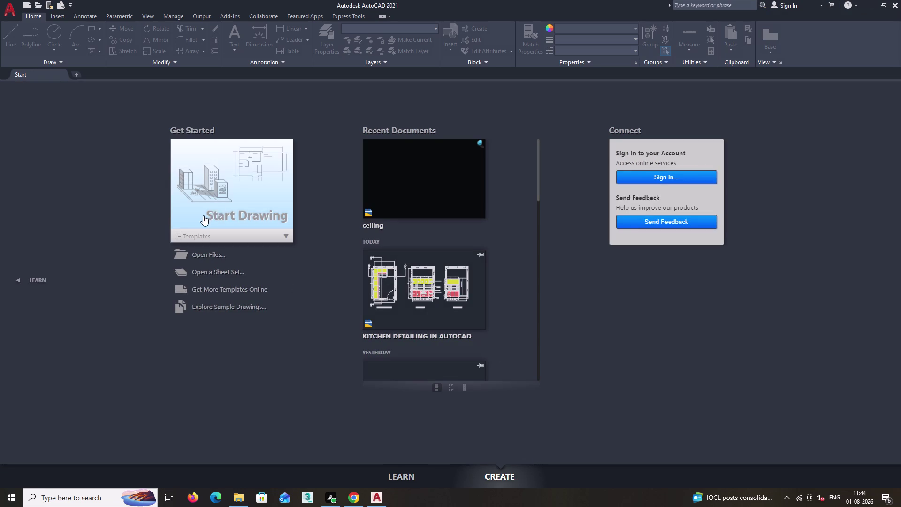
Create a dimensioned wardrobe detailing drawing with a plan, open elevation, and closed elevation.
Start a new blank drawing and pan the view so the origin sits inward.
click(232, 204)
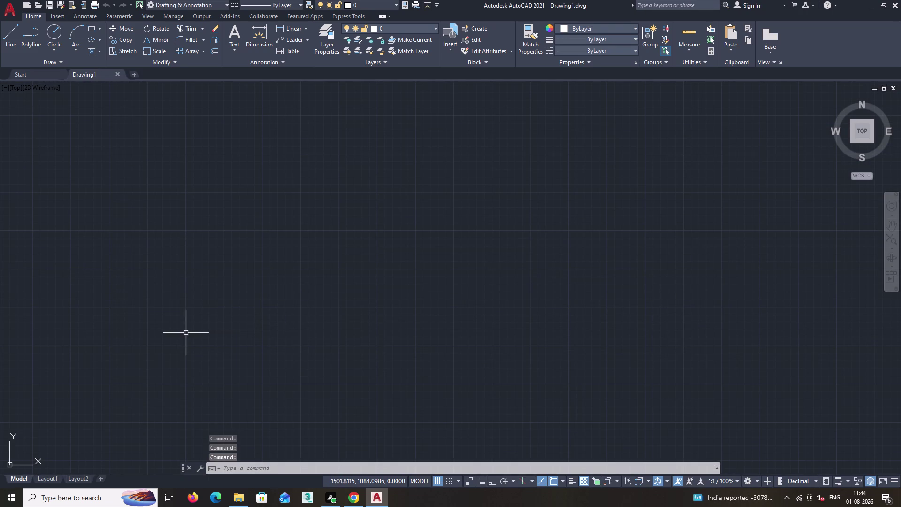
scroll(down, 3)
middle_drag(198, 349, 259, 310)
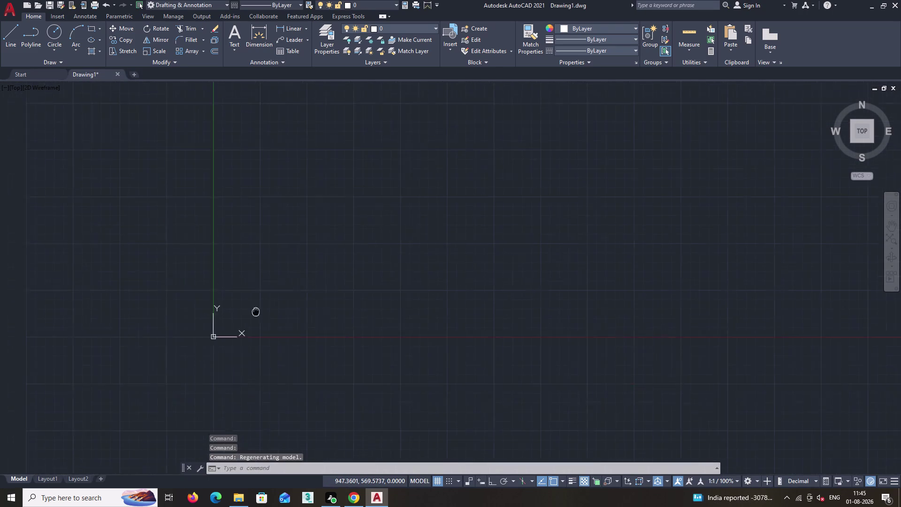
middle_drag(259, 310, 339, 295)
In Drawing Units (UN), set length precision to 0 and length type to Engineering.
text(un)
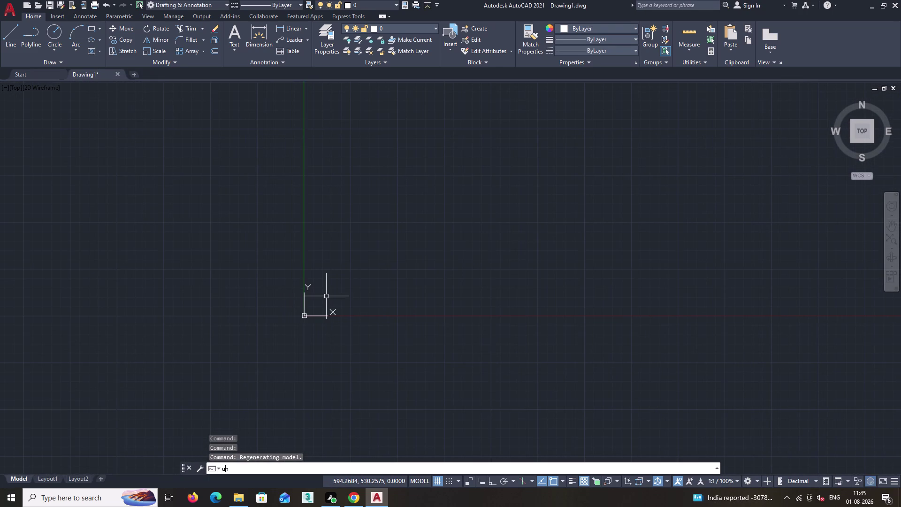
key(Return)
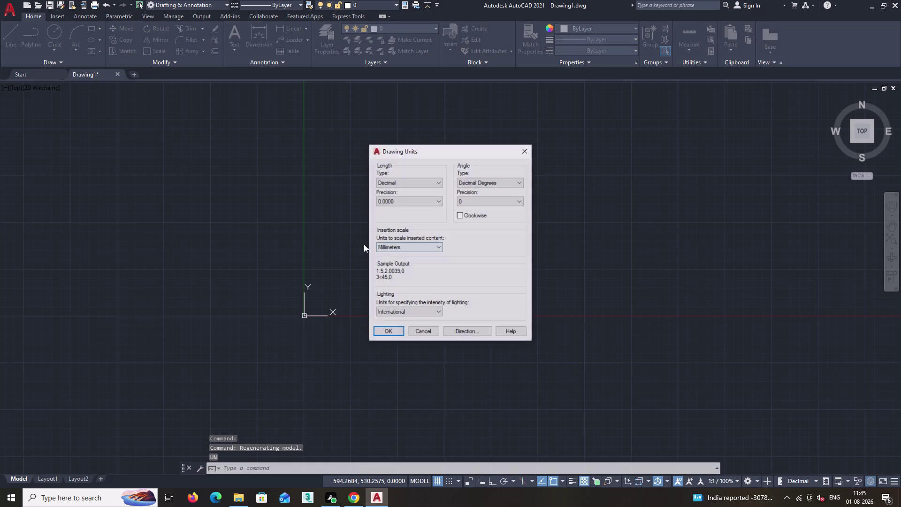
click(434, 200)
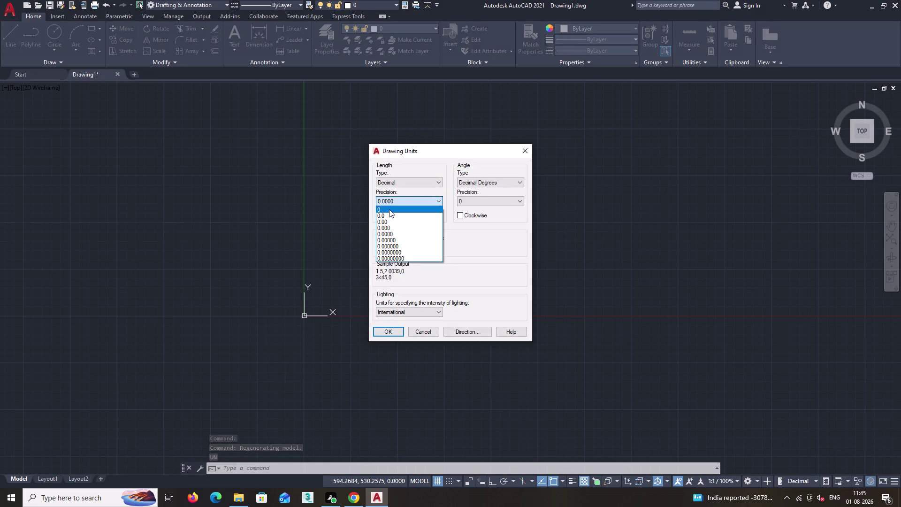
click(389, 209)
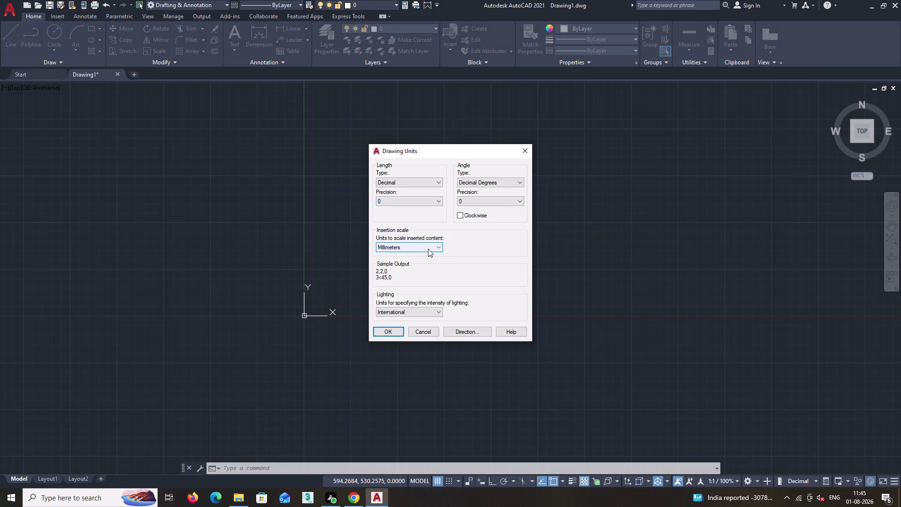
click(427, 249)
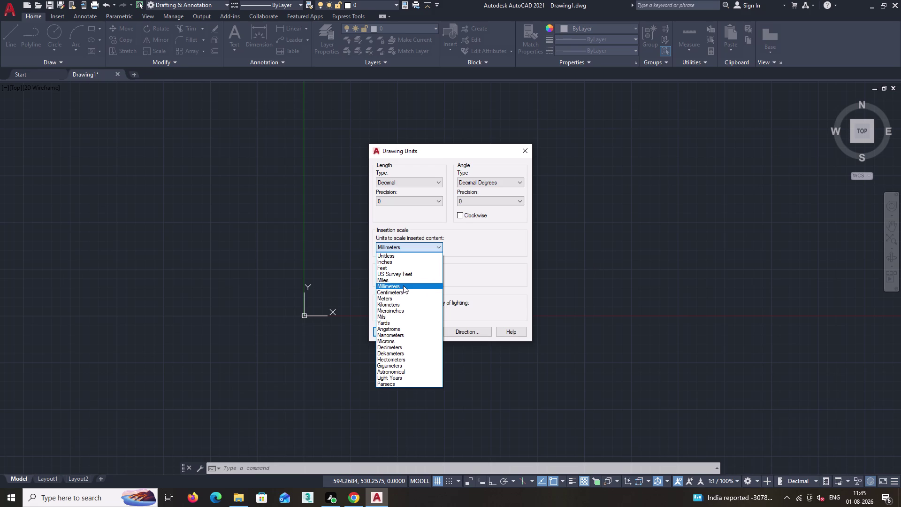
click(403, 286)
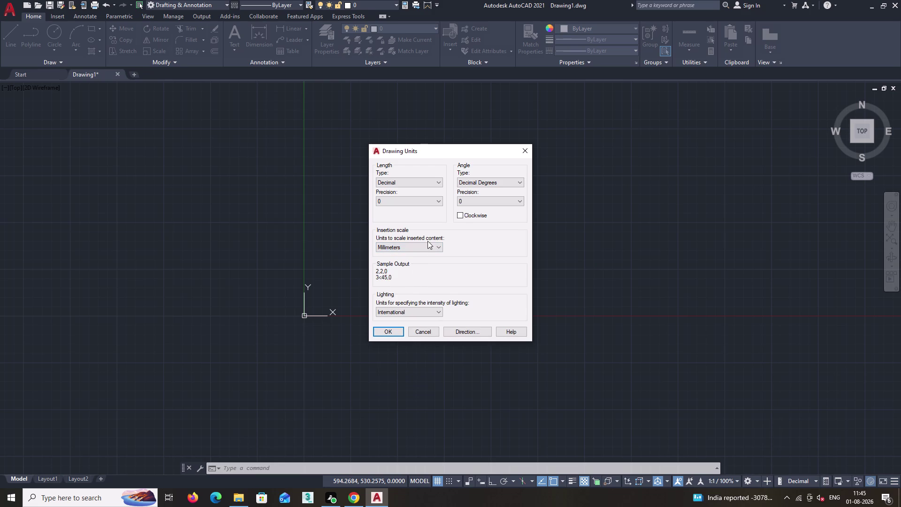
click(438, 182)
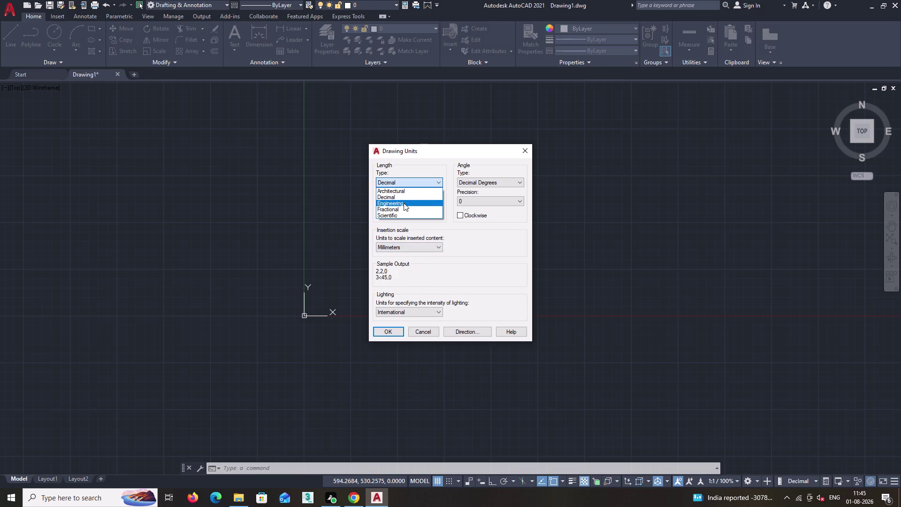
click(404, 203)
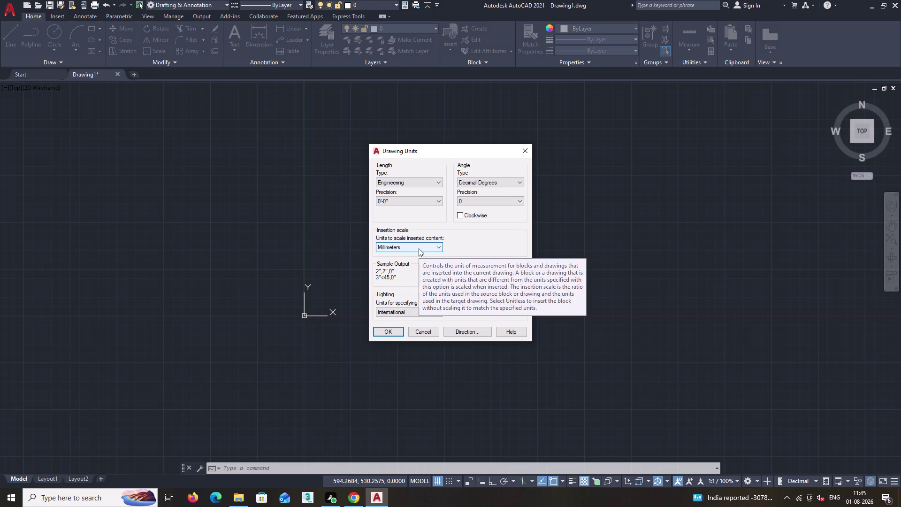
After the insertion-units warning, switch insertion units to Inches and apply the unit settings.
click(394, 333)
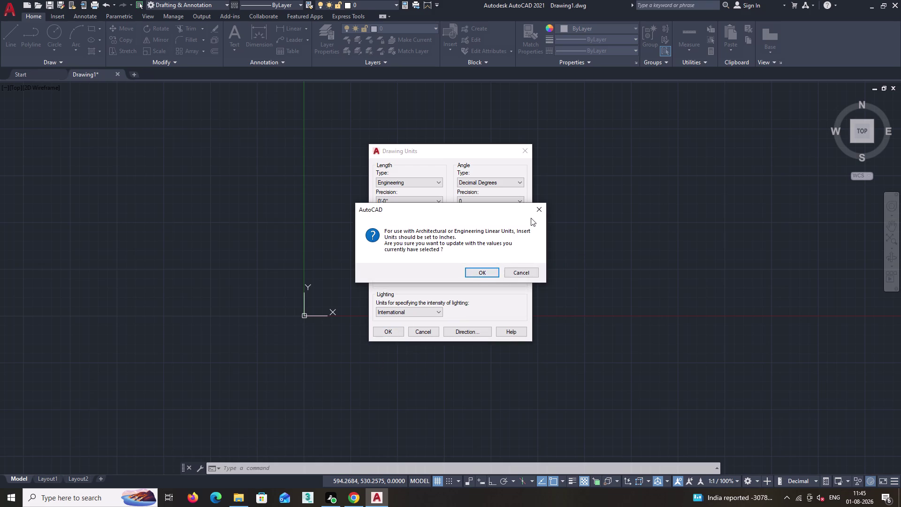
click(539, 203)
click(425, 245)
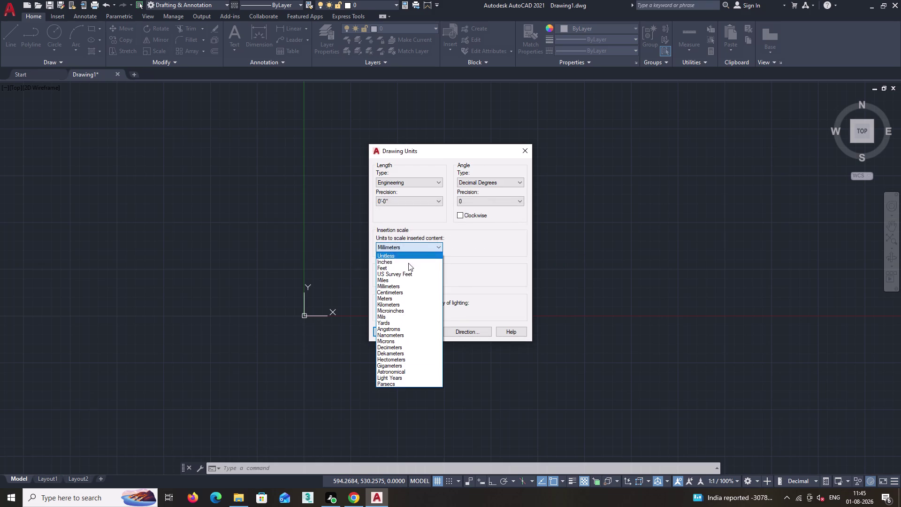
click(402, 263)
click(389, 332)
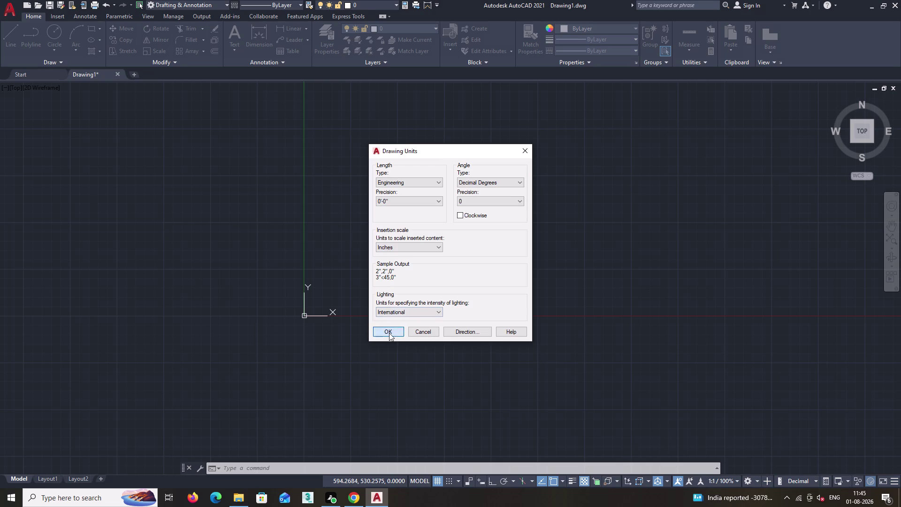
key(d)
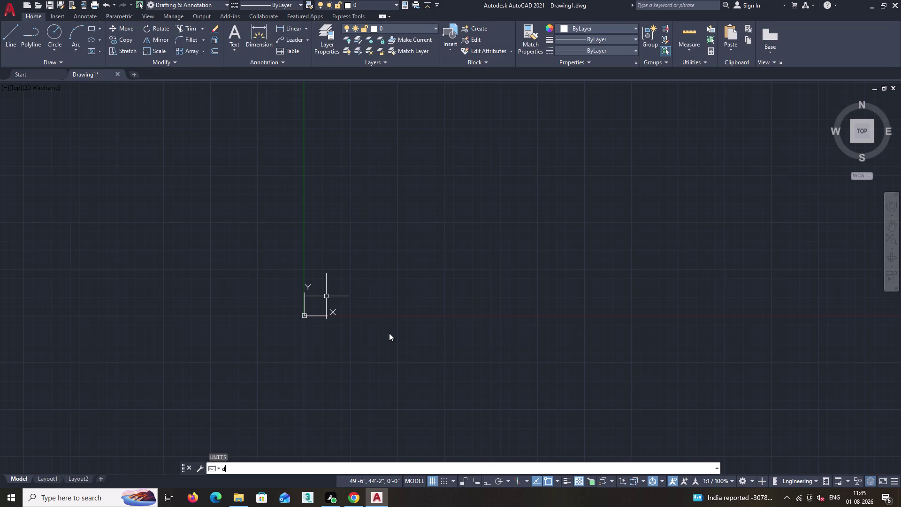
key(Return)
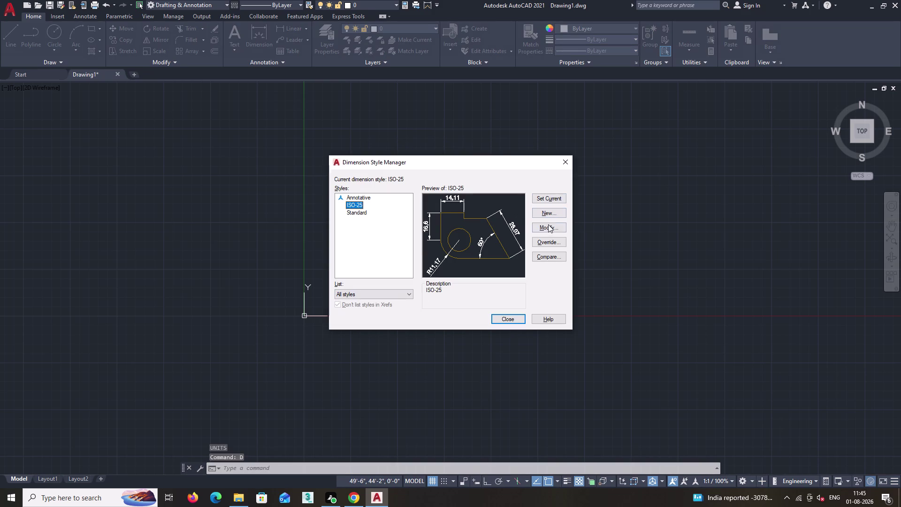
Give the ISO-25 dimension style Engineering unit format, make it current, and close the manager.
click(547, 226)
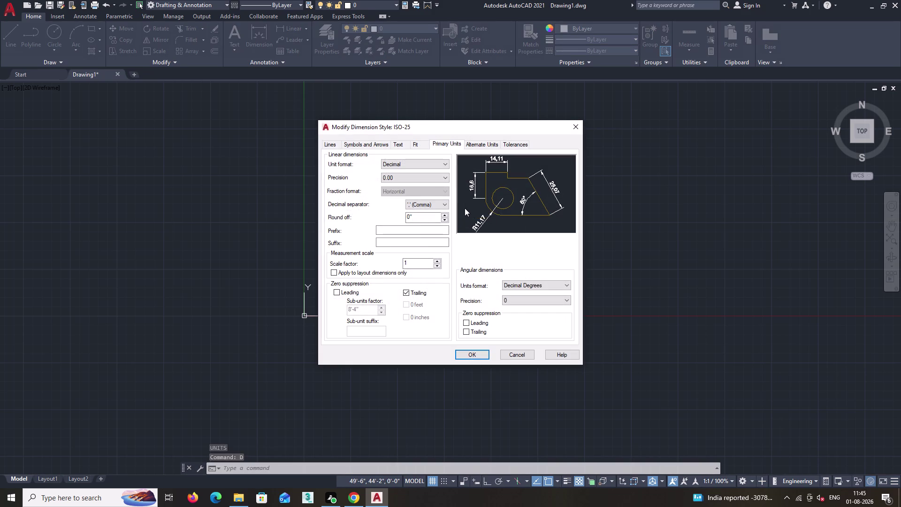
click(436, 164)
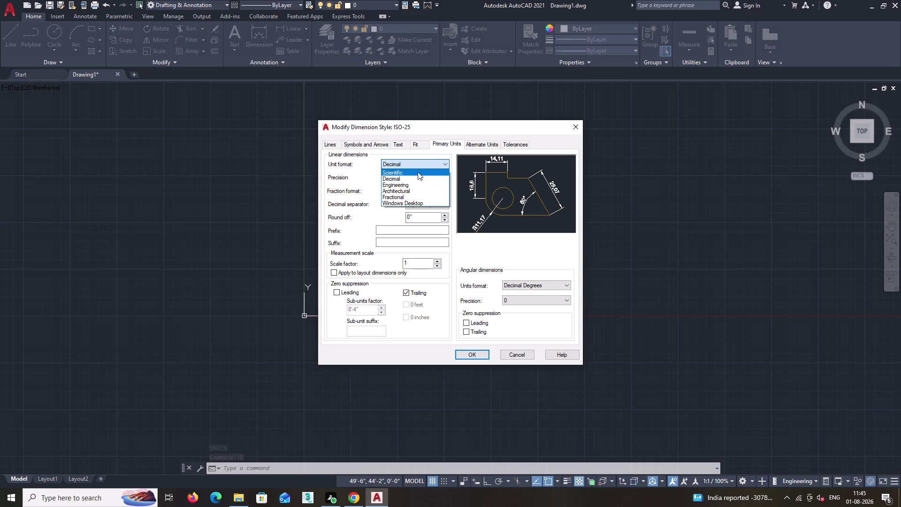
click(403, 183)
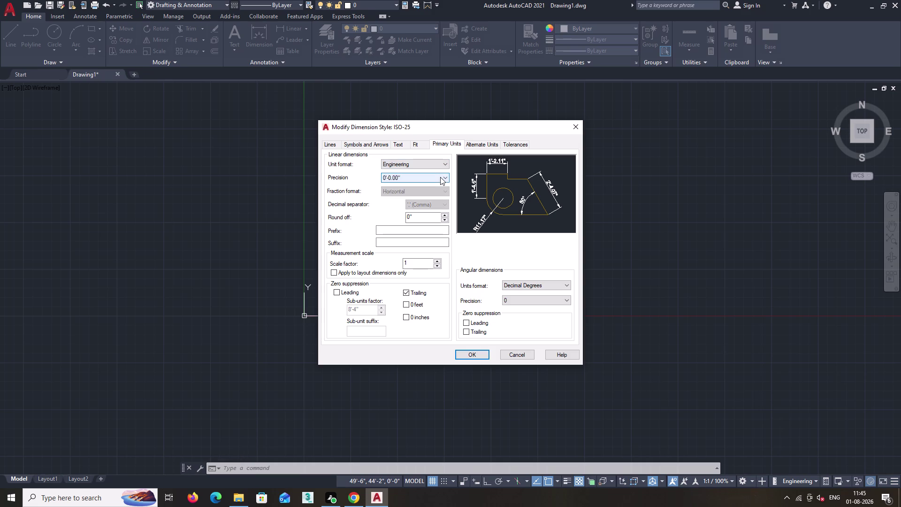
click(474, 355)
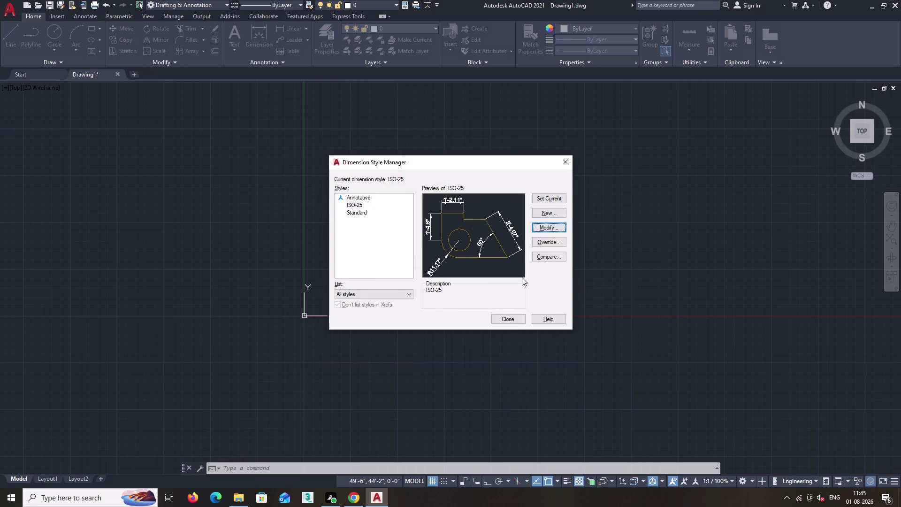
click(552, 196)
click(508, 321)
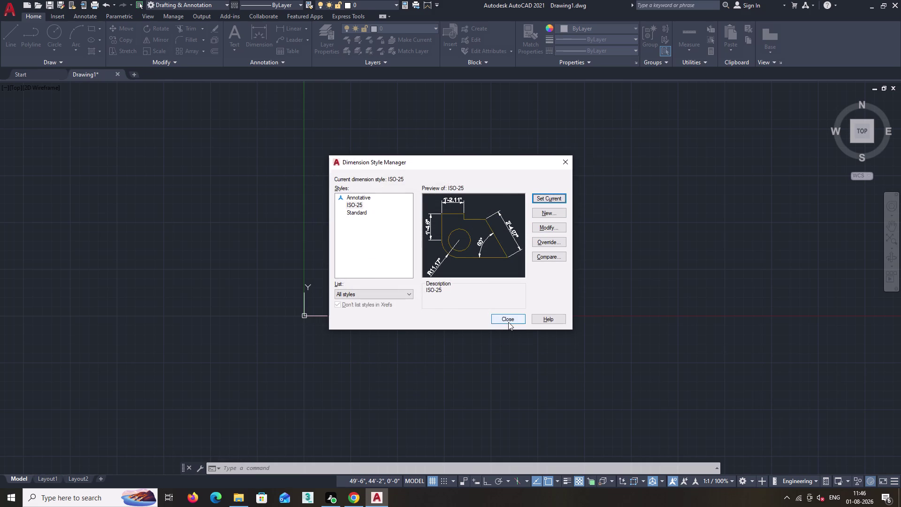
scroll(up, 3)
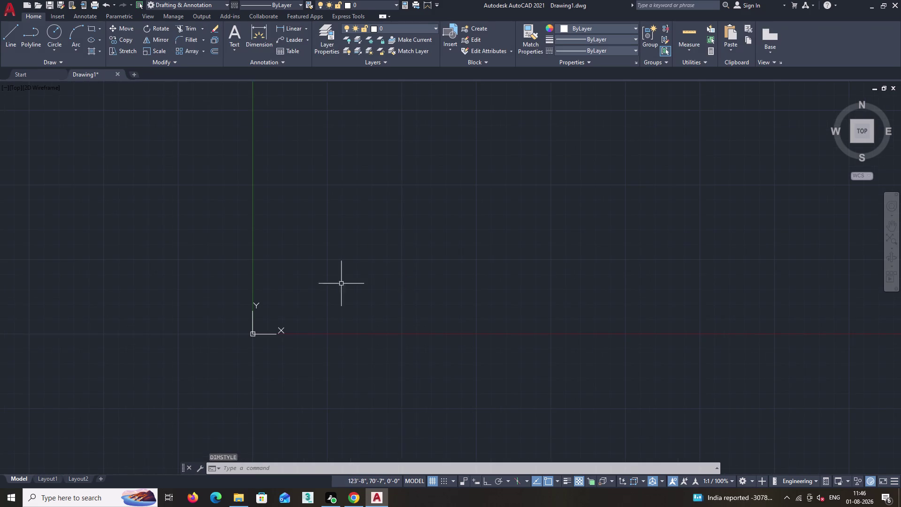
Draw the outline's first edge, a 3' horizontal line with ortho on.
middle_drag(341, 283, 348, 318)
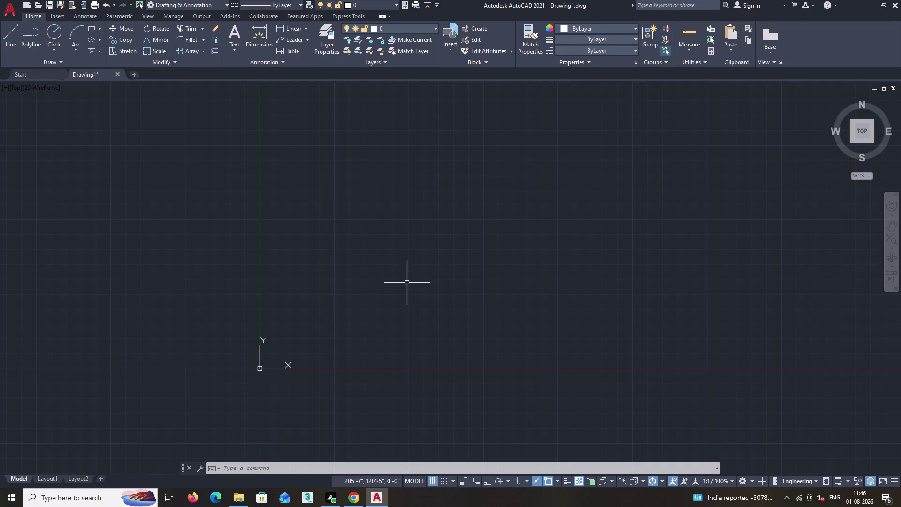
key(l)
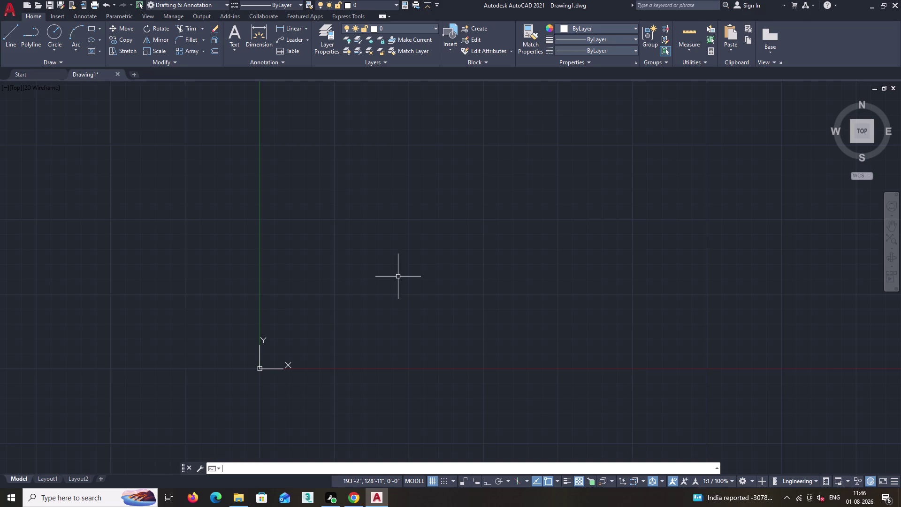
key(Return)
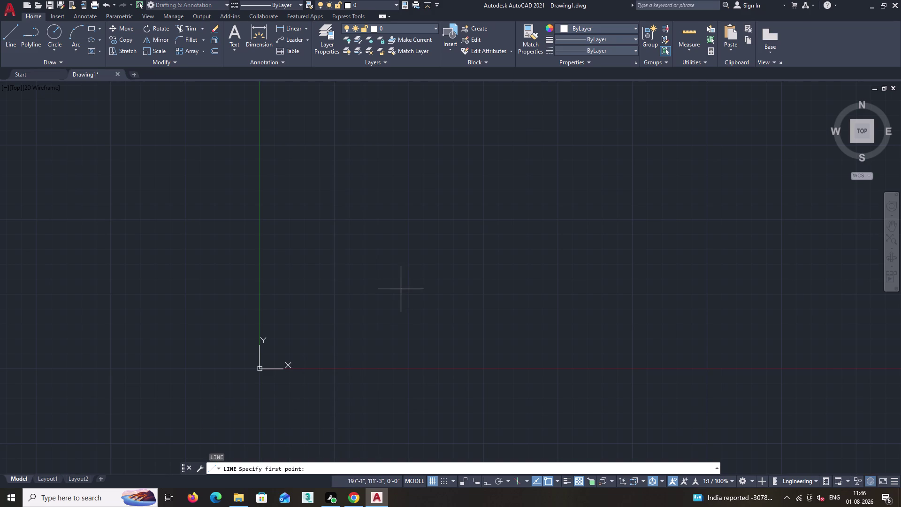
click(329, 210)
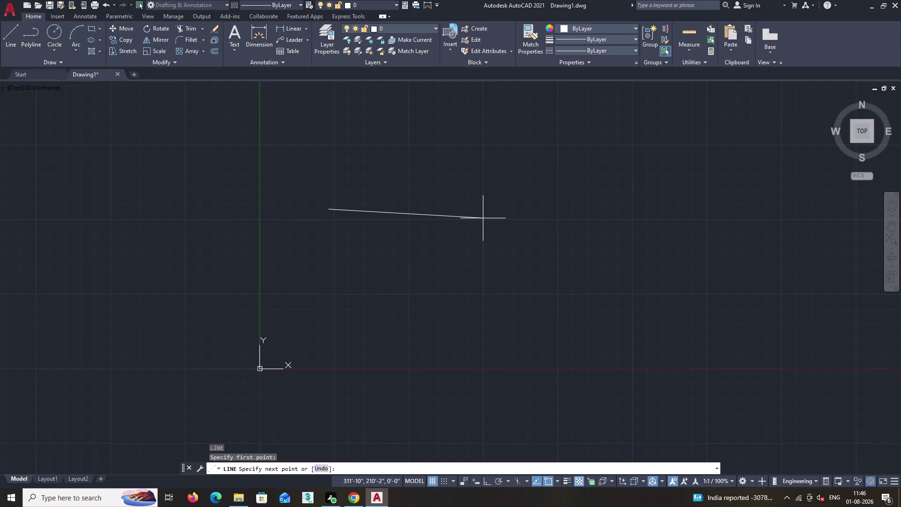
key(F8)
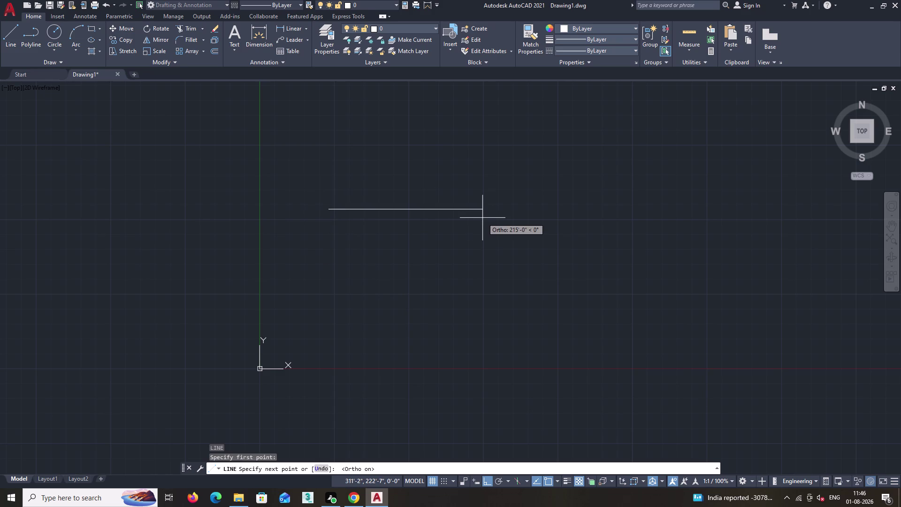
text(3')
key(Return)
scroll(up, 3)
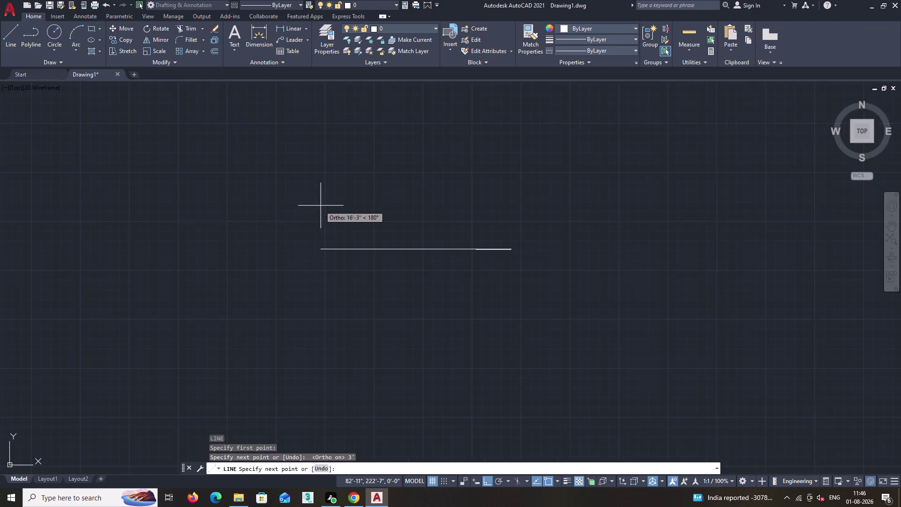
scroll(up, 3)
scroll(down, 3)
scroll(up, 3)
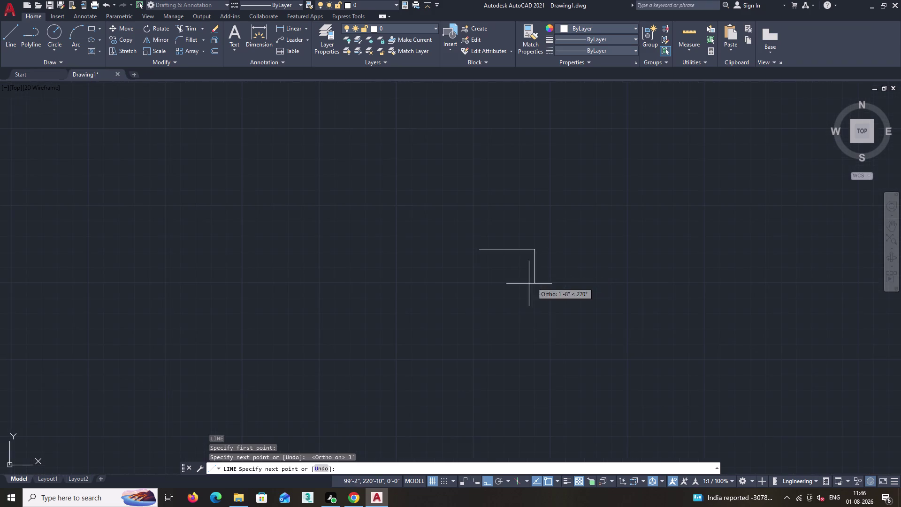
middle_drag(490, 293, 431, 136)
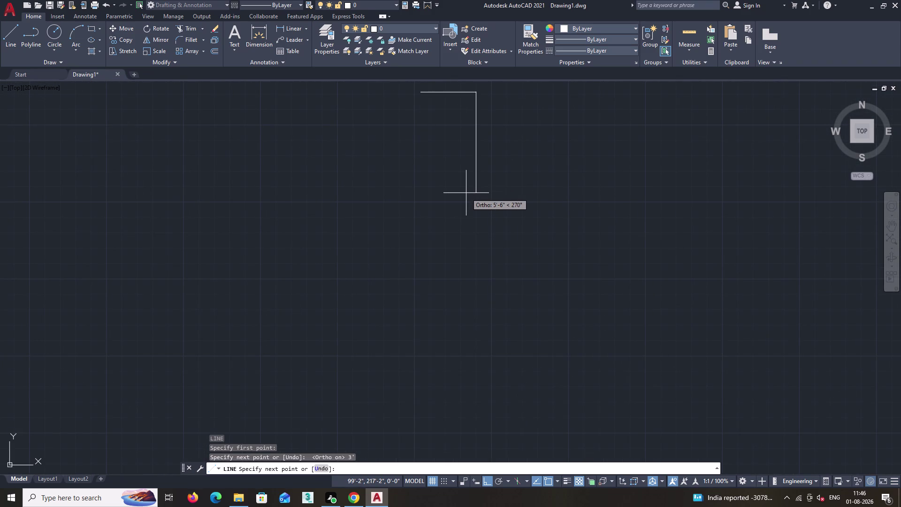
Draw the 1'-9" downward side and the 3' return edge, then close the rectangle.
key(1)
key(apostrophe)
text(9")
key(Return)
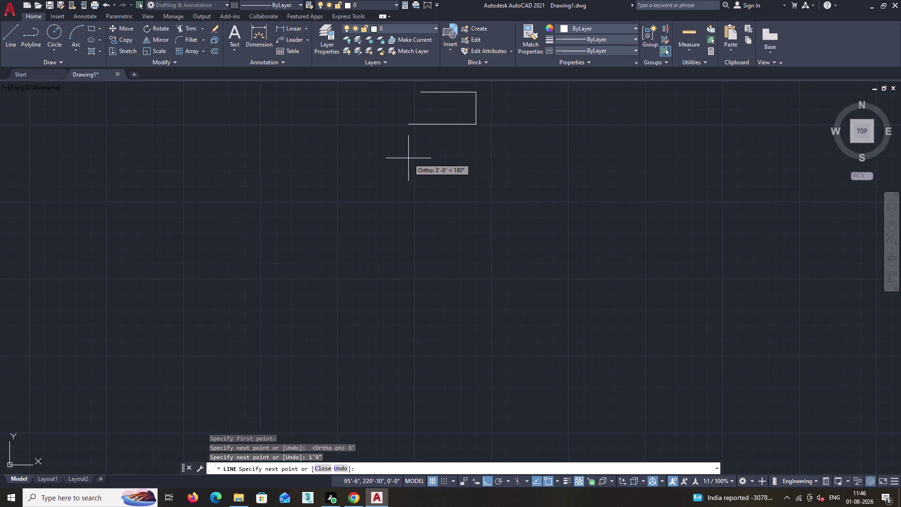
text(3')
key(Return)
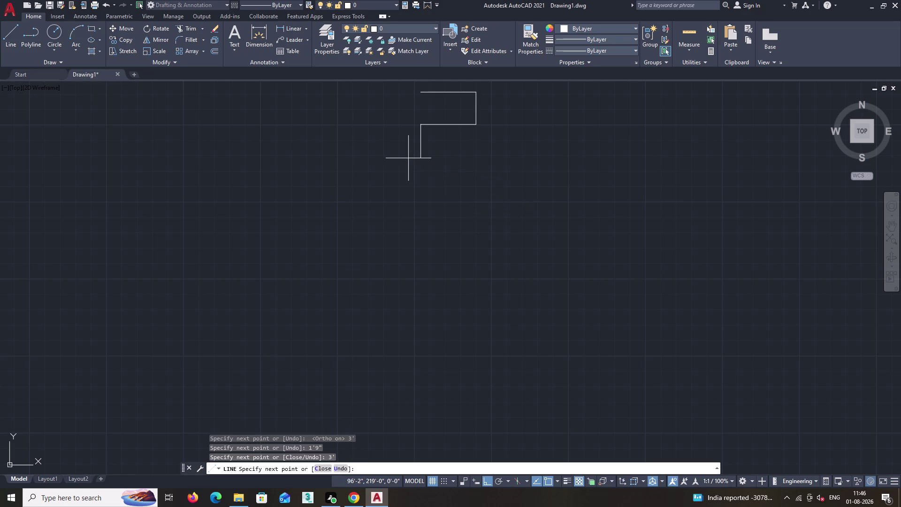
key(c)
key(Return)
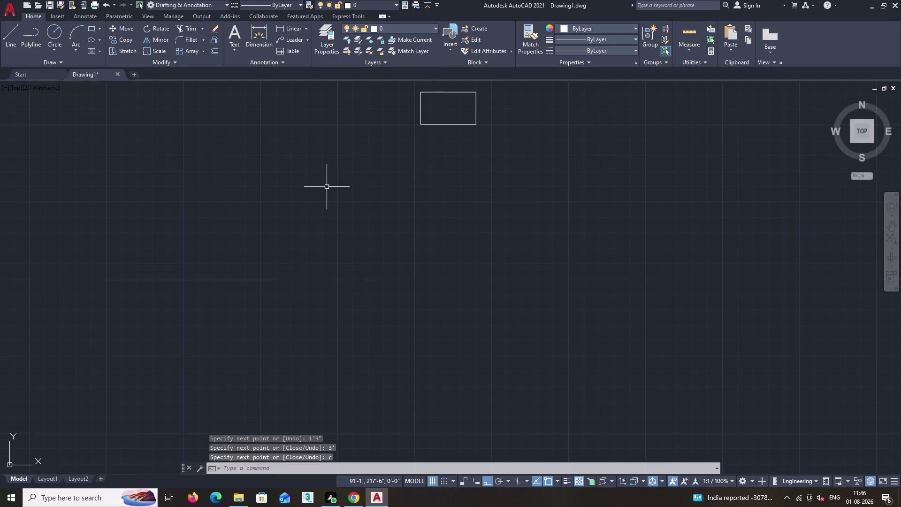
scroll(up, 3)
Centre the rectangle, cancel the stray selection window, and start the OFFSET command.
middle_drag(481, 87, 396, 230)
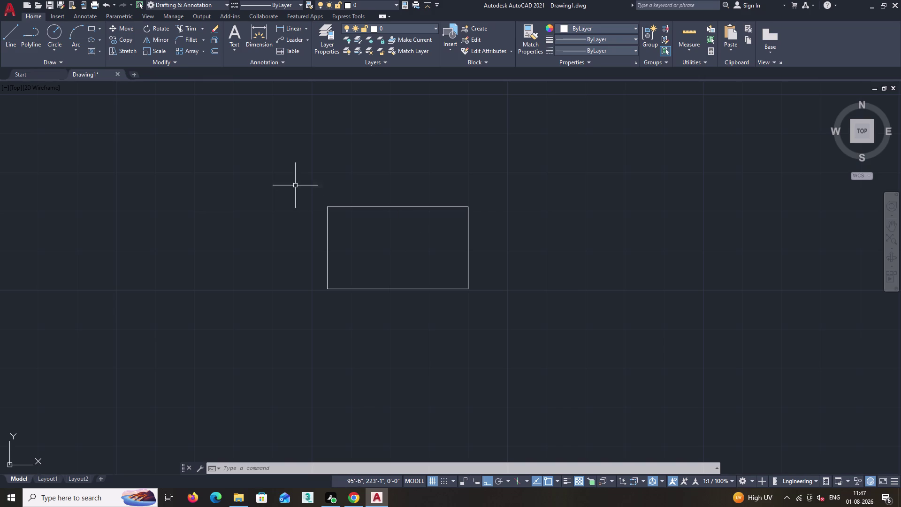
drag(283, 179, 288, 183)
click(310, 192)
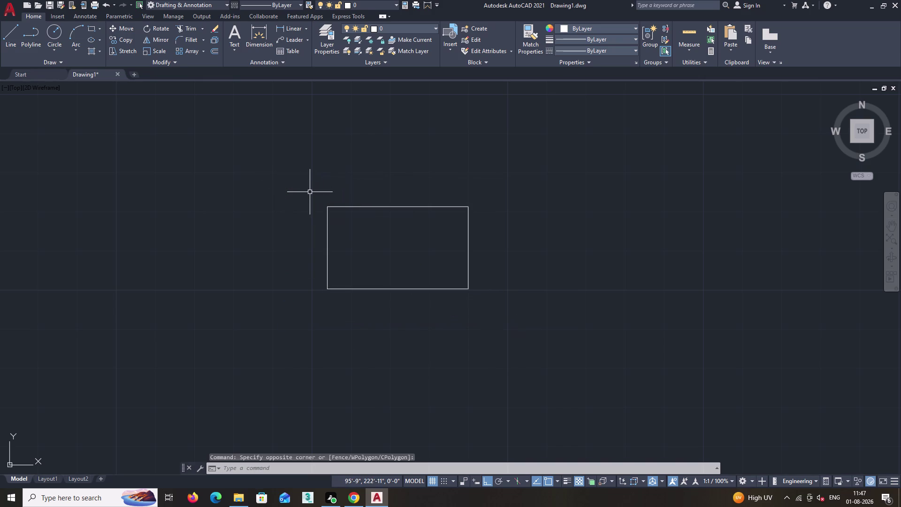
key(o)
key(Return)
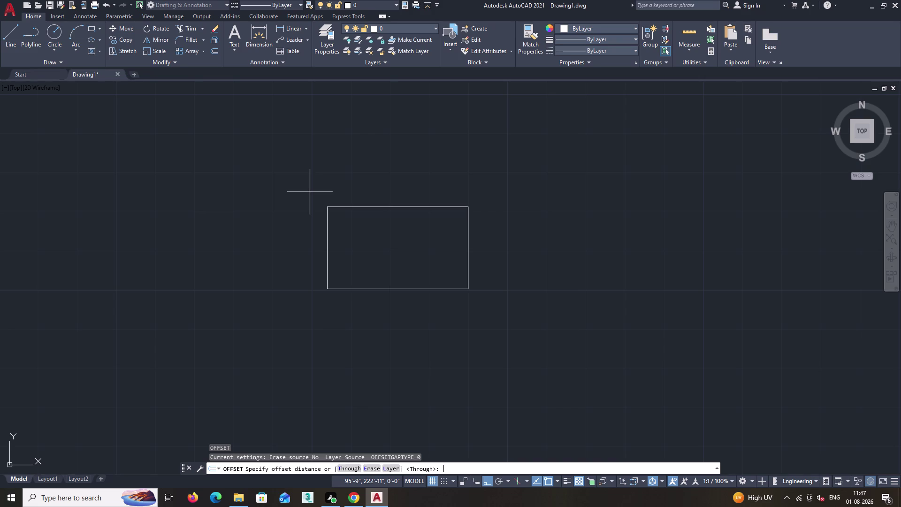
Set the offset distance to 0.74" and offset the top edge inward.
text(0.7)
text(4)
key(shift+quotedbl)
key(Return)
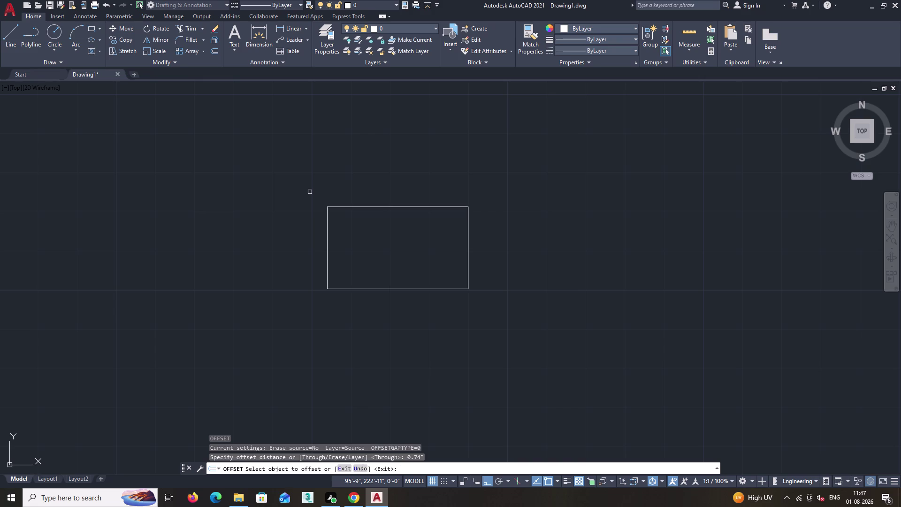
click(414, 207)
click(414, 220)
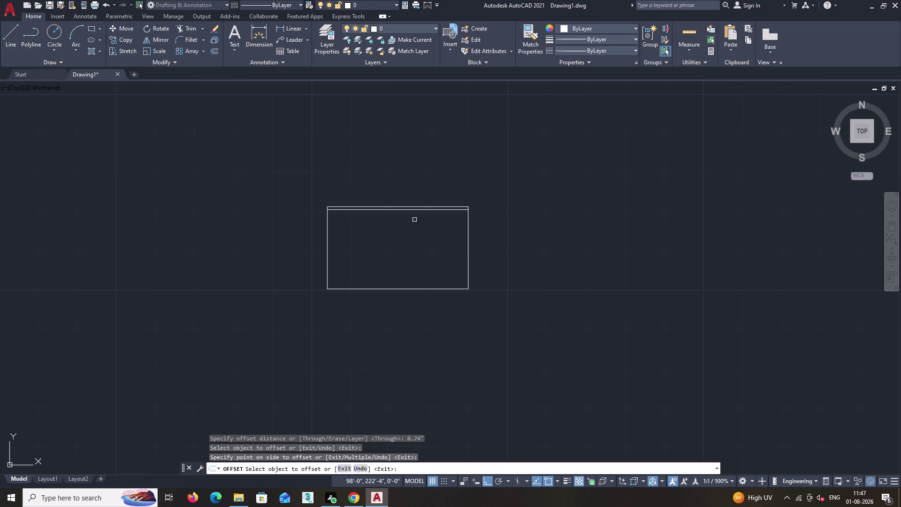
Offset the left and right edges 0.74" inward as well.
click(327, 245)
click(339, 248)
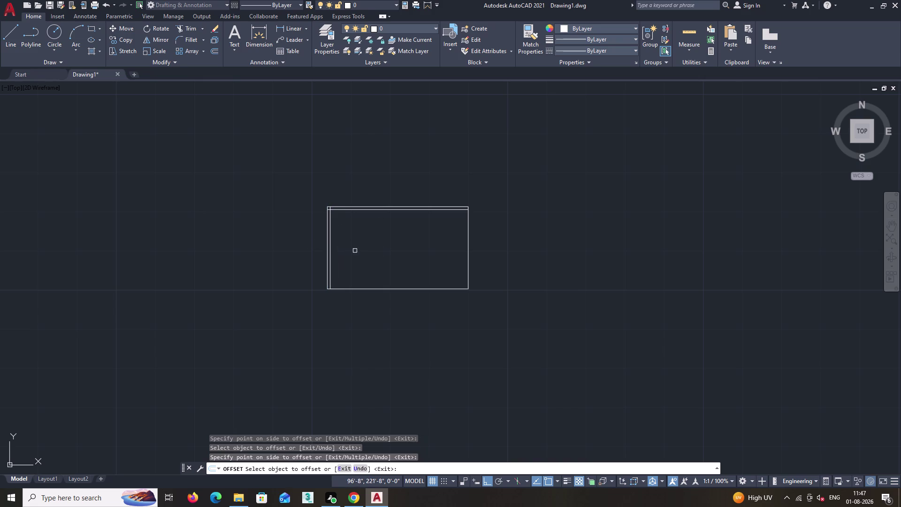
click(467, 251)
click(439, 253)
key(space)
text(tr)
key(space)
scroll(up, 3)
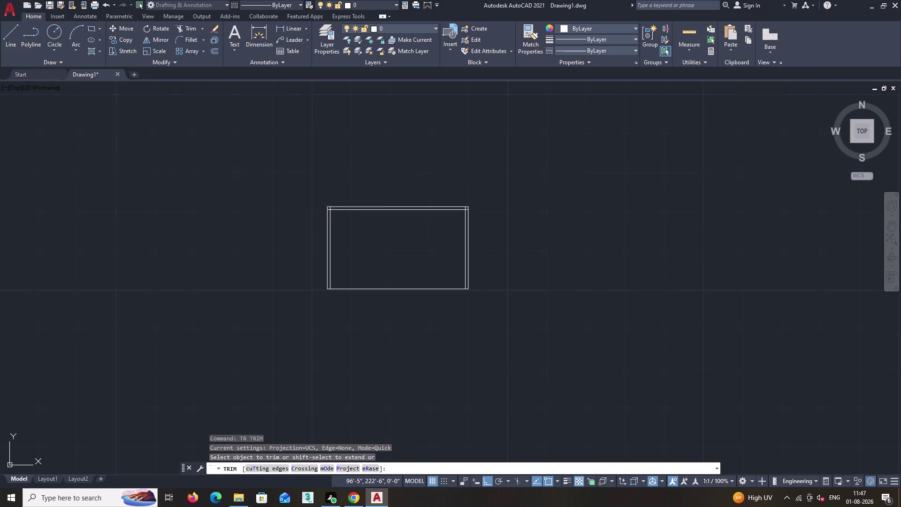
Trim the overhanging line ends at the top-left and top-right corners of the outline.
scroll(up, 3)
click(321, 185)
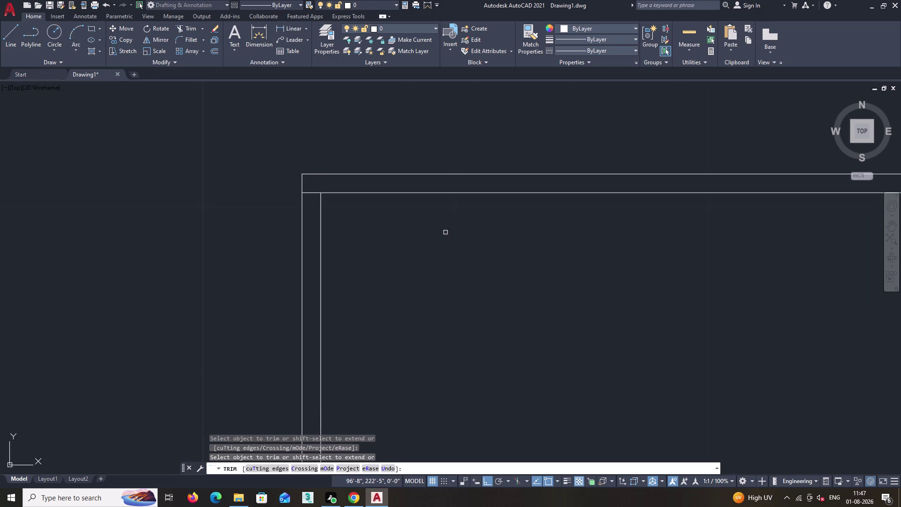
scroll(down, 3)
middle_drag(677, 253, 432, 288)
scroll(up, 3)
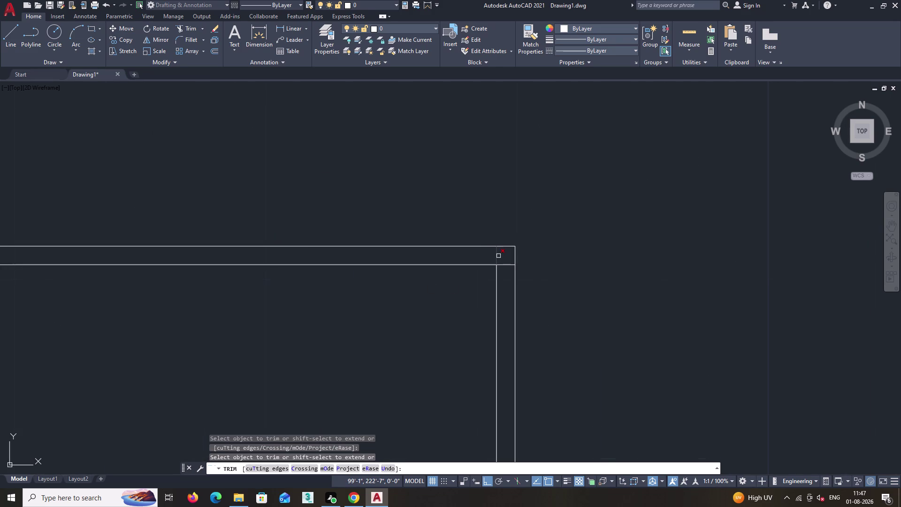
click(499, 256)
key(space)
scroll(down, 3)
middle_drag(421, 361, 514, 195)
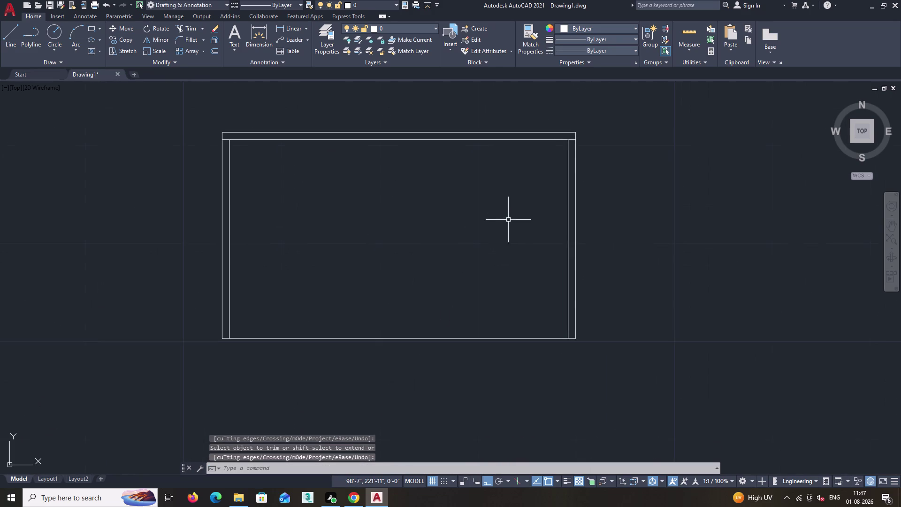
scroll(down, 3)
middle_drag(435, 251, 536, 237)
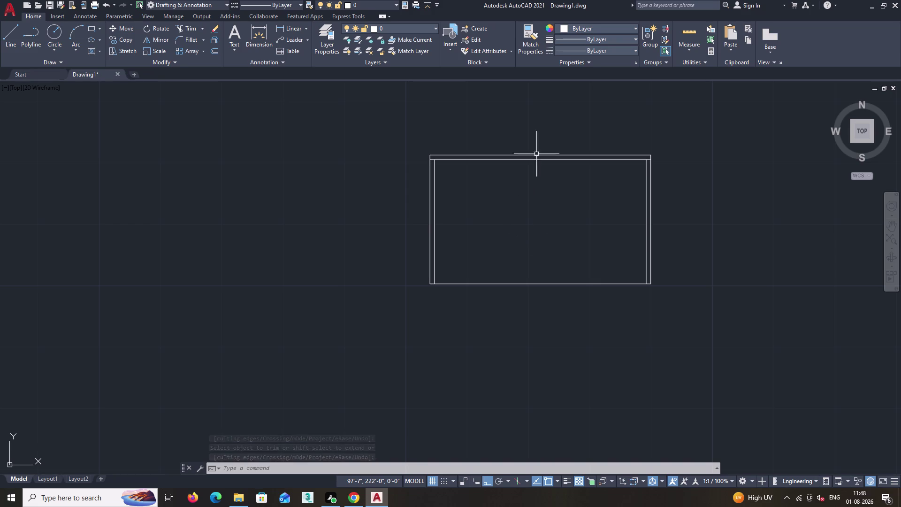
click(306, 26)
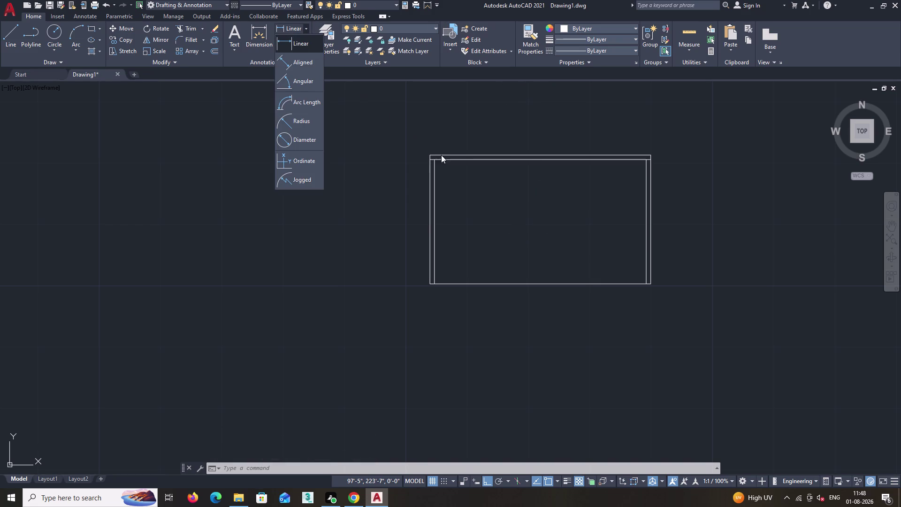
Add the 3' linear width dimension above the outline's top edge.
click(305, 45)
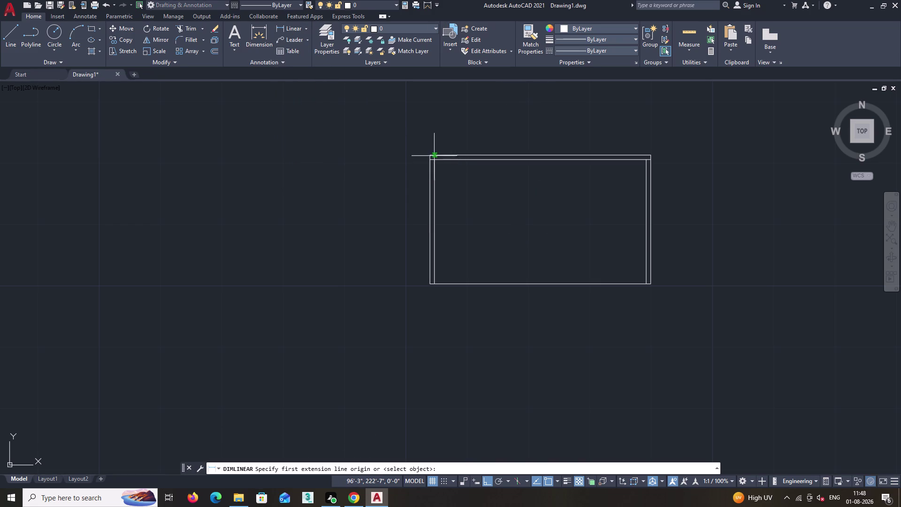
click(431, 154)
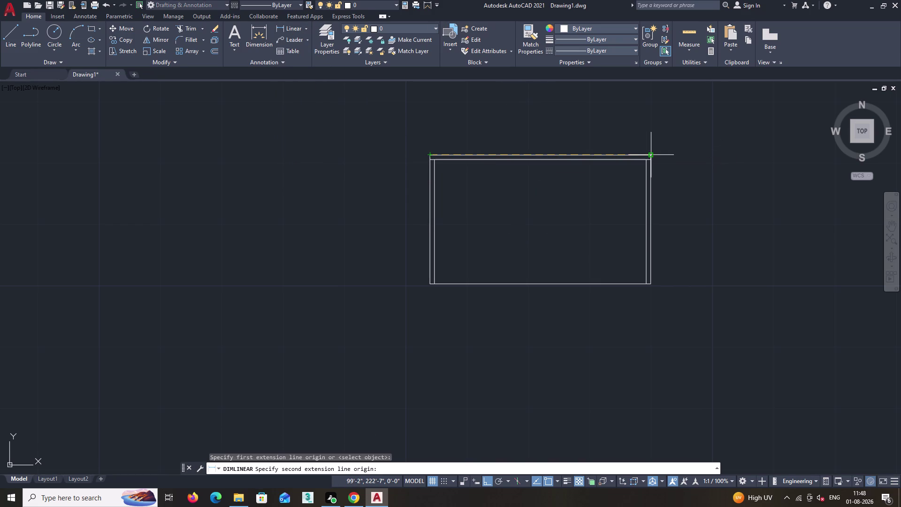
click(650, 155)
click(646, 136)
key(space)
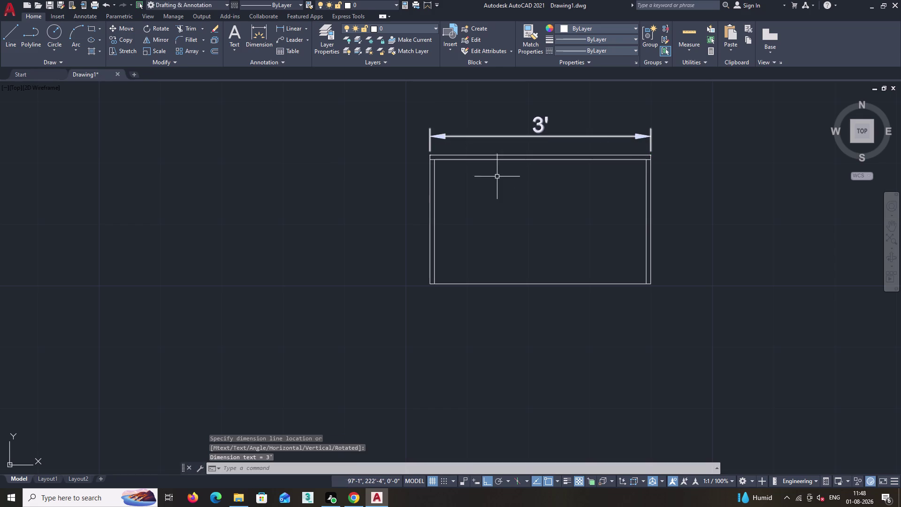
Add the 1'-9" height dimension on the left side and abandon the bottom dimension.
click(429, 284)
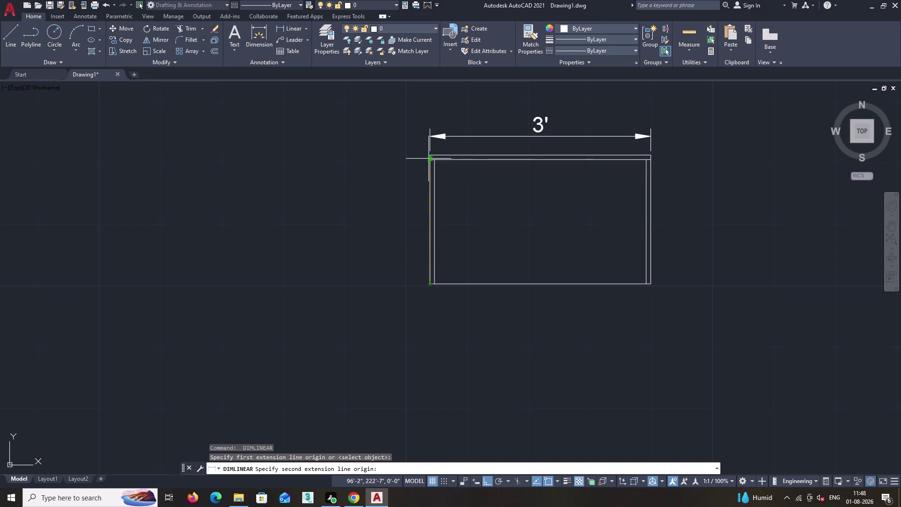
click(432, 154)
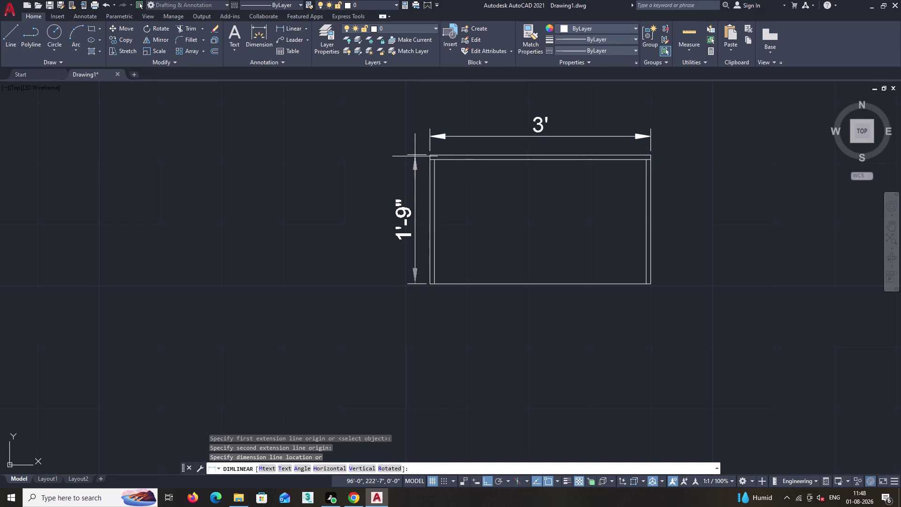
click(414, 157)
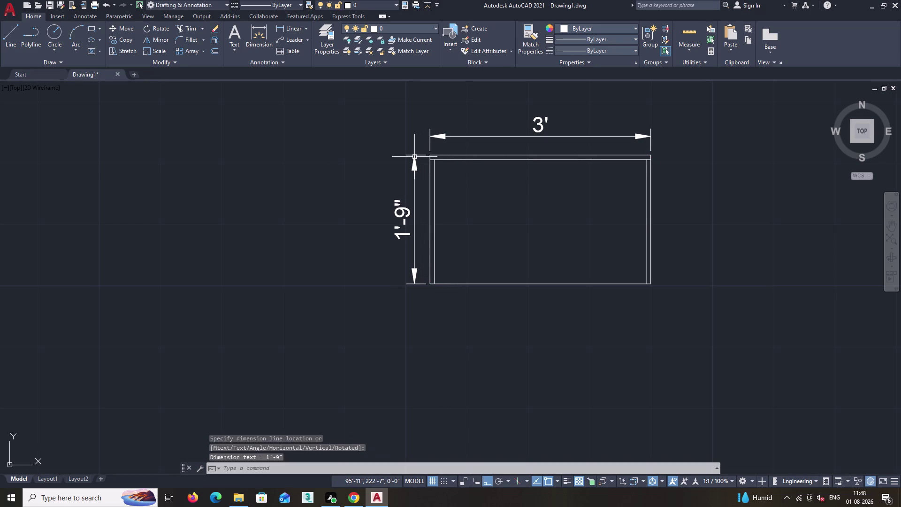
key(space)
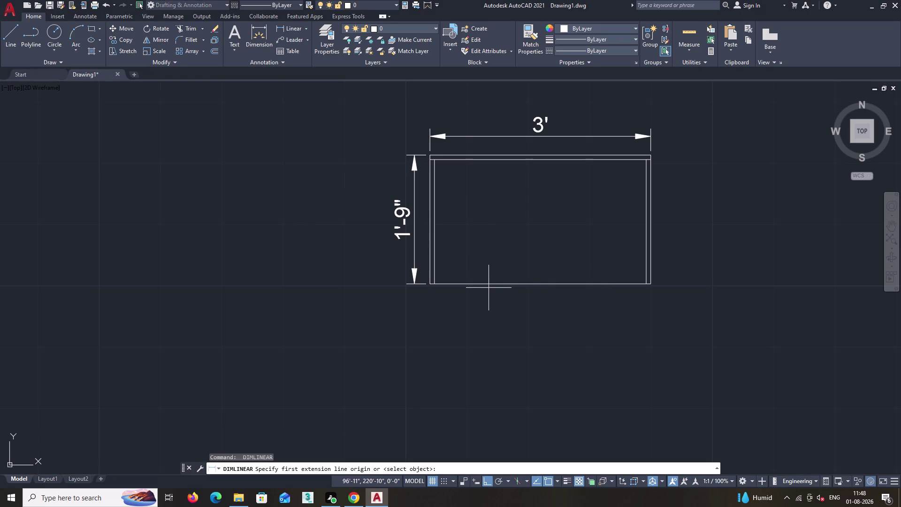
click(291, 27)
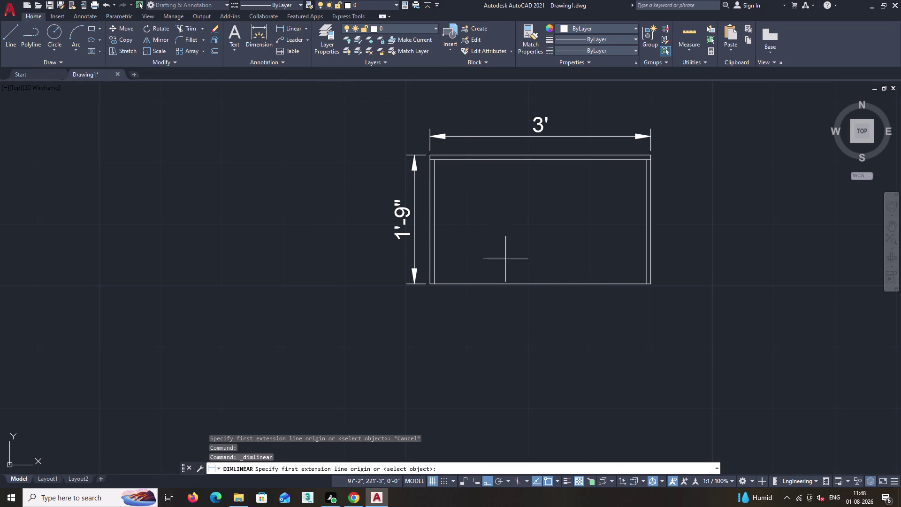
click(432, 284)
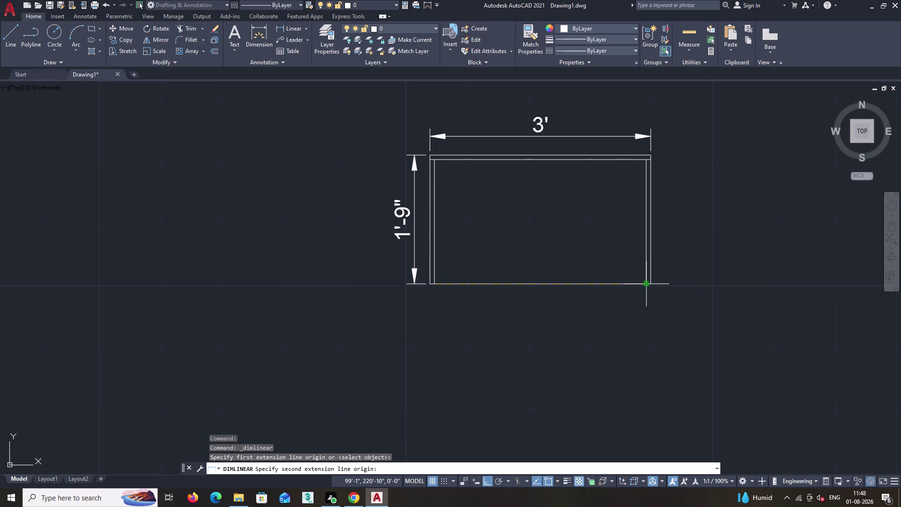
click(645, 284)
key(Escape)
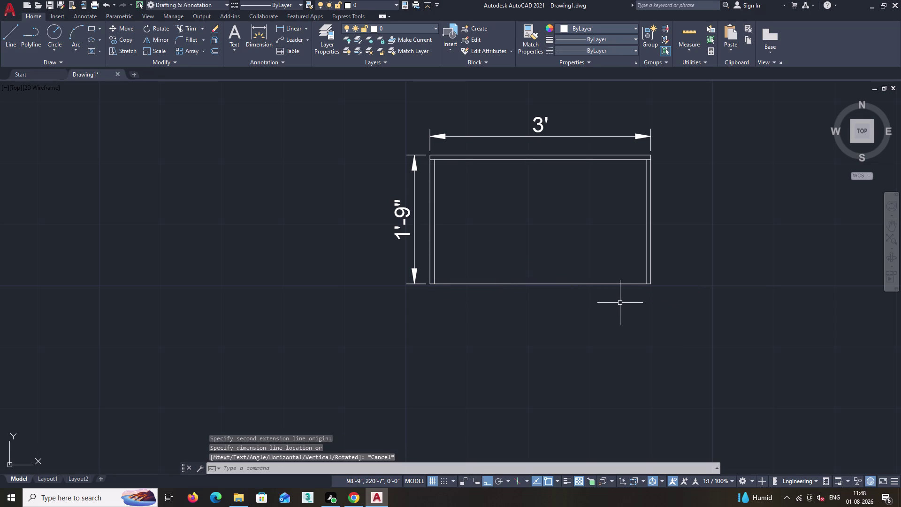
Draw a line along the outline's bottom edge from left to right corner.
key(l)
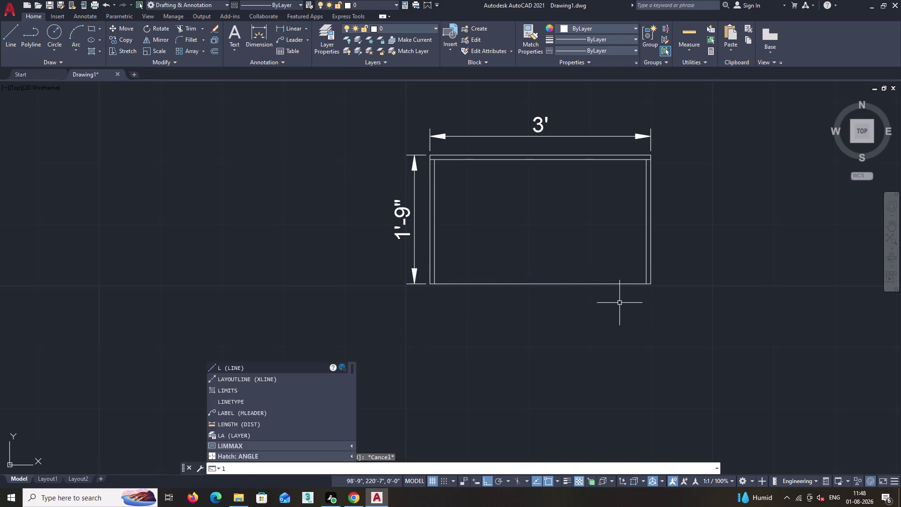
key(Return)
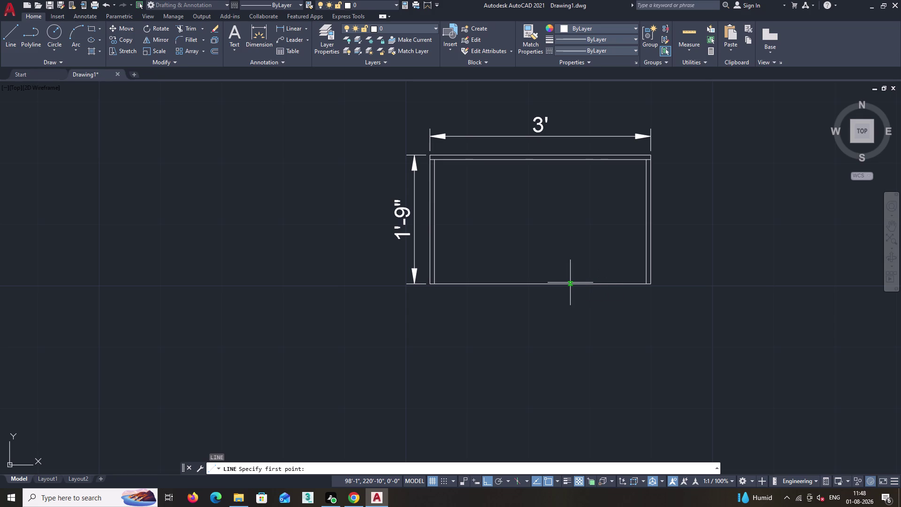
click(435, 283)
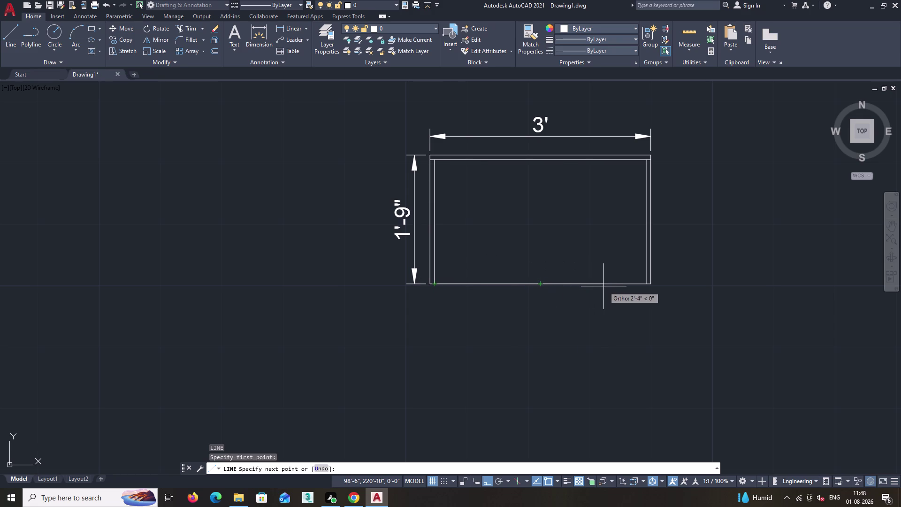
click(647, 284)
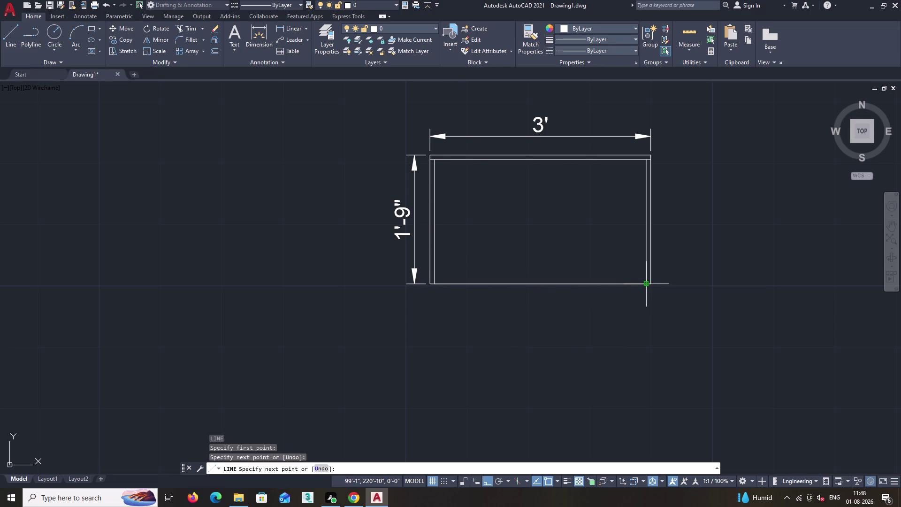
key(space)
Draw a short vertical line down from the bottom edge's midpoint.
key(l)
key(Return)
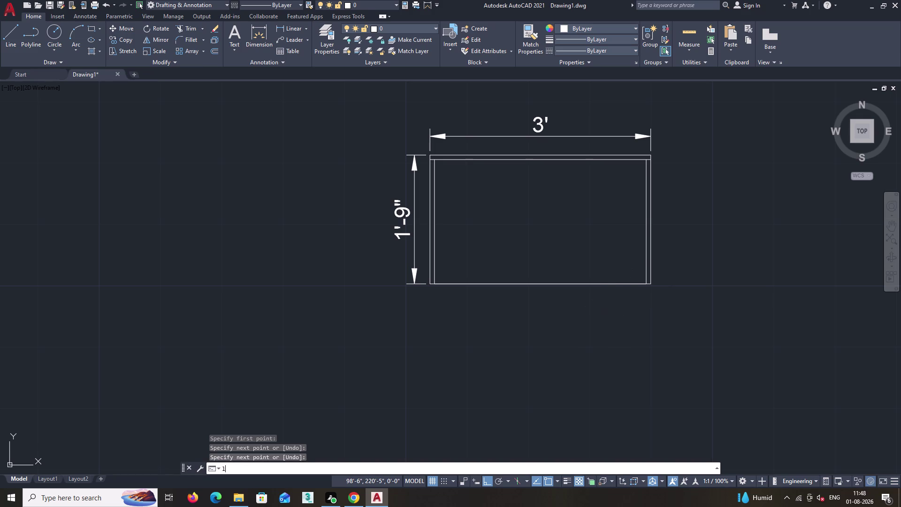
click(539, 286)
click(545, 314)
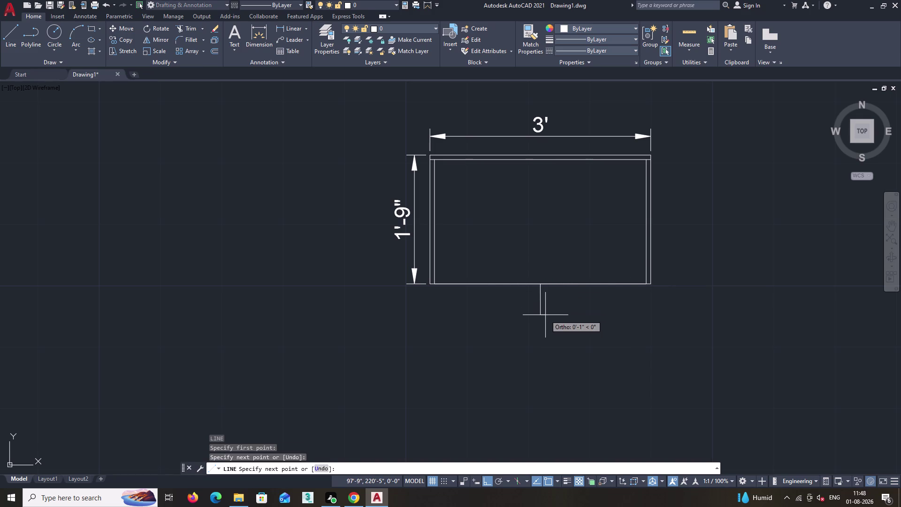
key(space)
Dimension both halves of the bottom edge, each measuring 1'-5.26".
click(296, 30)
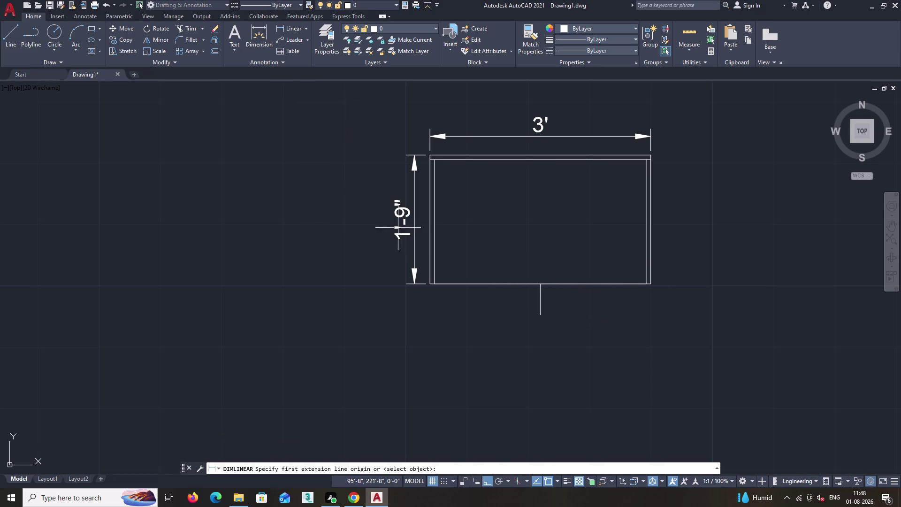
click(435, 284)
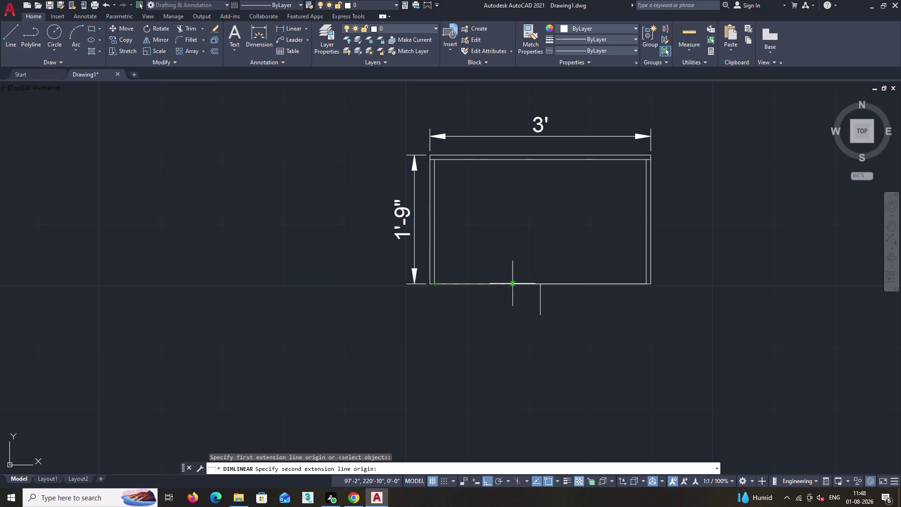
click(540, 284)
click(540, 268)
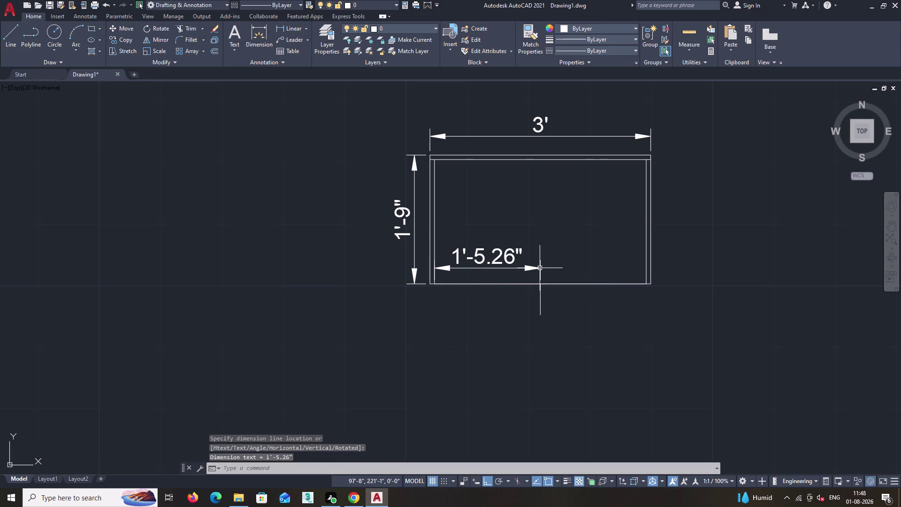
key(space)
click(540, 283)
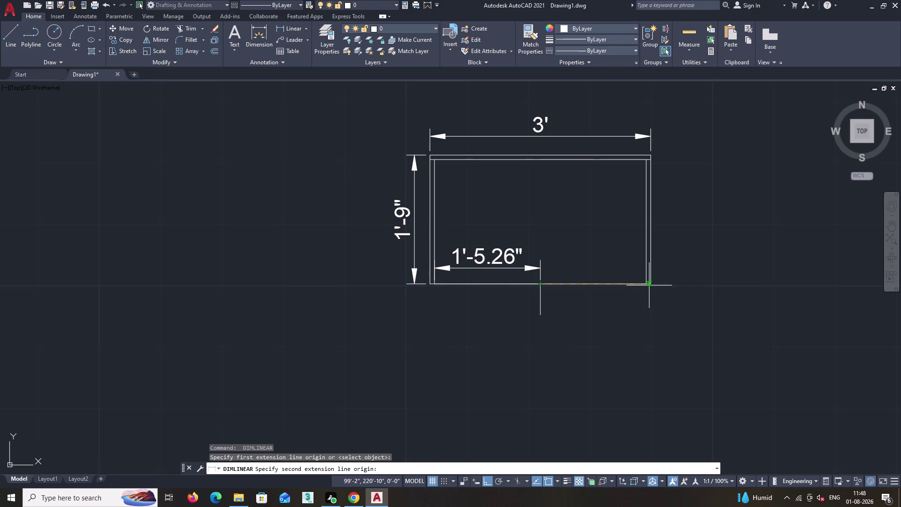
click(645, 283)
click(644, 307)
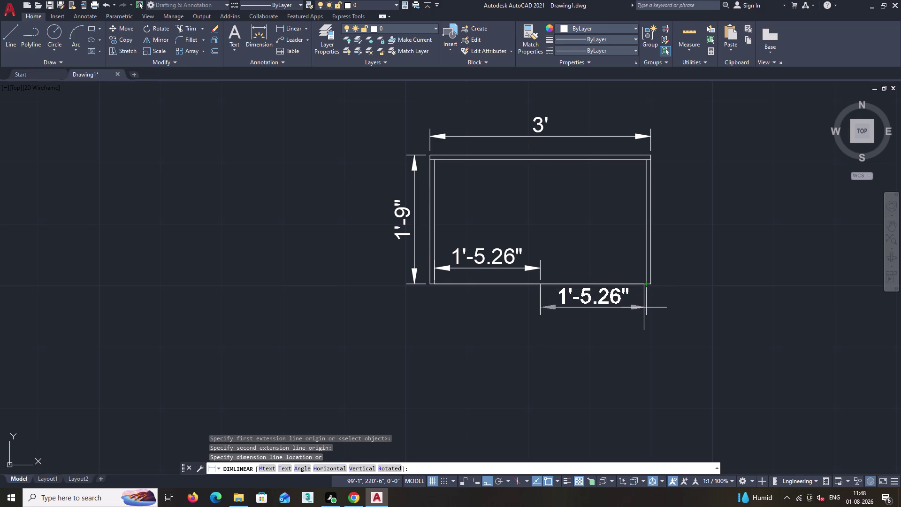
key(space)
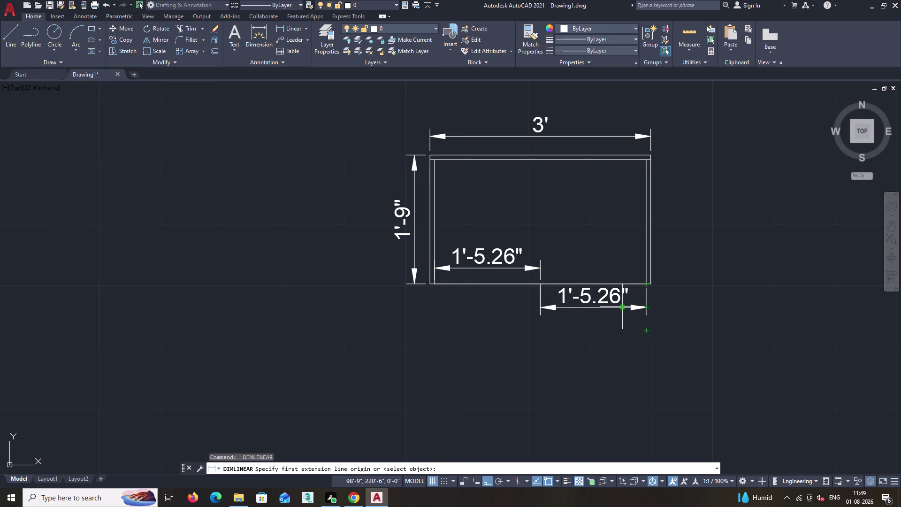
key(Escape)
Select and delete the right-half and left-half 1'-5.26" dimensions.
click(636, 308)
key(Delete)
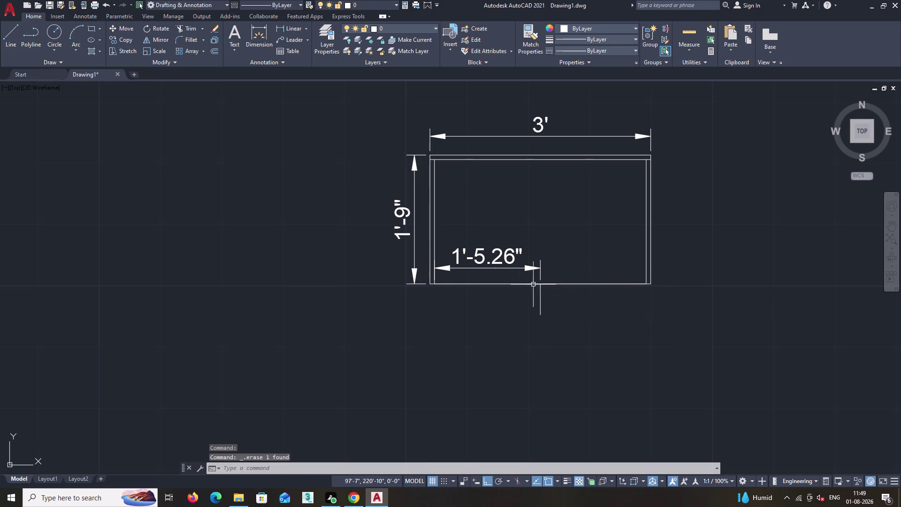
click(509, 266)
key(Delete)
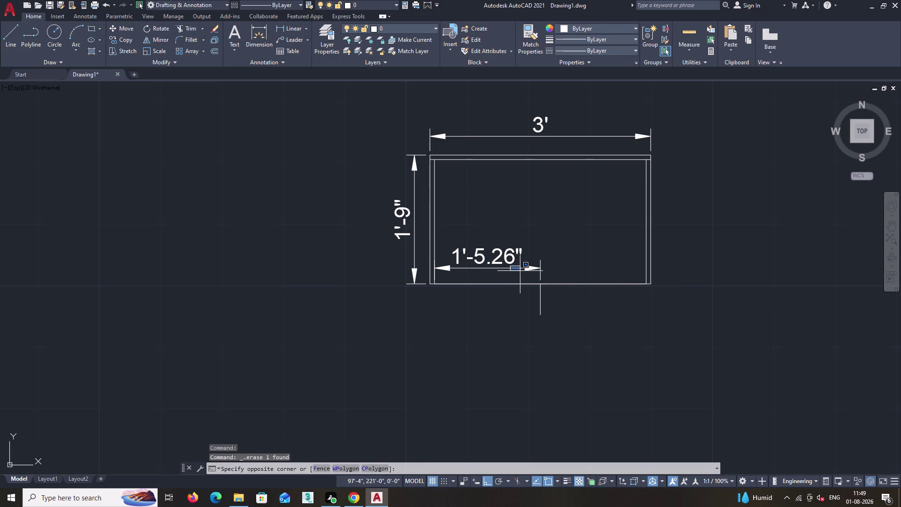
click(528, 269)
click(528, 269)
click(533, 267)
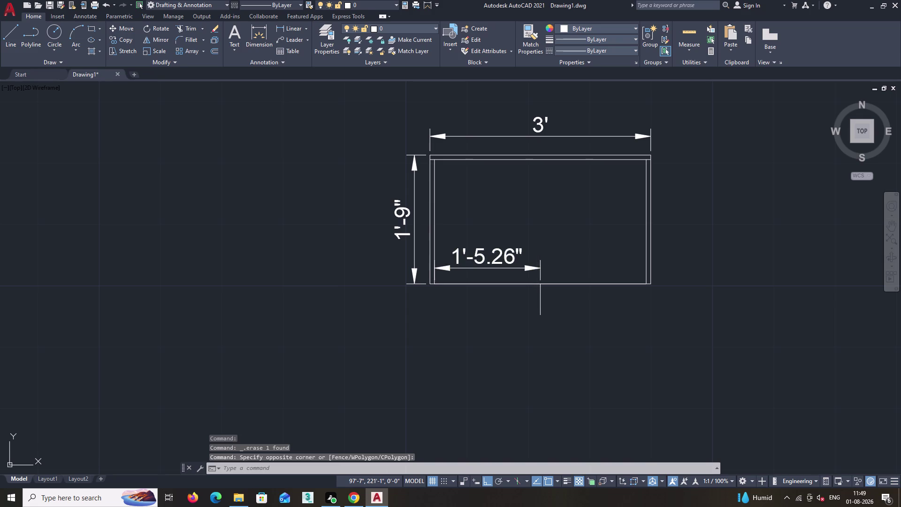
key(Delete)
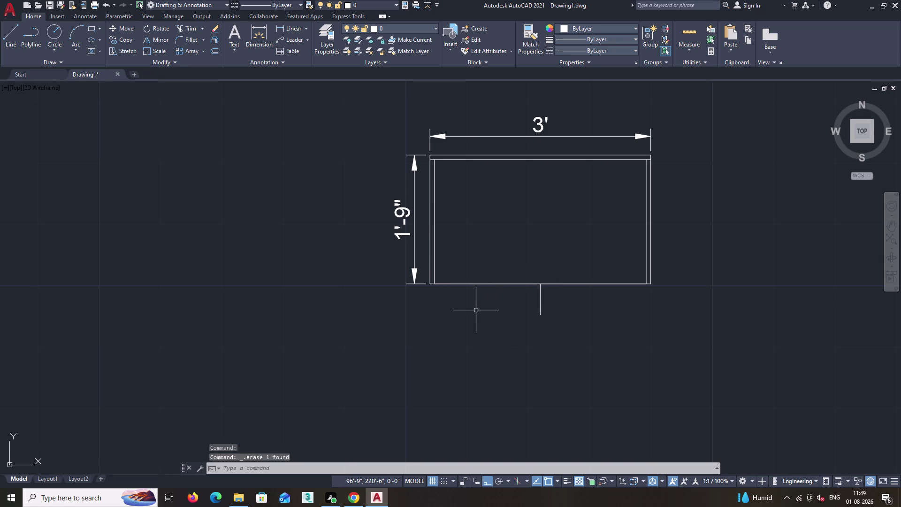
Begin a rectangle at the bottom-left corner, then cancel it and clear the midpoint line selection.
text(rec)
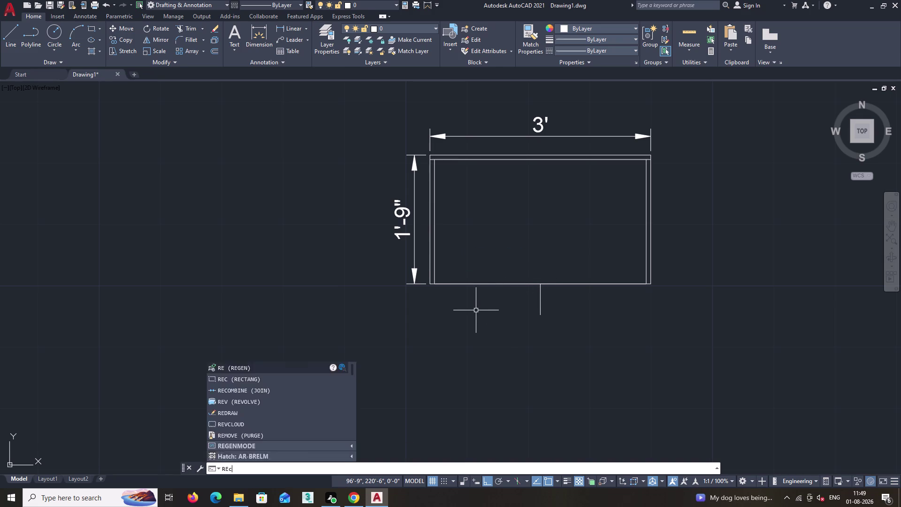
key(space)
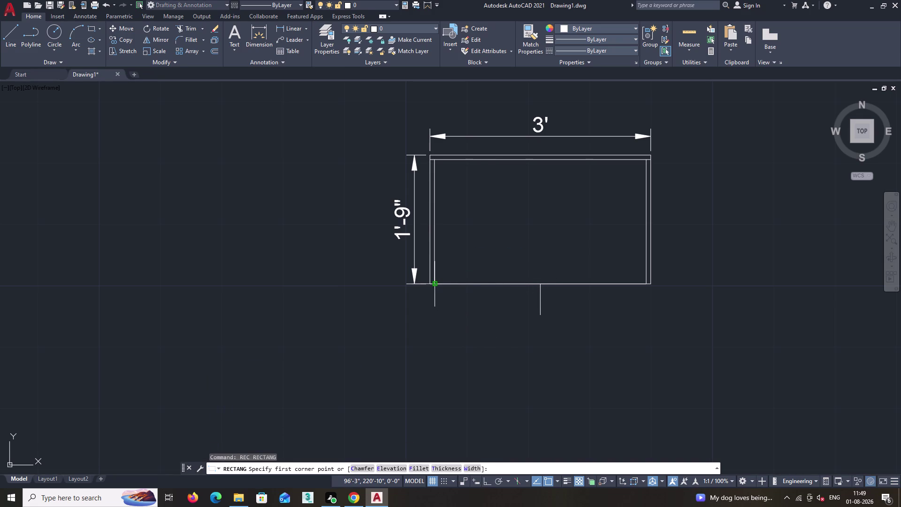
click(433, 283)
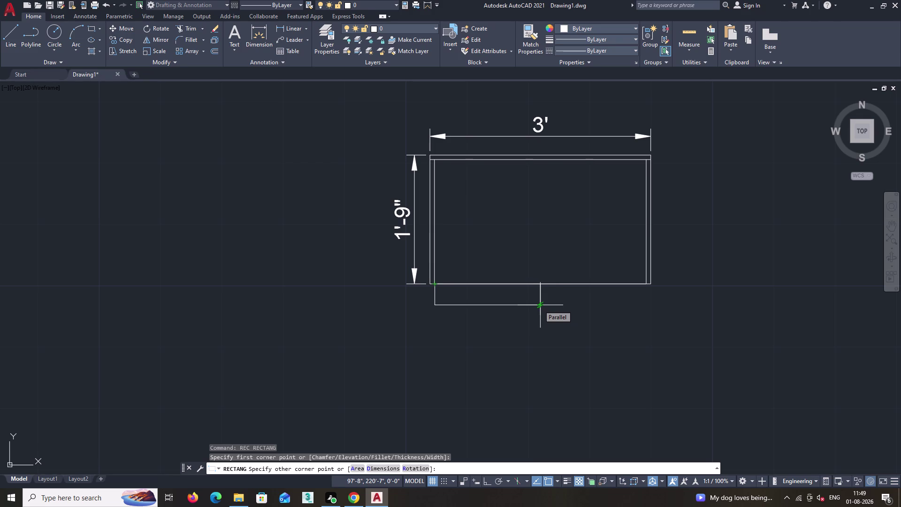
key(Escape)
click(541, 300)
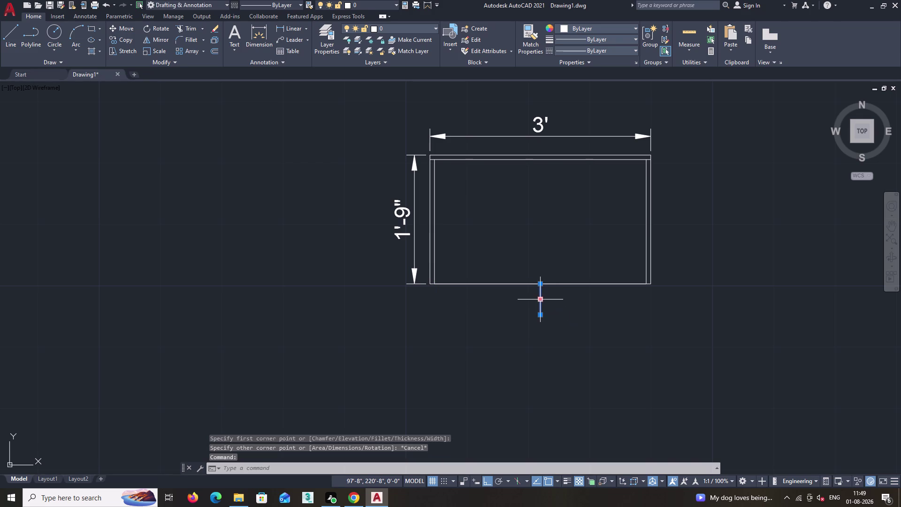
key(Escape)
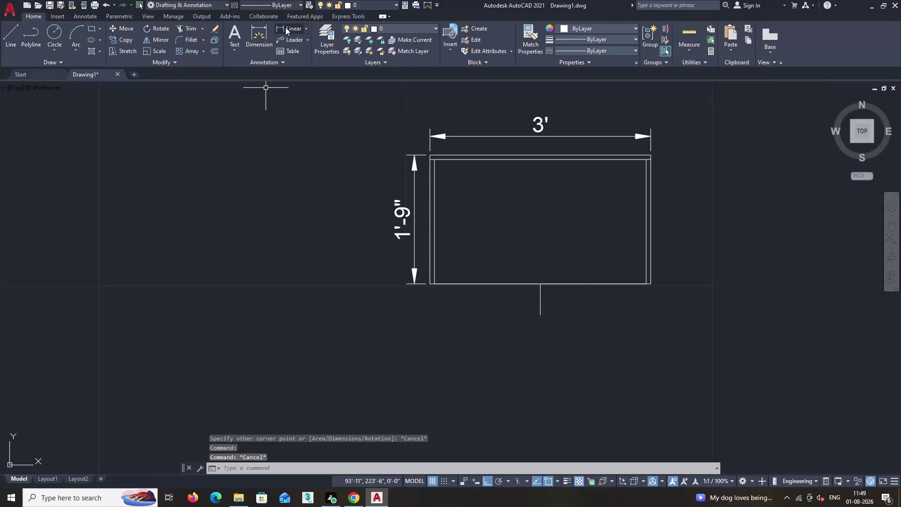
Add a linear 1'-5.26" dimension from the bottom-left corner to the midpoint line, above the edge.
click(285, 28)
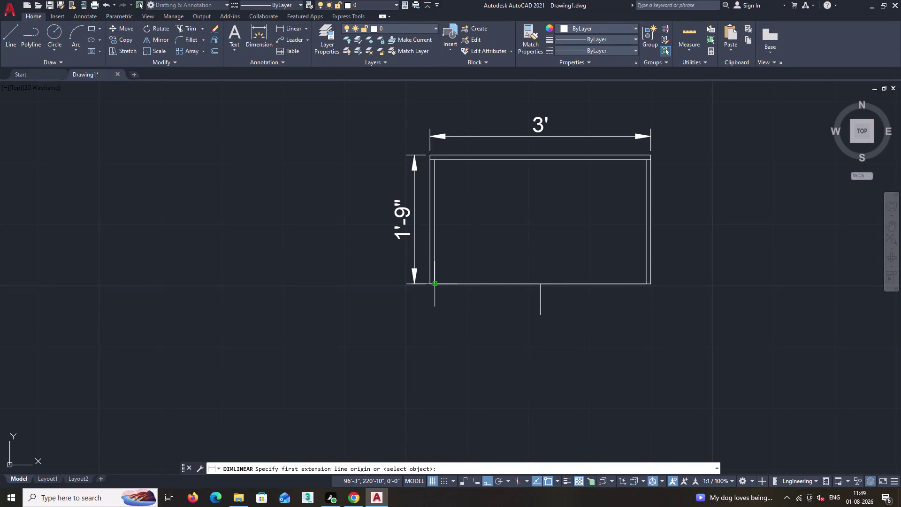
click(434, 284)
click(541, 282)
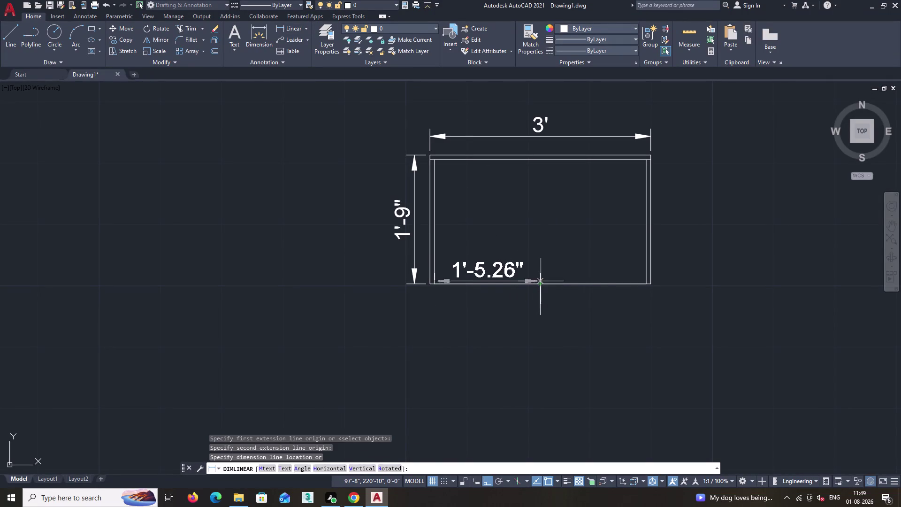
click(540, 266)
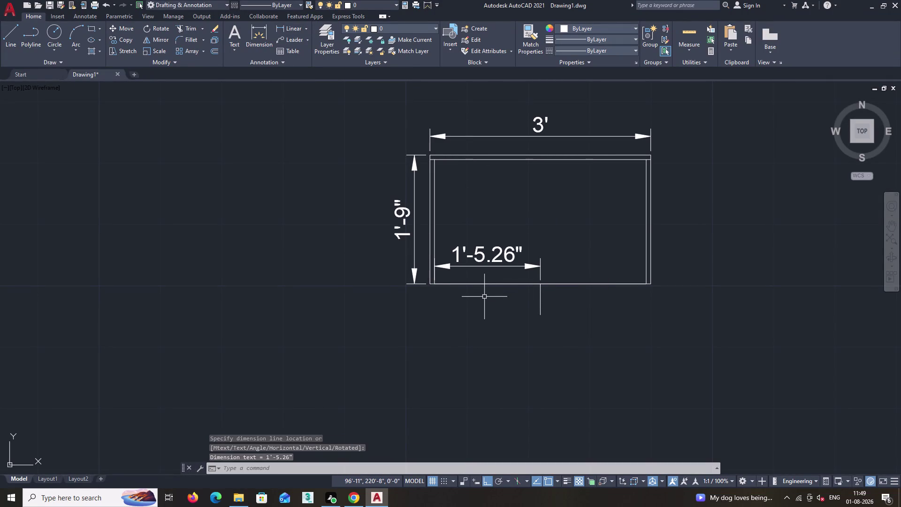
Start a rectangle at the bottom-left corner, sized by dimensions with a 1'5.26" length.
text(rec)
key(space)
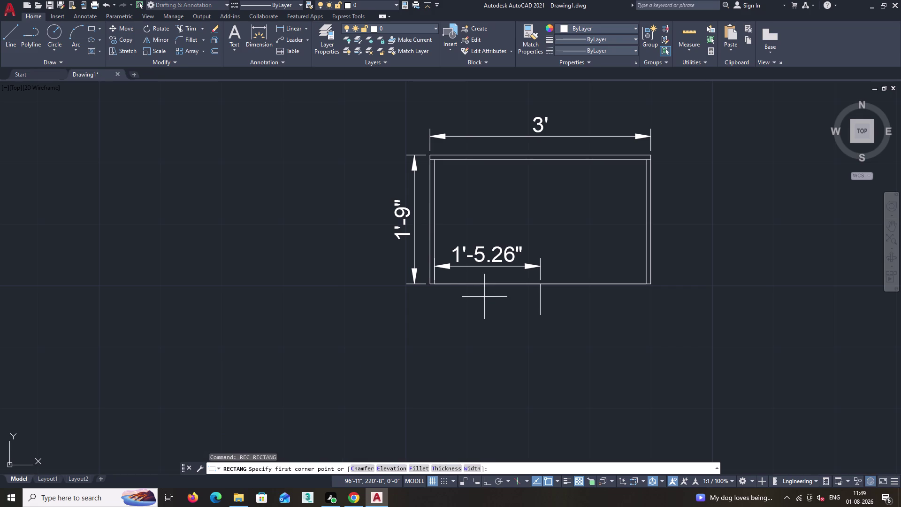
click(435, 285)
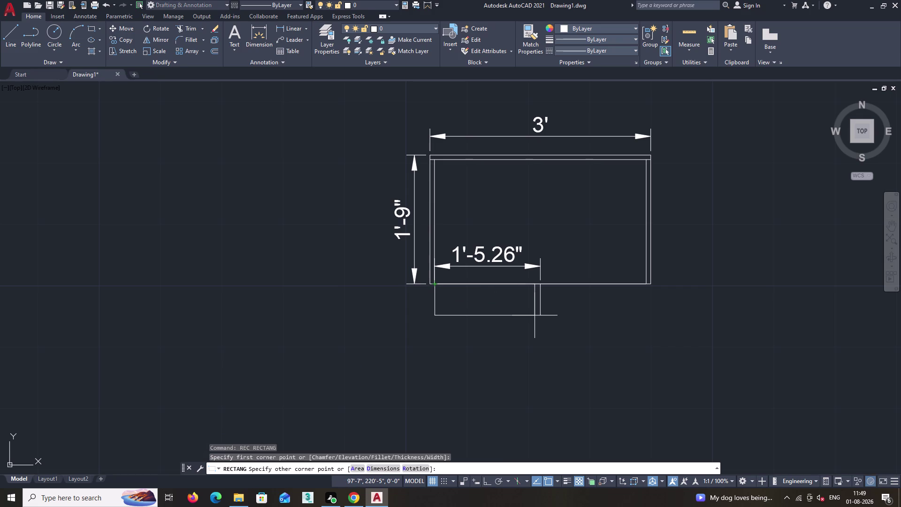
key(d)
key(Return)
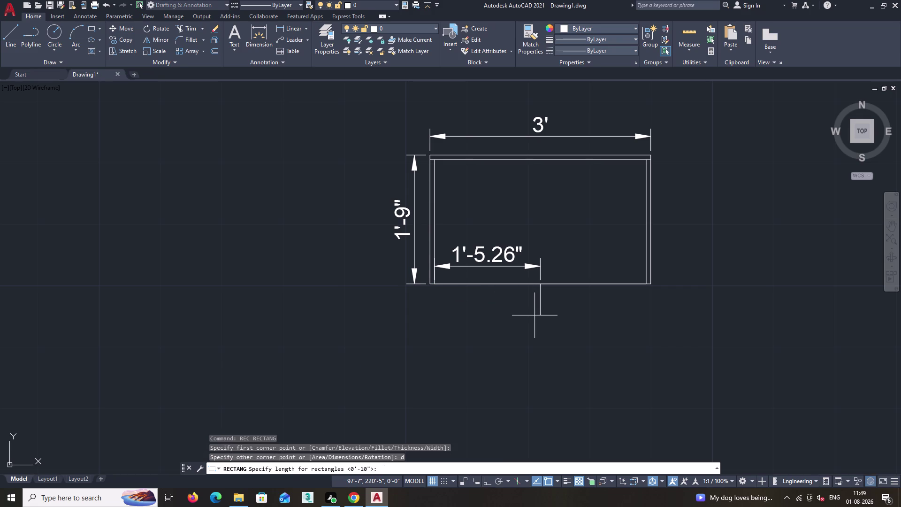
key(1)
key(apostrophe)
key(5)
text(.26)
key(shift+quotedbl)
key(Return)
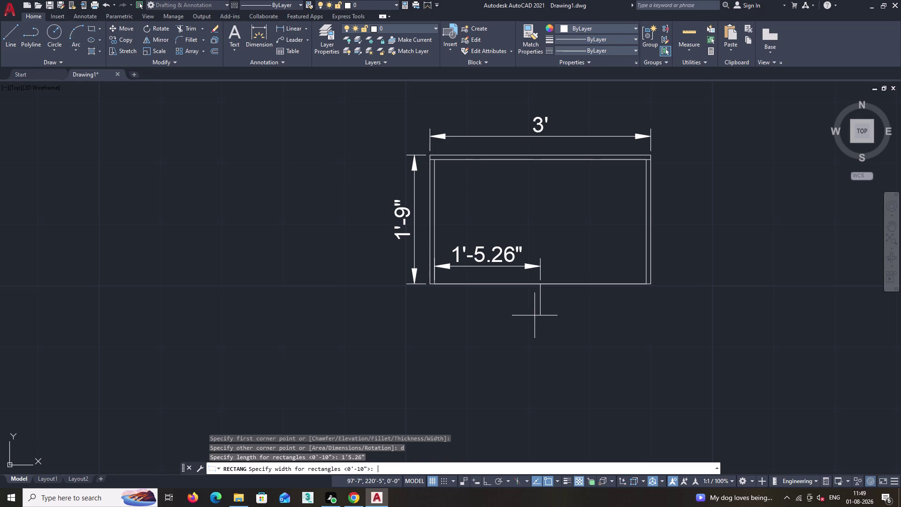
Give the rectangle a 0.74" width and place it along the bottom edge.
text(0.74)
key(shift+quotedbl)
key(Return)
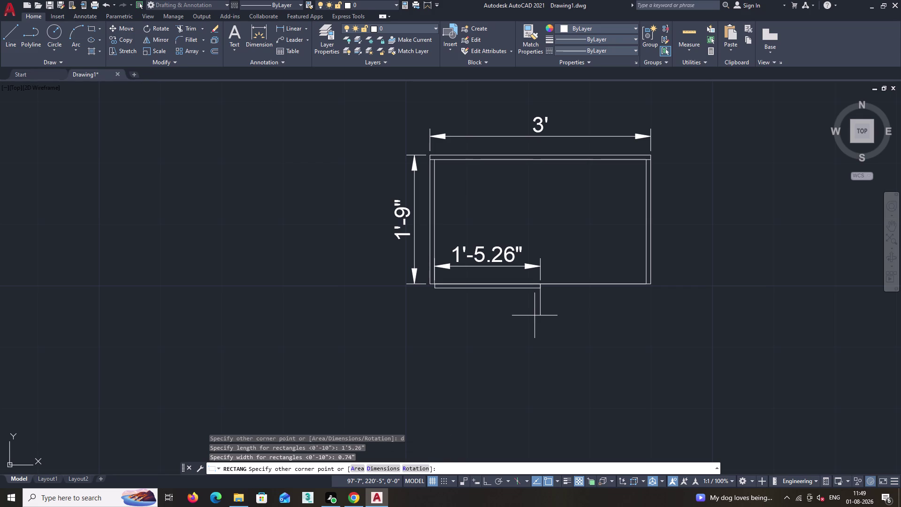
click(534, 315)
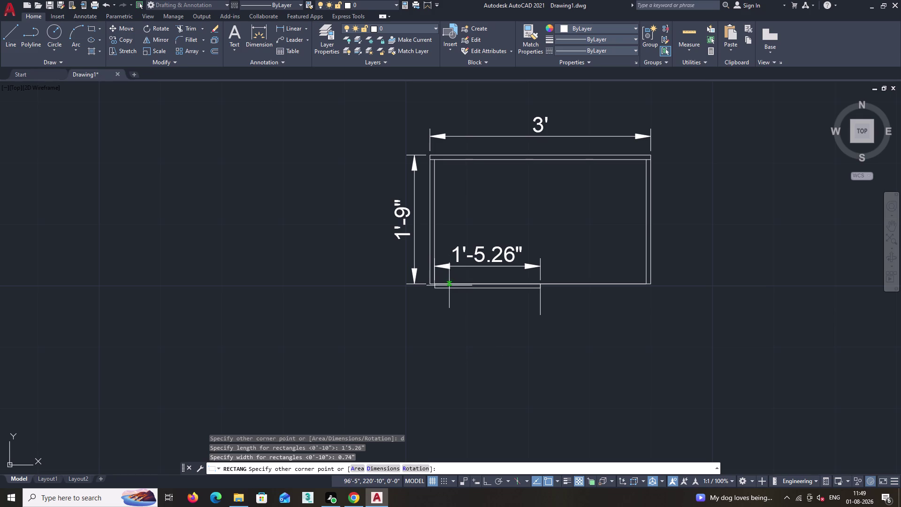
click(450, 295)
Rotate the thin panel about its left end so it hangs diagonally from the bottom-left corner.
text(ro)
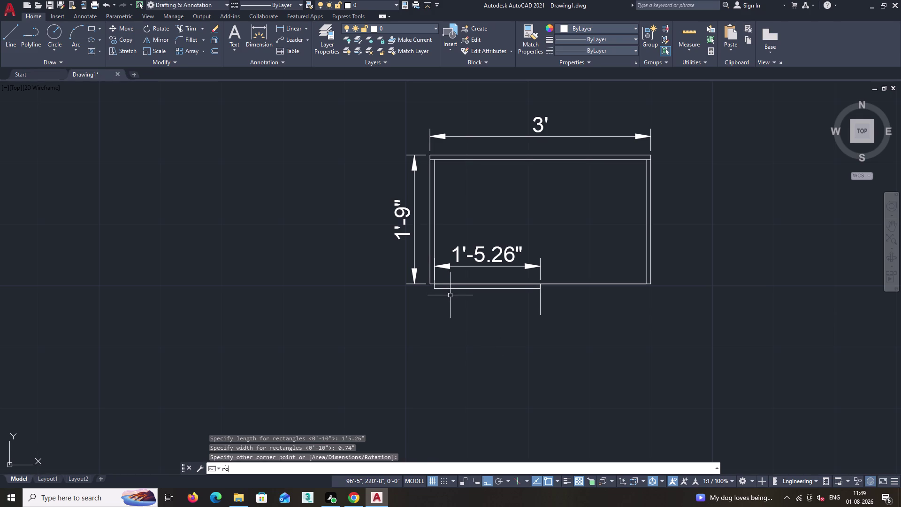
key(Return)
click(460, 289)
key(space)
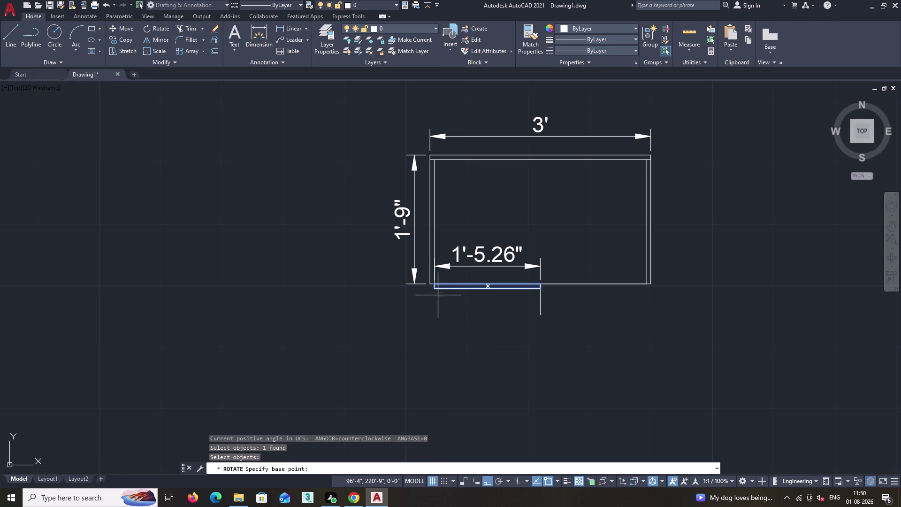
scroll(up, 3)
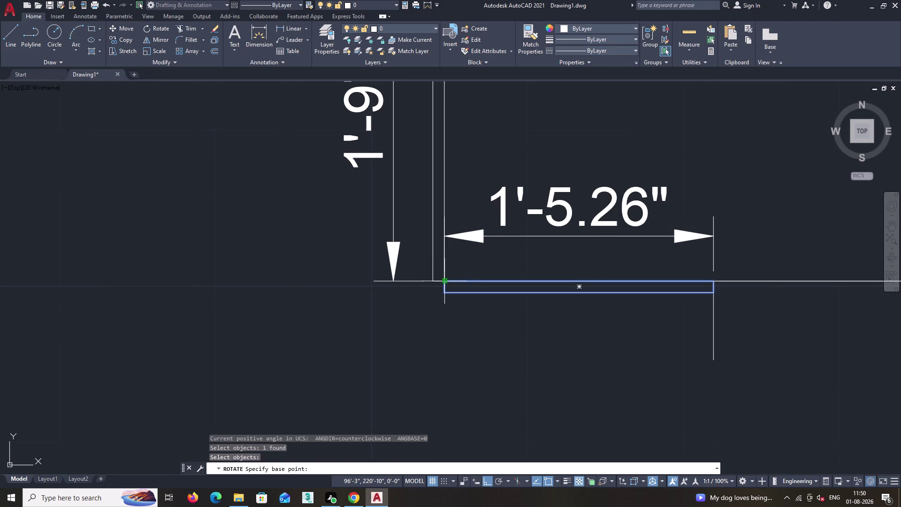
click(445, 281)
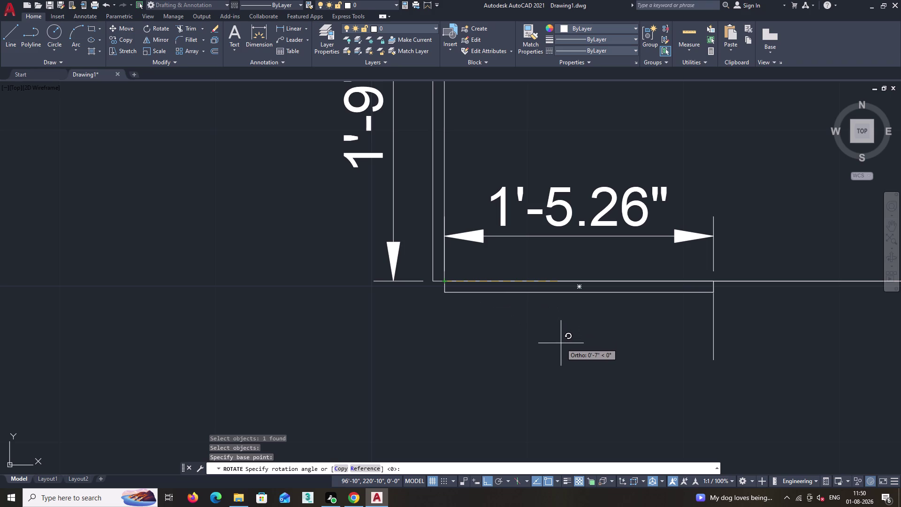
key(F8)
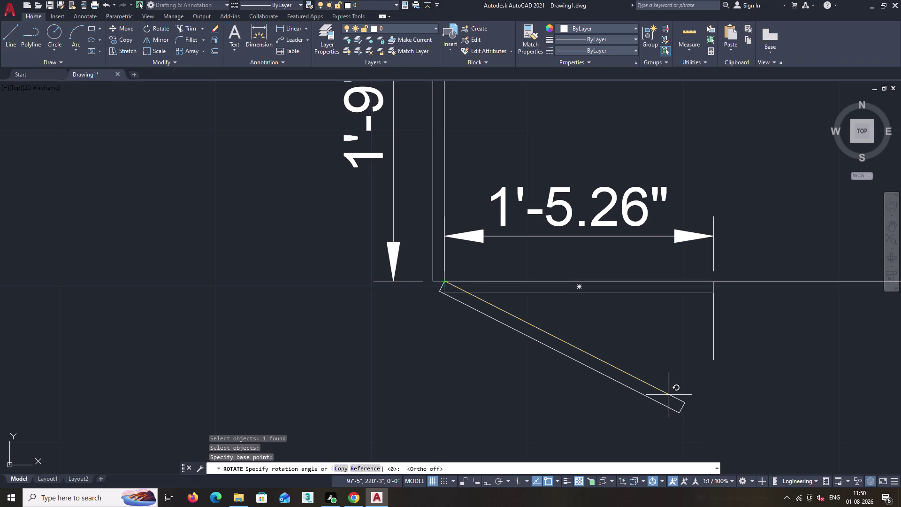
scroll(down, 3)
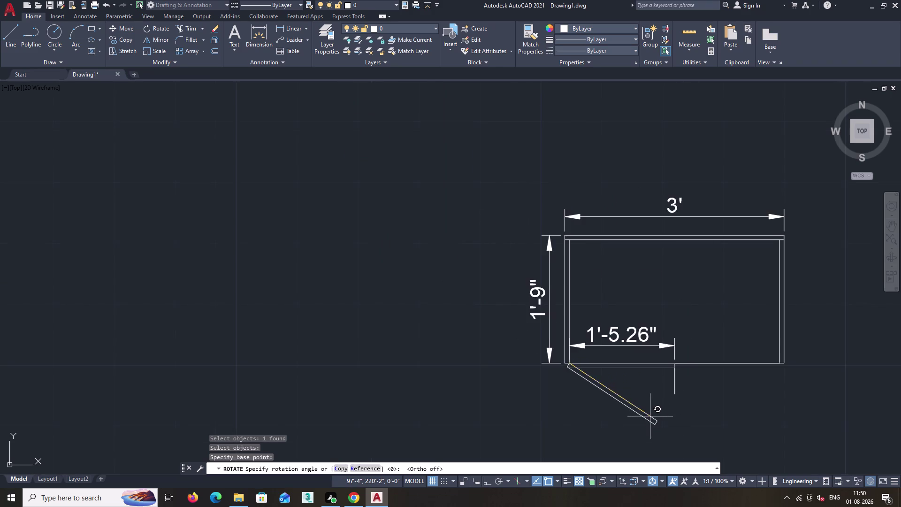
middle_drag(650, 416, 549, 307)
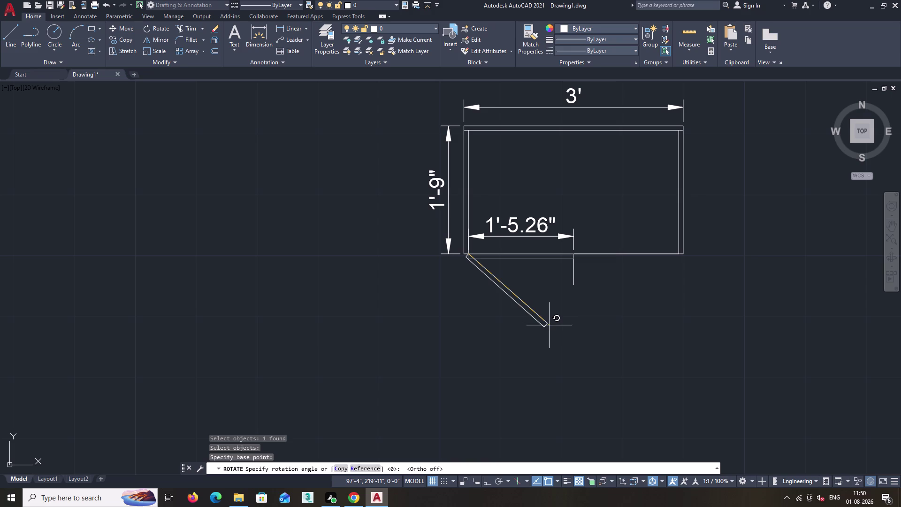
click(555, 326)
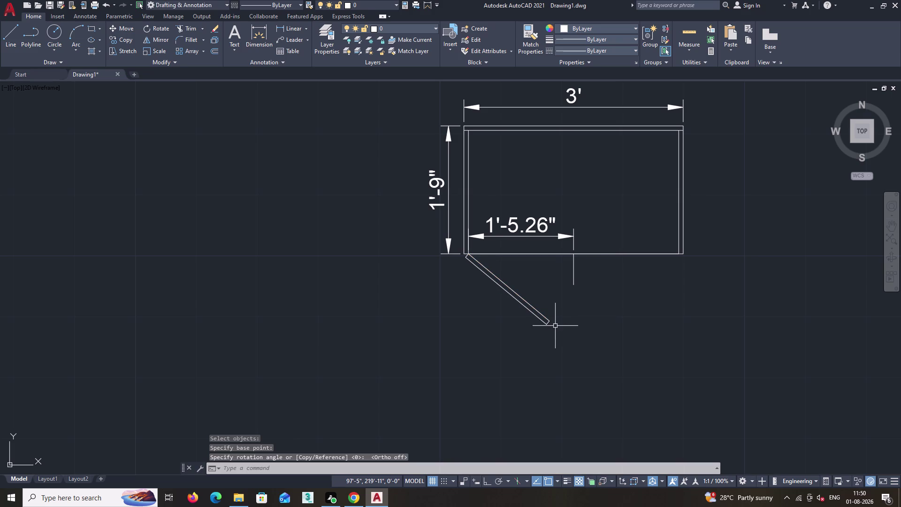
Start moving the rotated door panel from its top corner, then cancel so it stays put.
key(space)
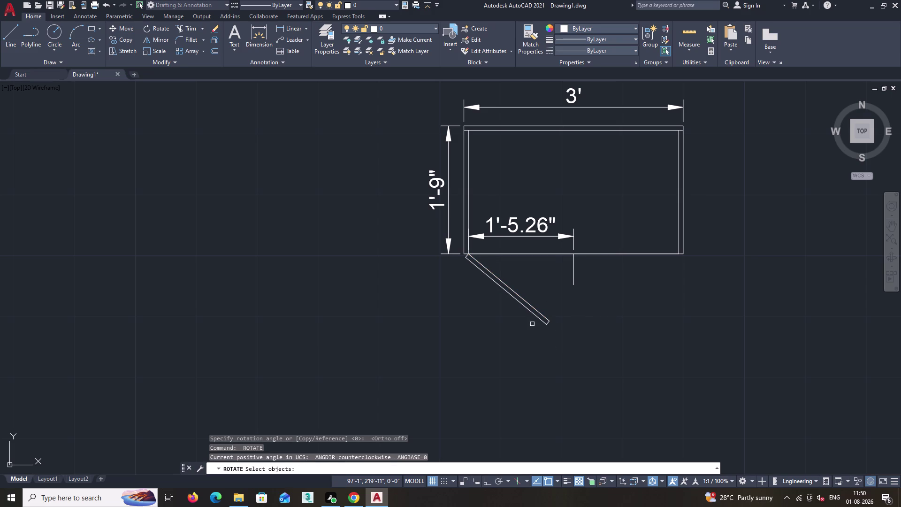
key(Escape)
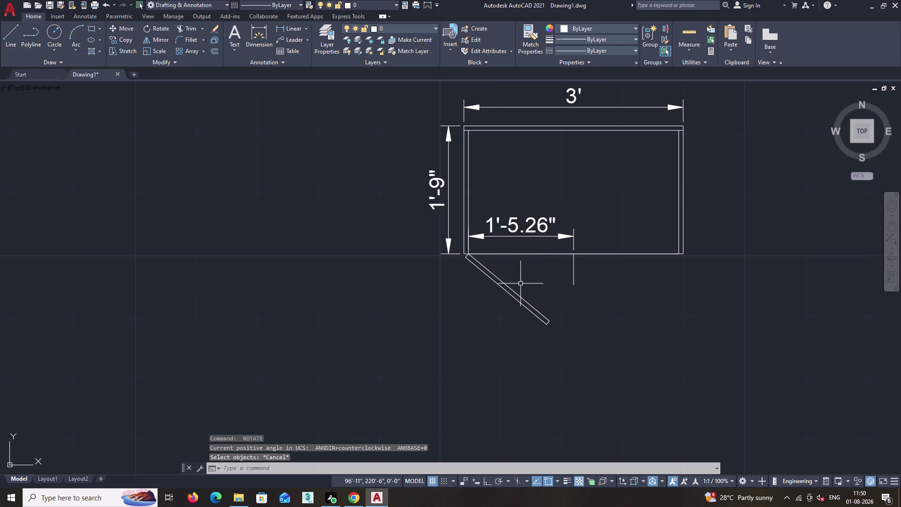
click(520, 294)
key(m)
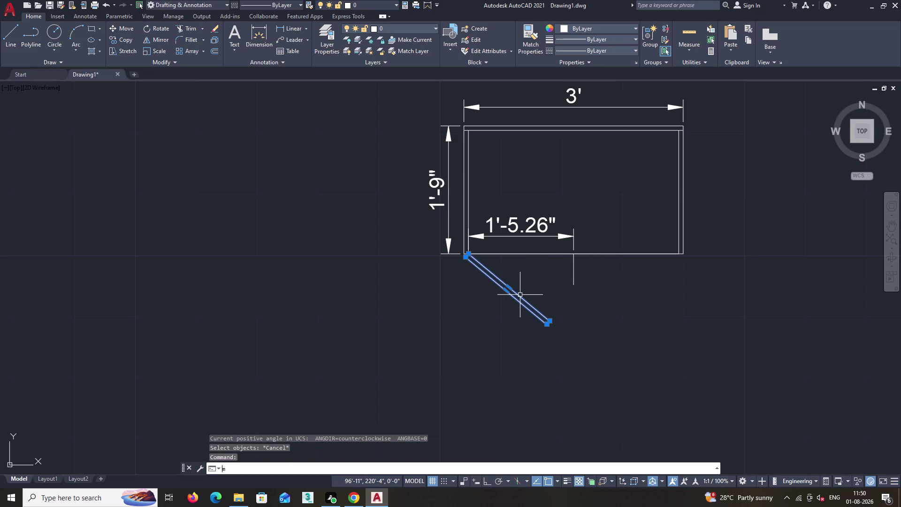
key(space)
scroll(up, 3)
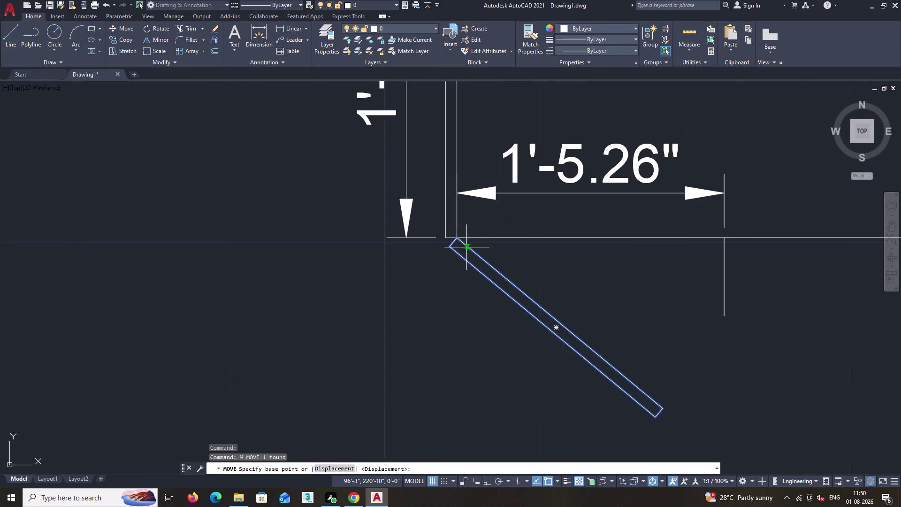
click(456, 237)
scroll(down, 3)
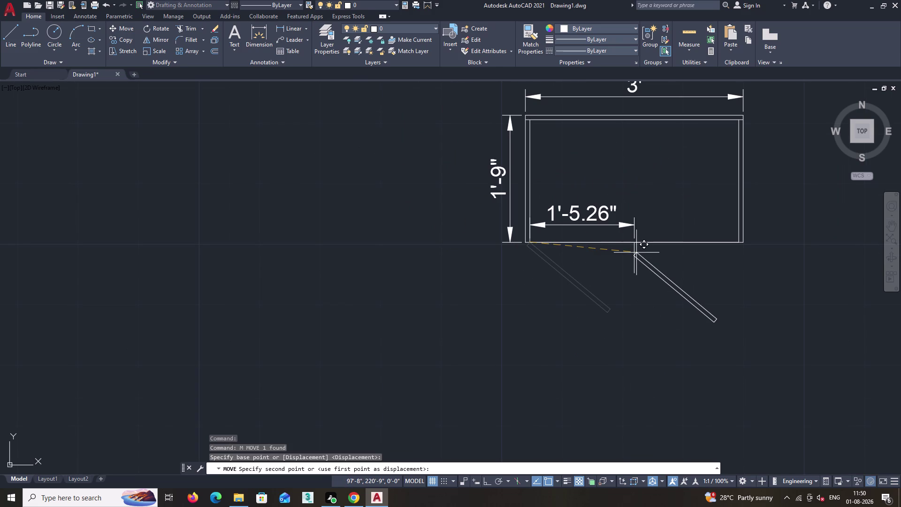
key(Escape)
Begin copying the left door panel with CO.
text(co)
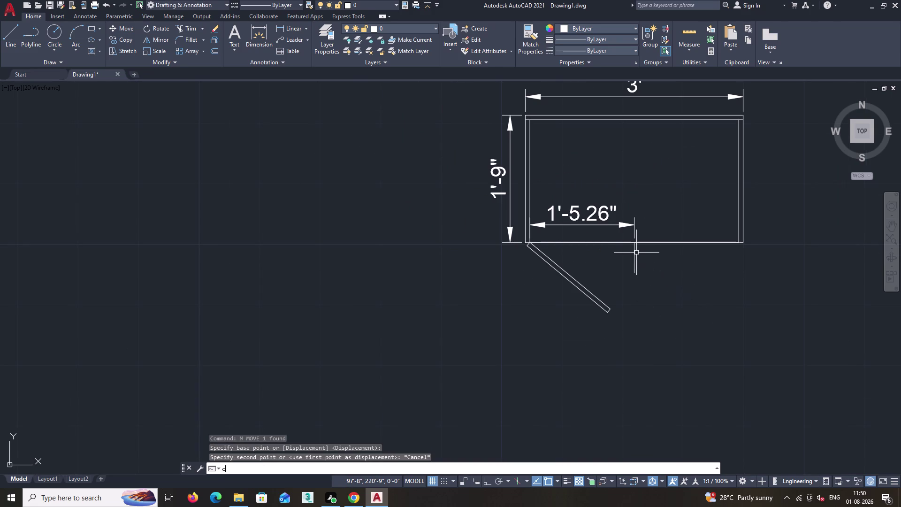
key(Return)
click(581, 283)
Copy the left door panel from its top corner to the wardrobe's right front corner.
key(space)
scroll(up, 3)
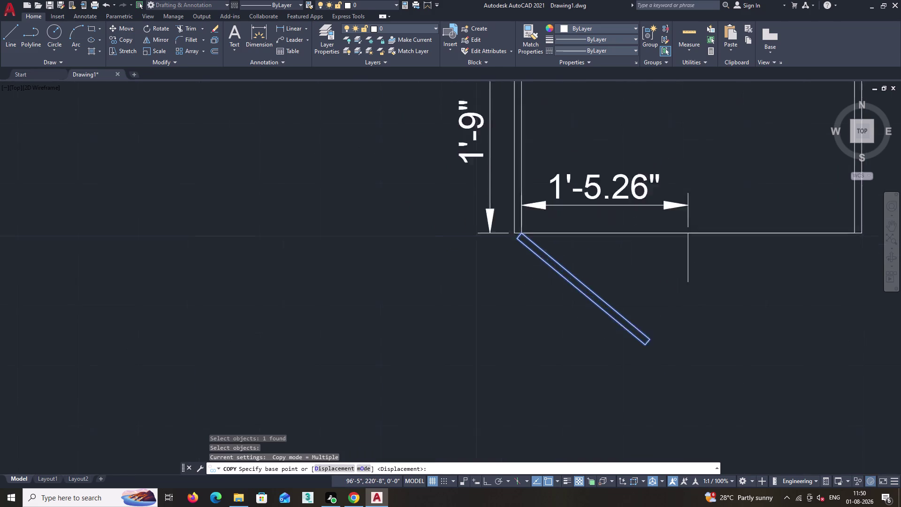
click(508, 219)
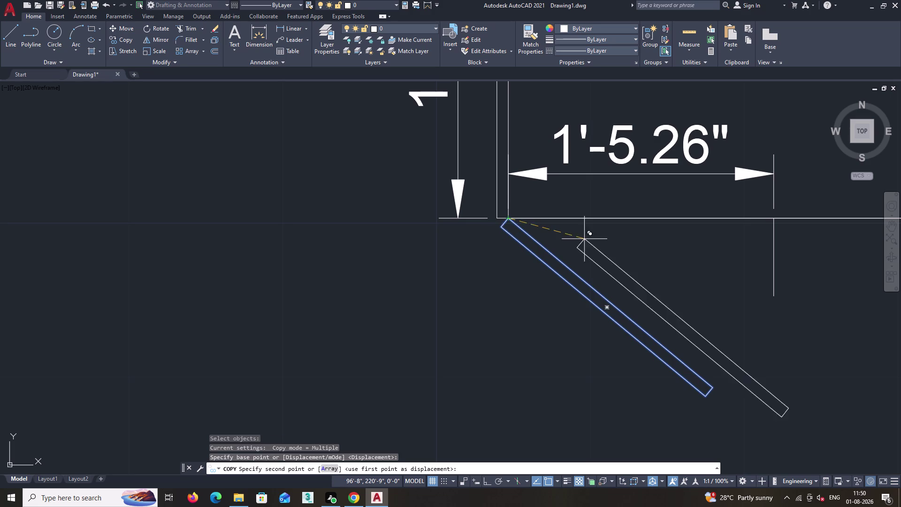
scroll(up, 3)
scroll(down, 3)
middle_drag(682, 255, 332, 262)
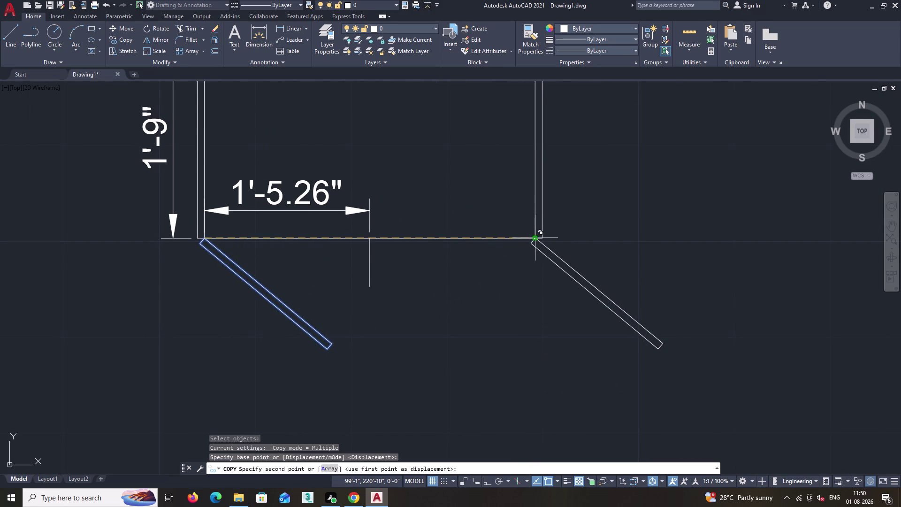
click(535, 237)
key(space)
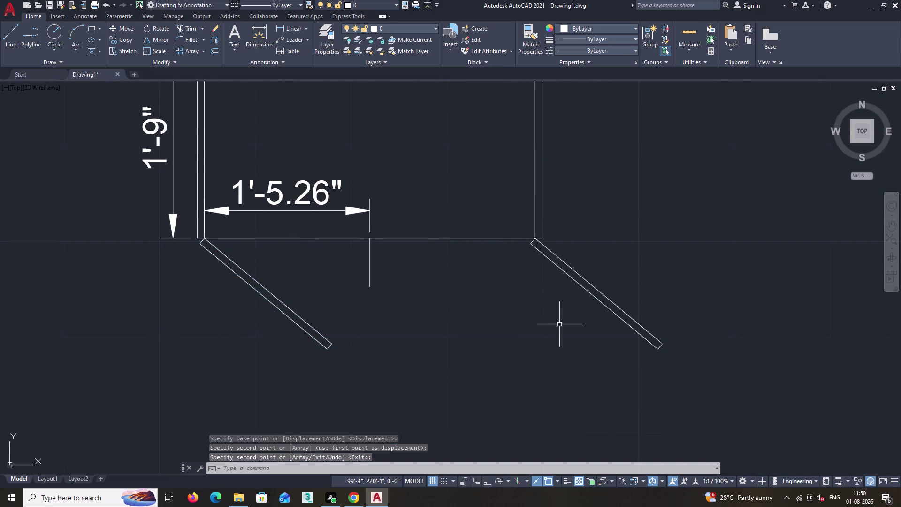
Rotate the copied panel about the right front corner so it angles inward.
text(ro)
key(Return)
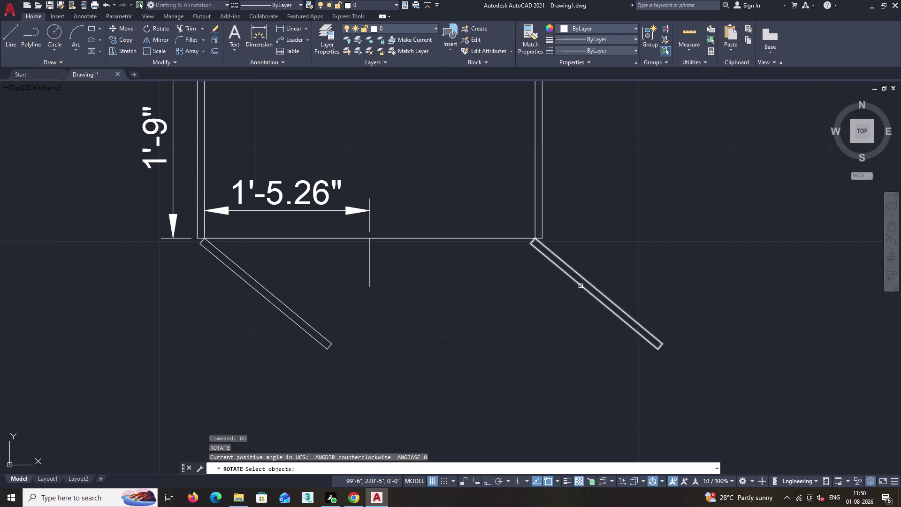
click(580, 285)
key(space)
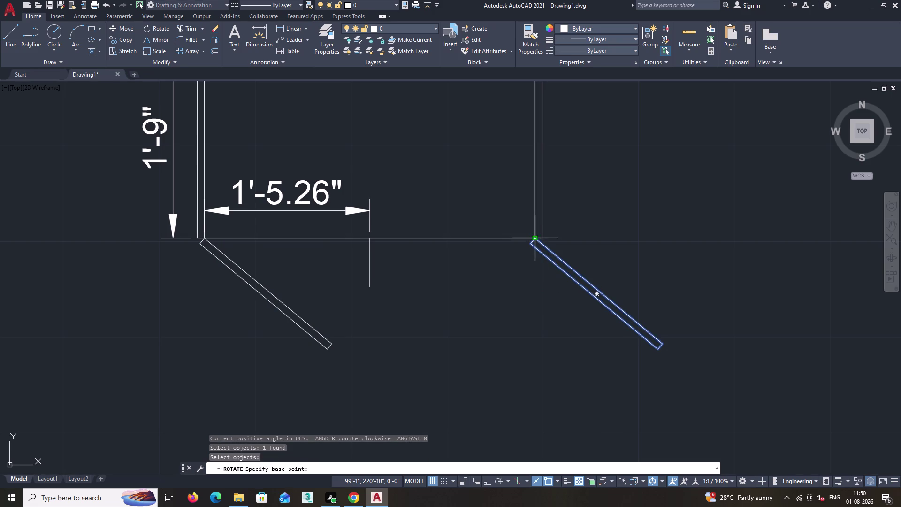
click(536, 237)
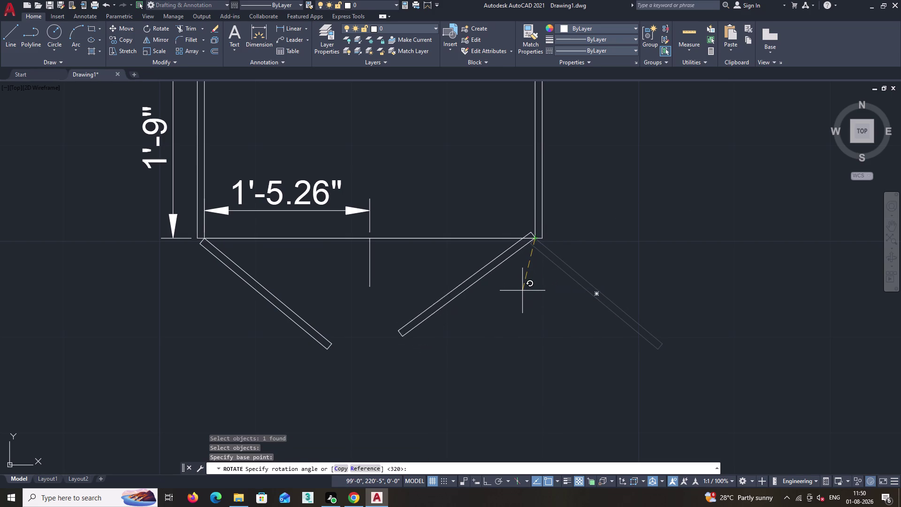
click(526, 292)
key(space)
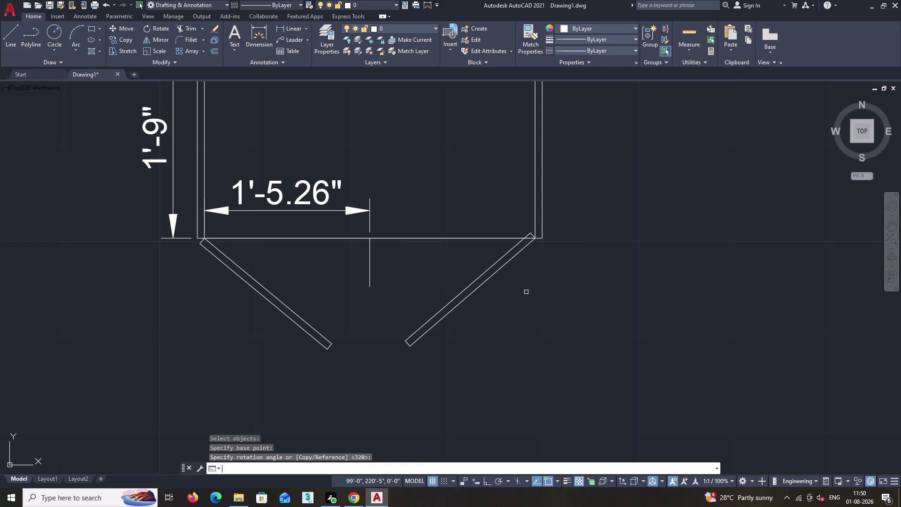
Select the rotated right door panel and start a move.
click(501, 258)
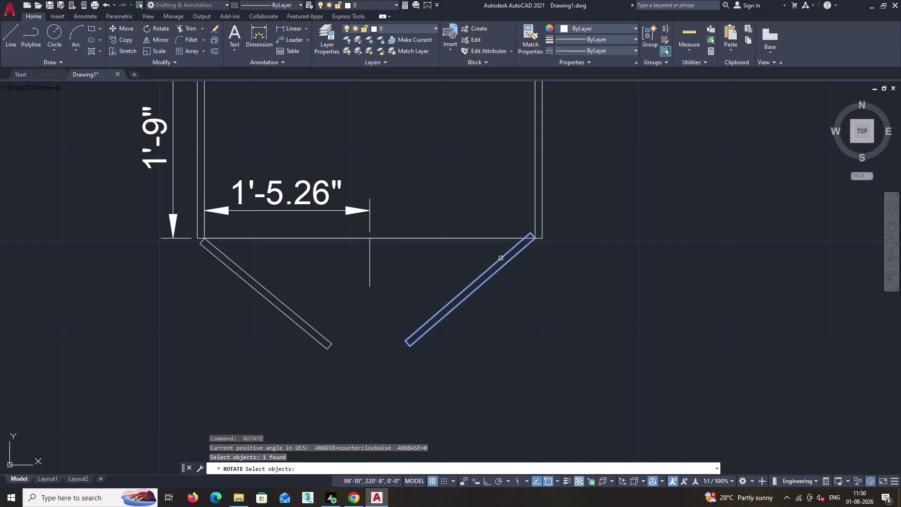
text(m)
key(space)
key(Escape)
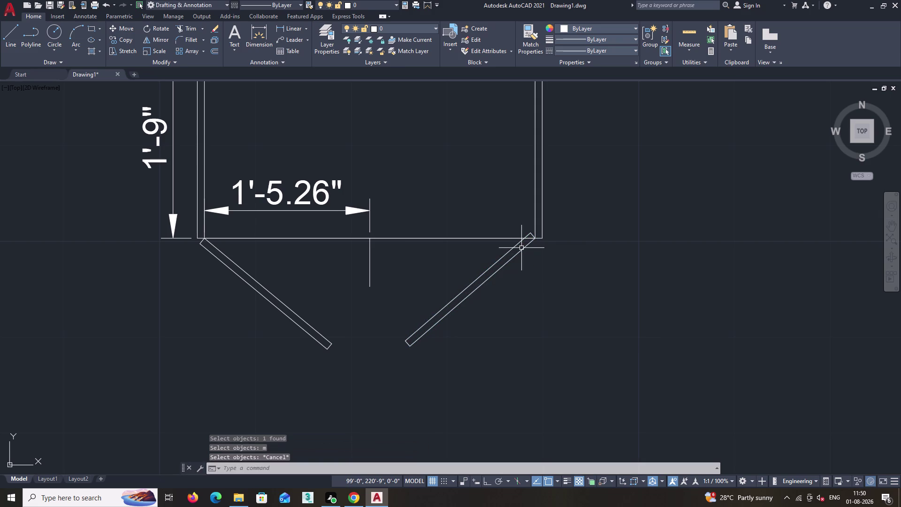
text(m)
key(space)
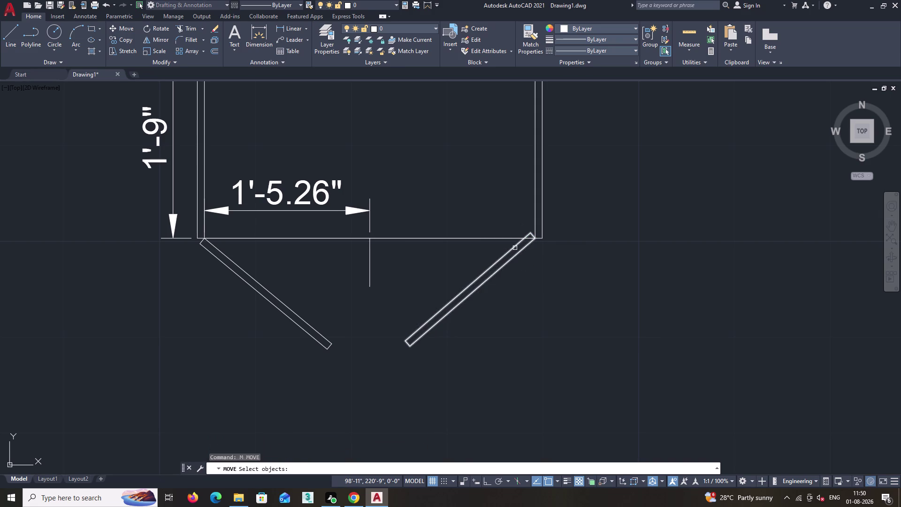
Move the right door panel so its top end sits on the wardrobe's right corner.
click(515, 248)
key(space)
scroll(up, 3)
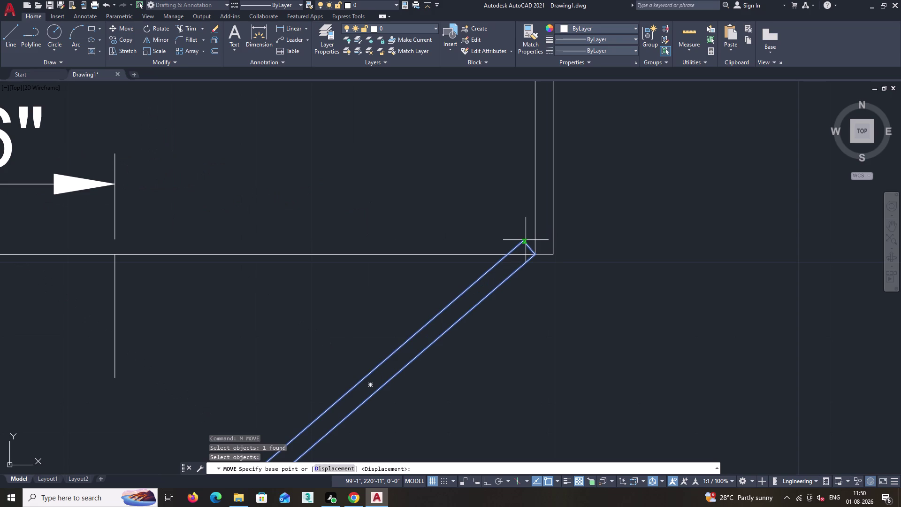
click(523, 241)
click(535, 253)
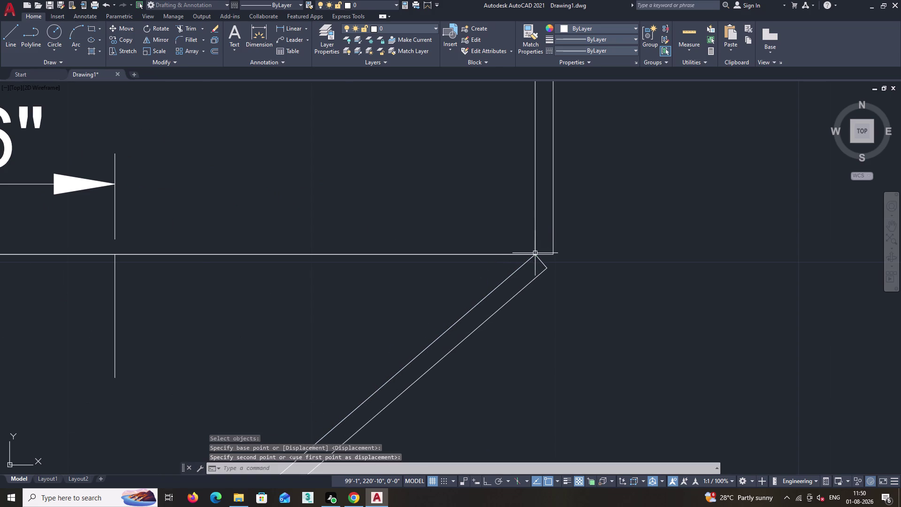
key(space)
scroll(down, 3)
middle_drag(461, 298, 562, 228)
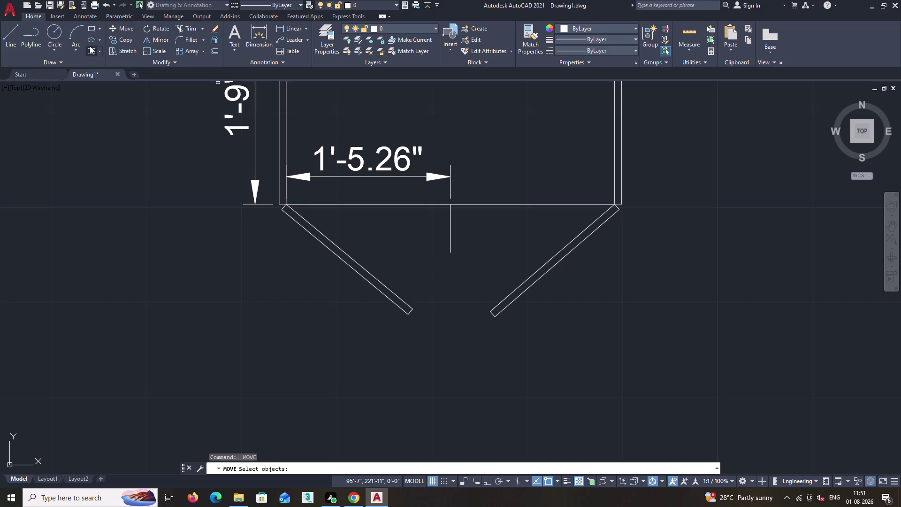
Dismiss the arc options and zoom into the left hinge corner.
click(77, 48)
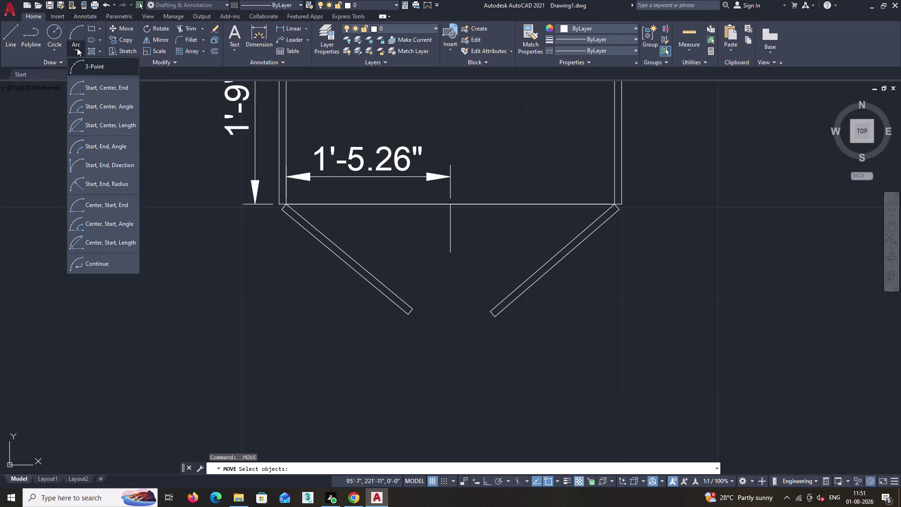
key(Escape)
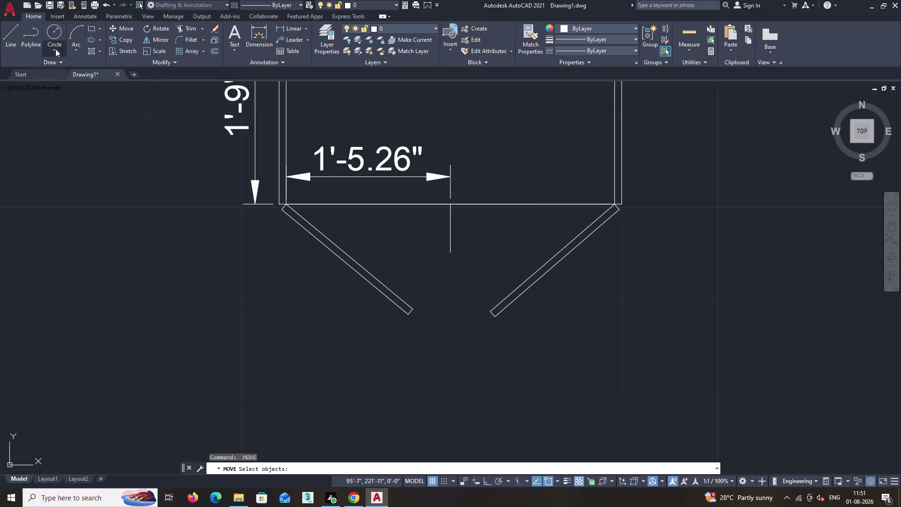
key(c)
key(space)
scroll(up, 3)
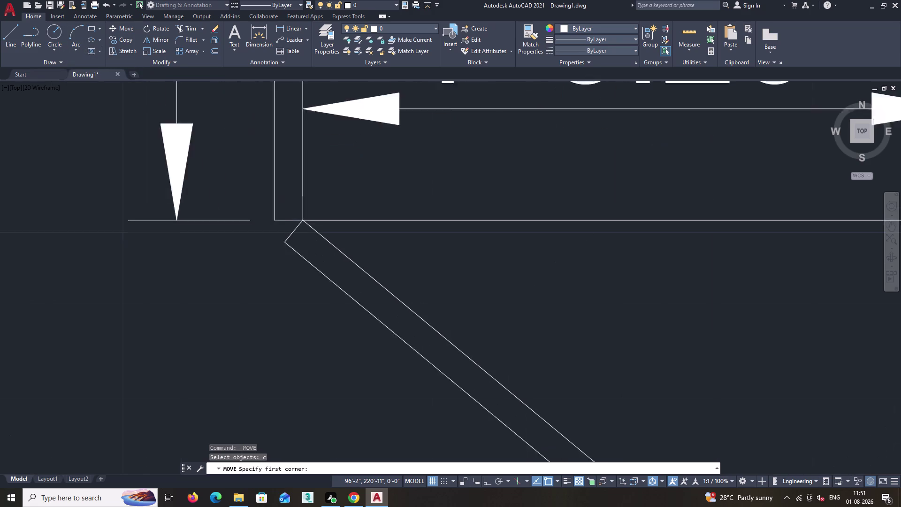
scroll(up, 3)
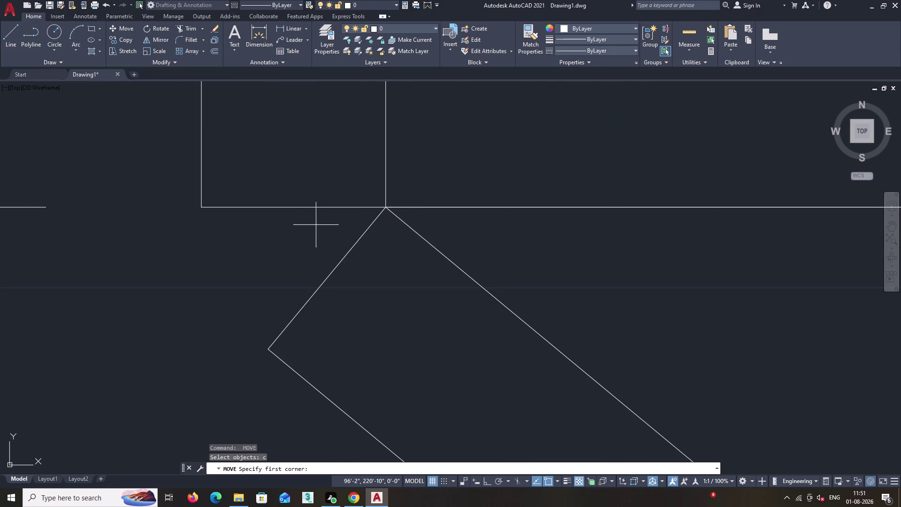
click(283, 246)
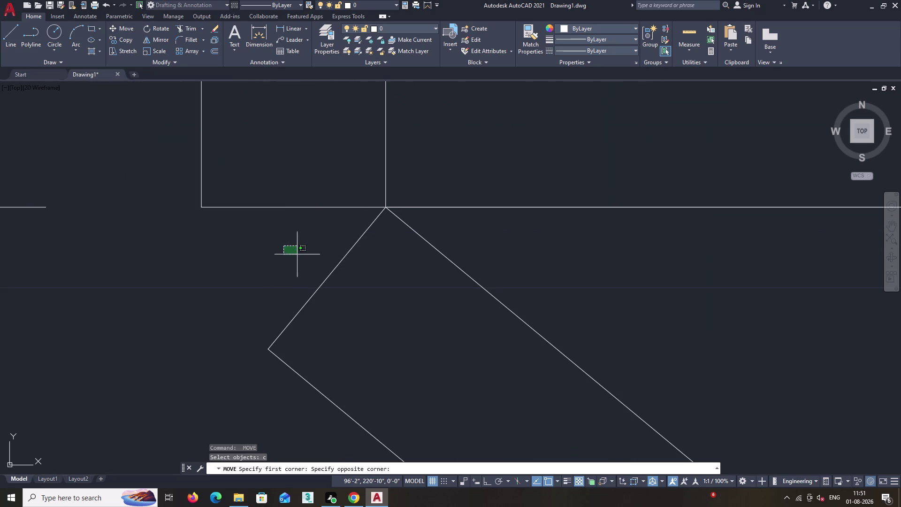
key(Escape)
Draw a small circle beside the left door's hinge corner.
text(c)
key(space)
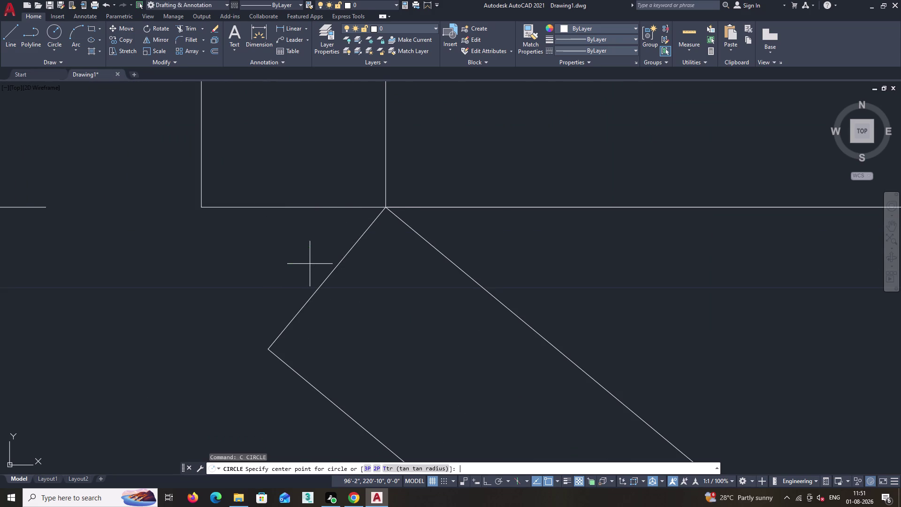
click(288, 242)
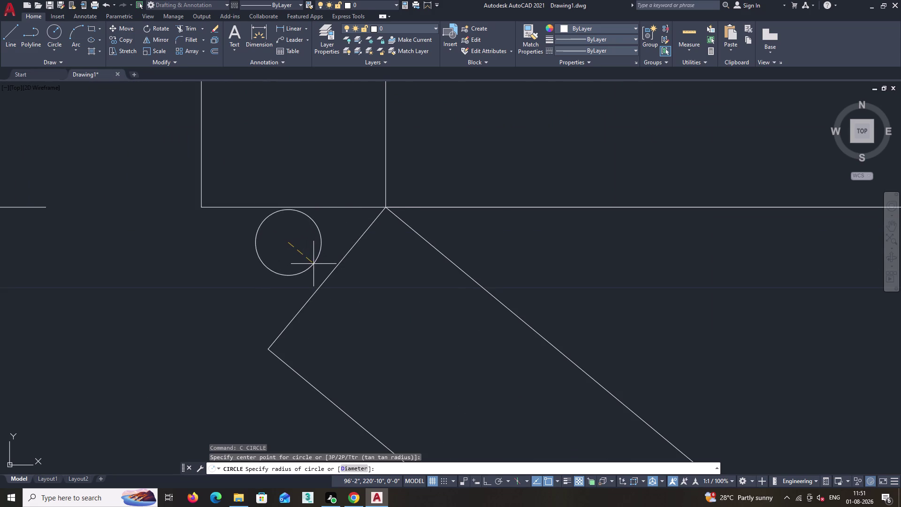
click(318, 269)
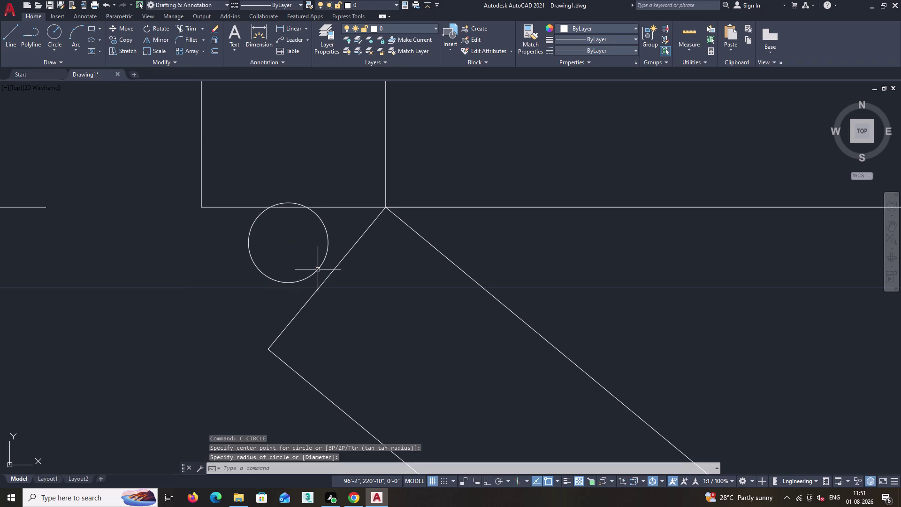
Move the circle so it touches the front edge and the door panel.
text(m)
key(space)
click(314, 269)
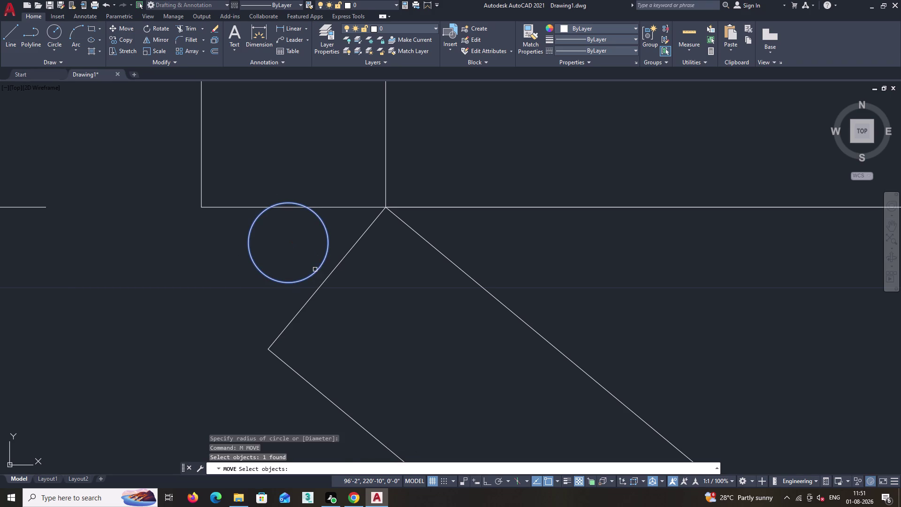
key(space)
click(288, 242)
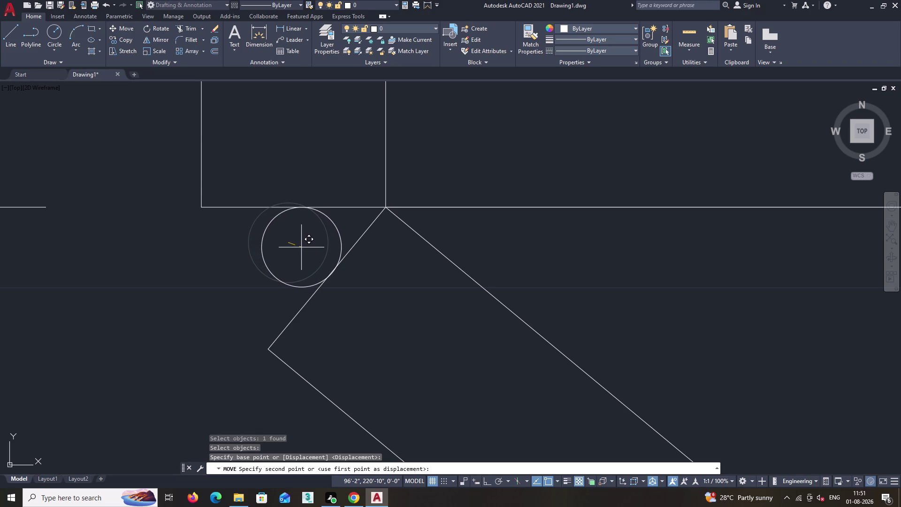
click(302, 247)
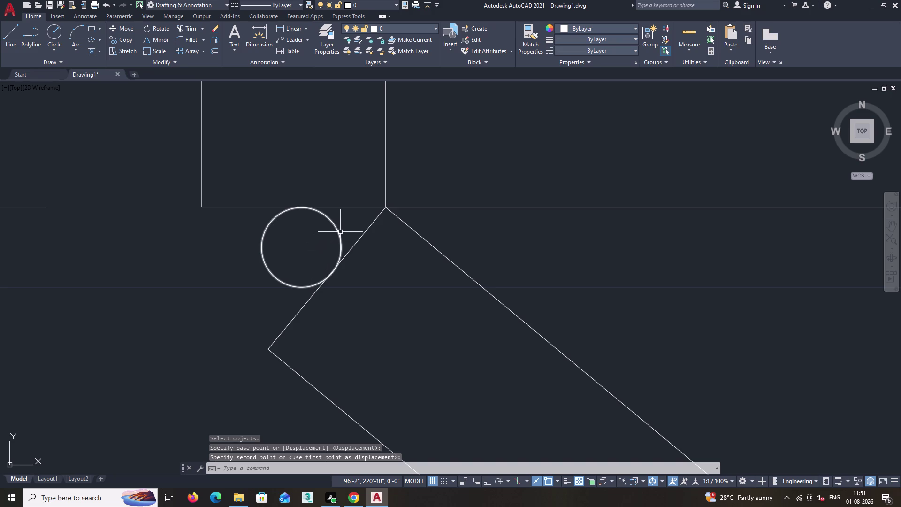
Select the hinge circle and start copying it.
click(336, 233)
key(c)
key(o)
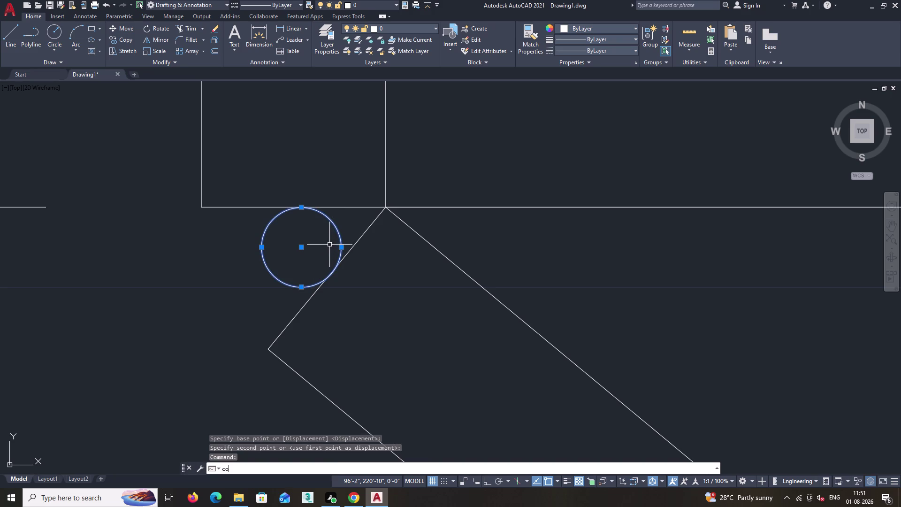
key(Return)
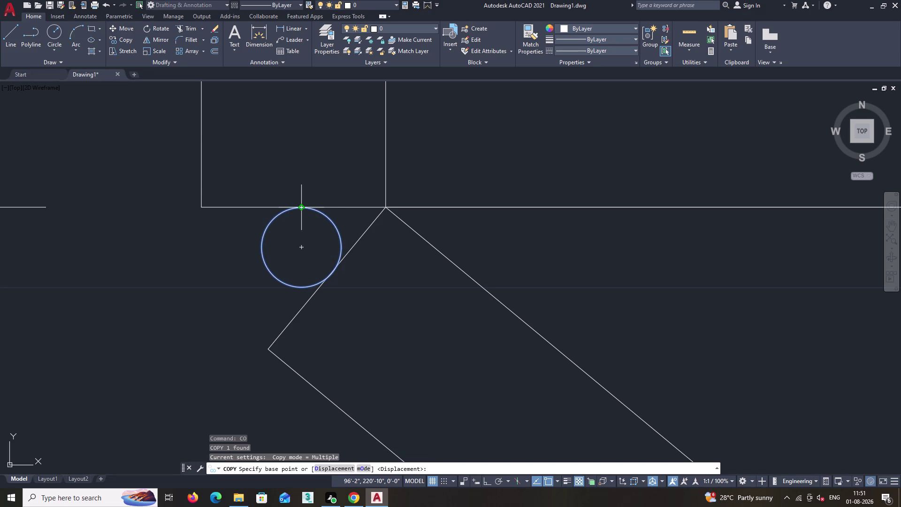
Copy the hinge circle from its top point to the right door's pivot corner.
click(302, 207)
scroll(down, 3)
middle_drag(646, 272, 306, 285)
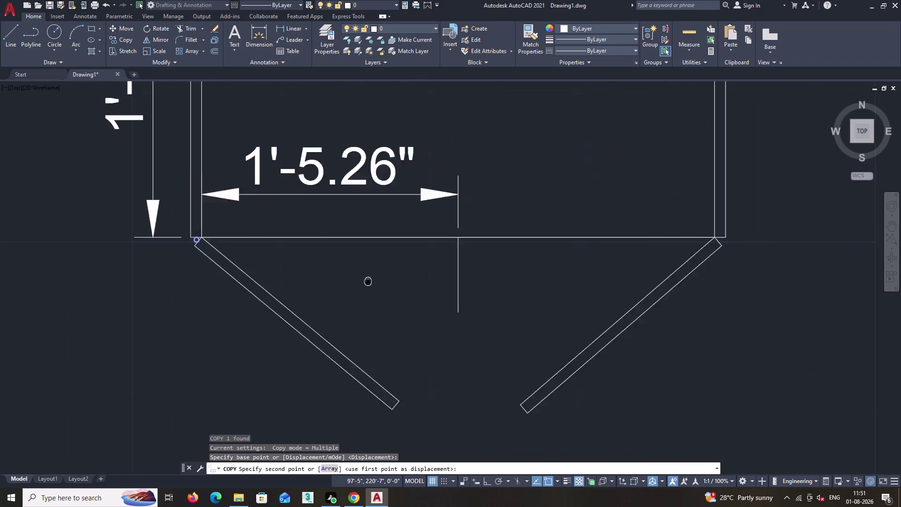
middle_drag(306, 285, 306, 285)
middle_drag(563, 265, 446, 280)
scroll(up, 3)
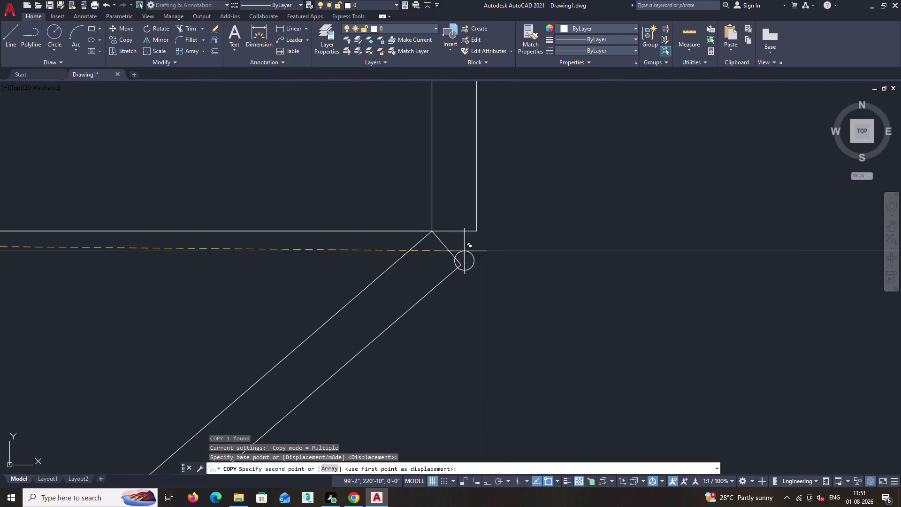
scroll(up, 3)
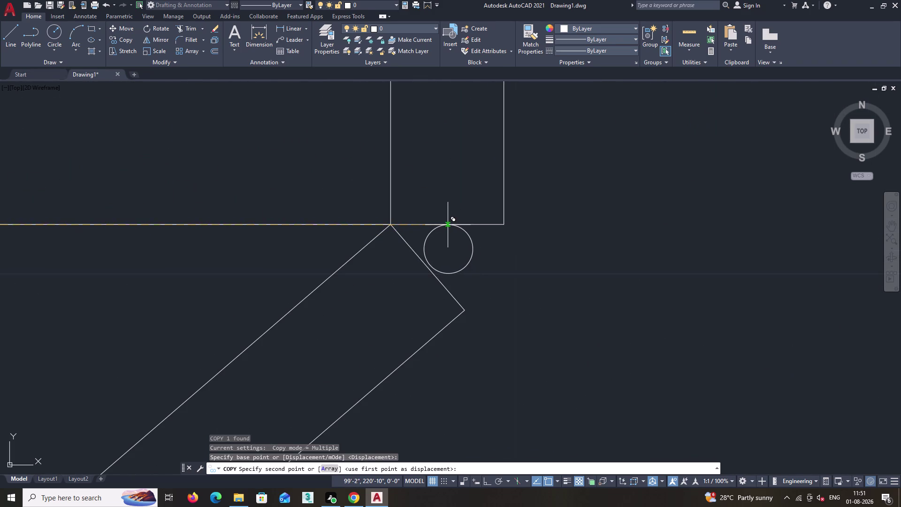
click(444, 224)
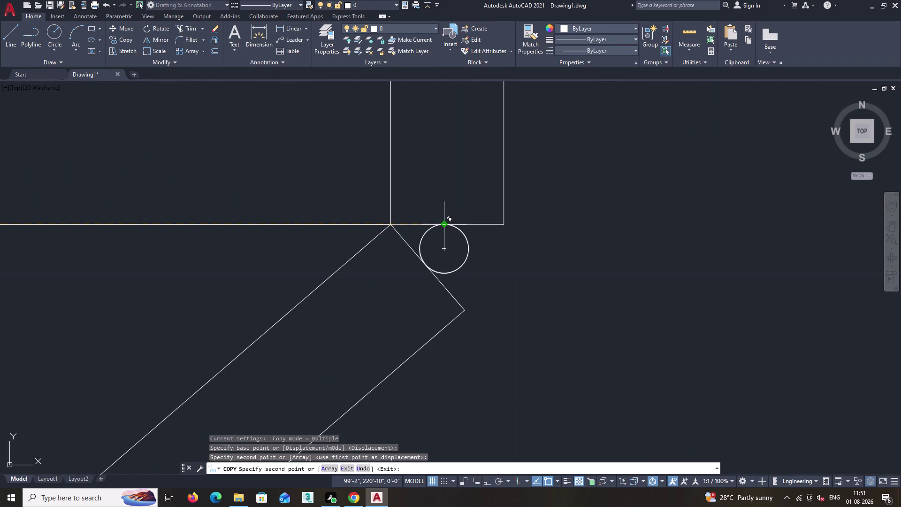
key(space)
Zoom out to the whole plan and select the stray horizontal 1'-5.26" dimension.
scroll(down, 3)
middle_drag(270, 290, 501, 254)
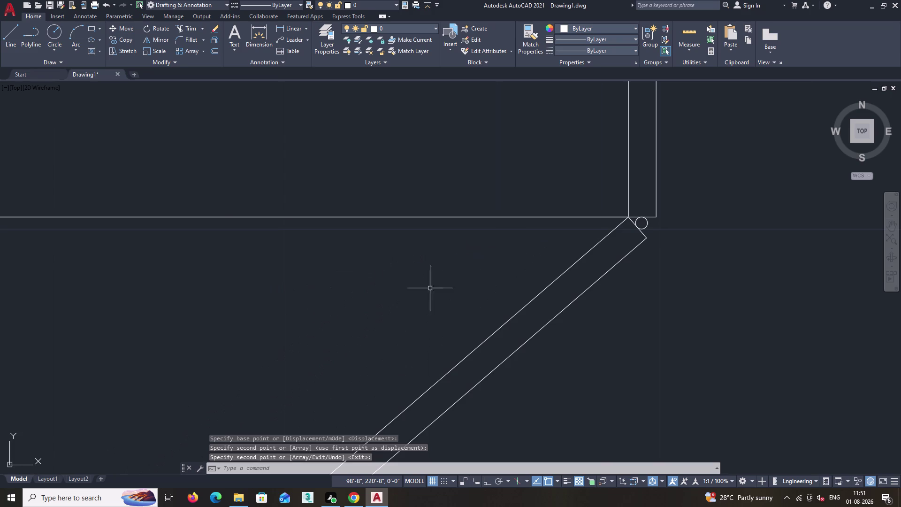
scroll(down, 3)
middle_drag(353, 295, 443, 279)
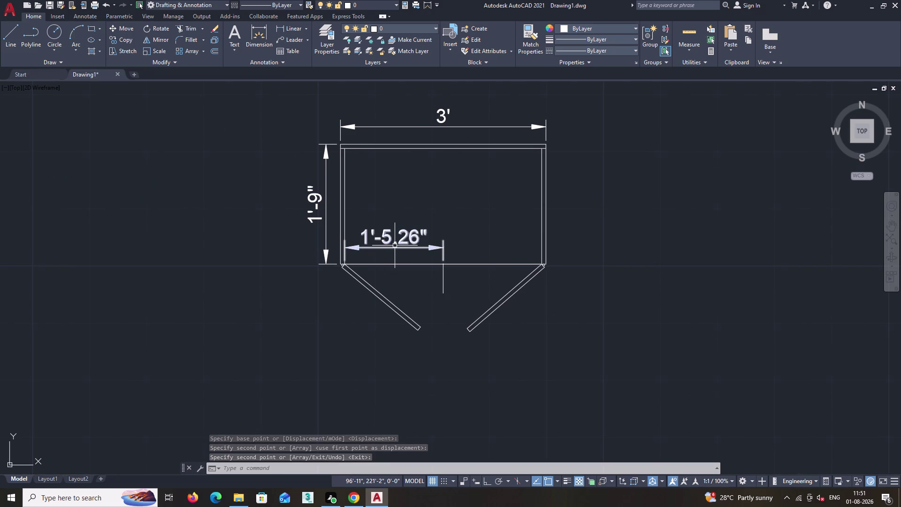
click(395, 245)
Delete the stray dimension and add an aligned 1'-5.26" dimension along the left door.
key(Delete)
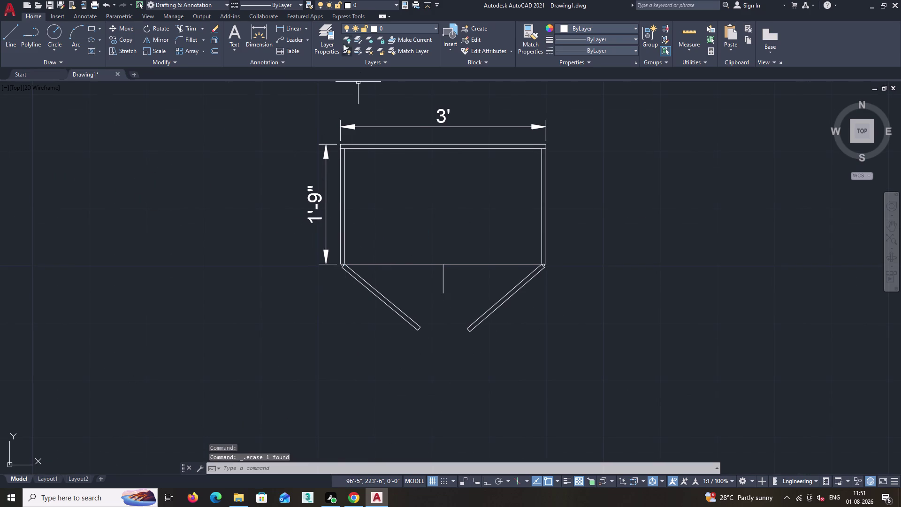
click(303, 26)
click(301, 61)
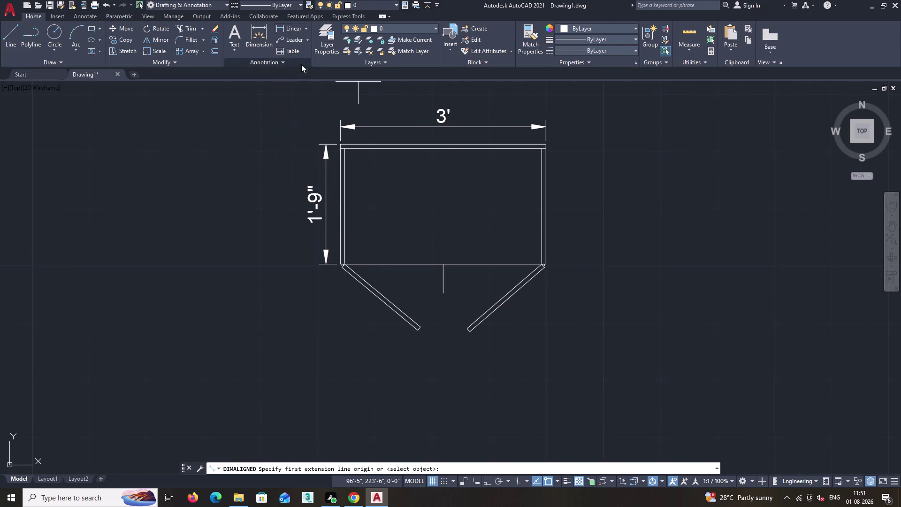
scroll(up, 3)
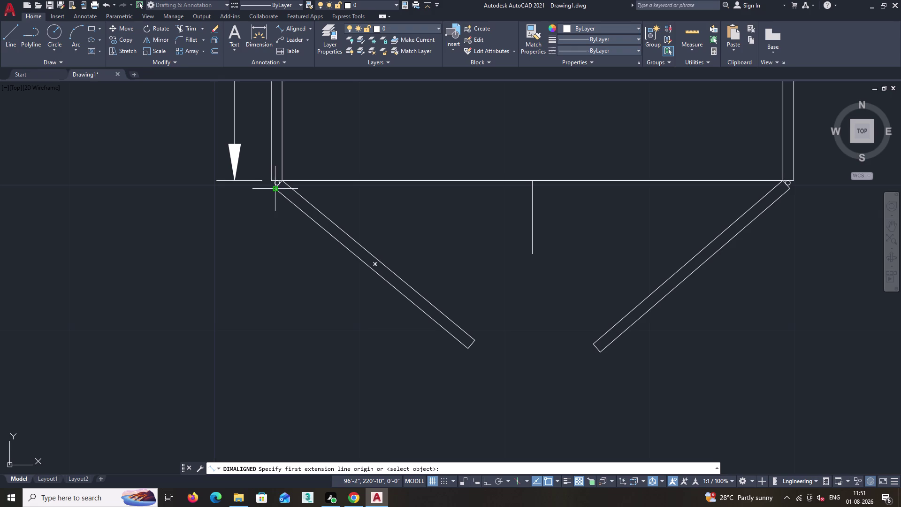
click(275, 189)
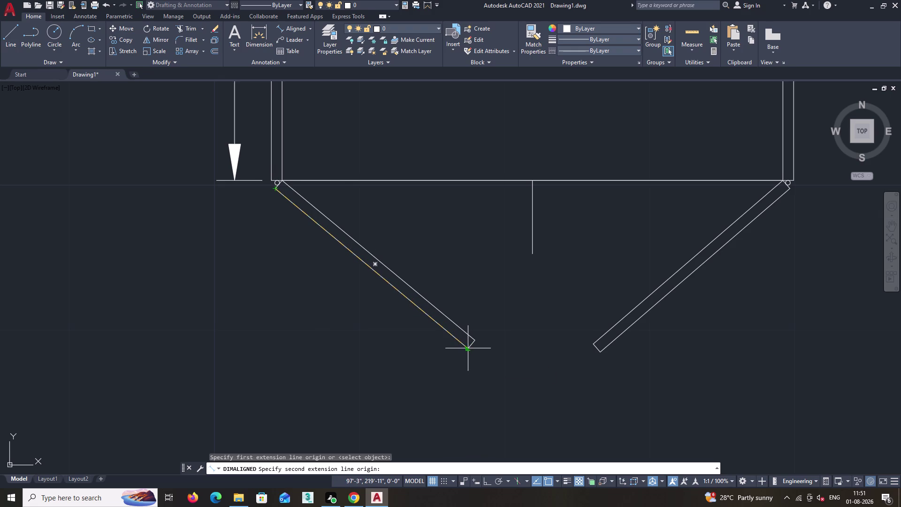
click(468, 347)
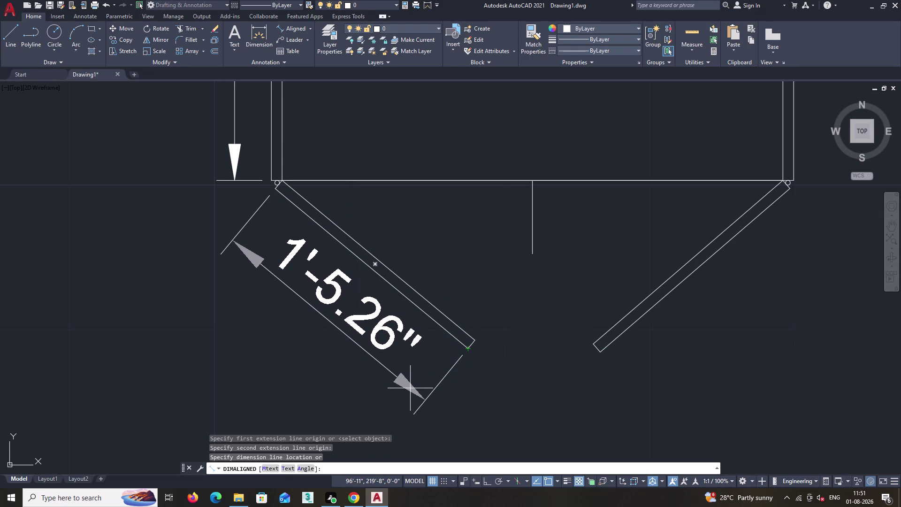
click(410, 388)
Start an aligned dimension from the right door's lower tip to its hinge.
key(space)
click(600, 353)
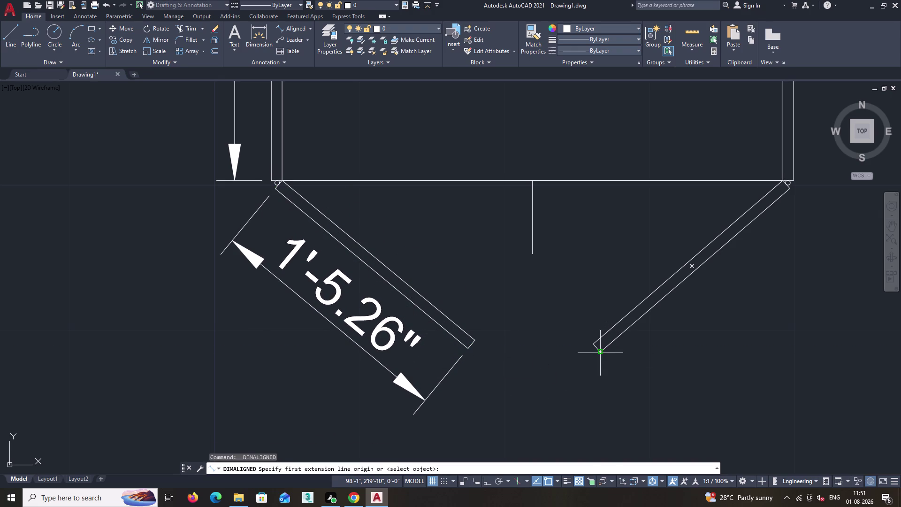
click(790, 189)
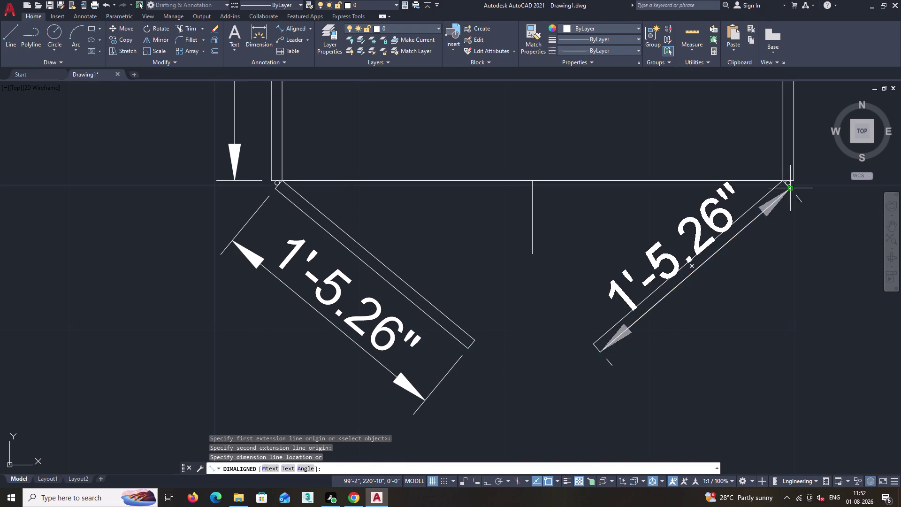
Place the right door's aligned dimension beside the panel and cancel the extra dimension.
click(821, 244)
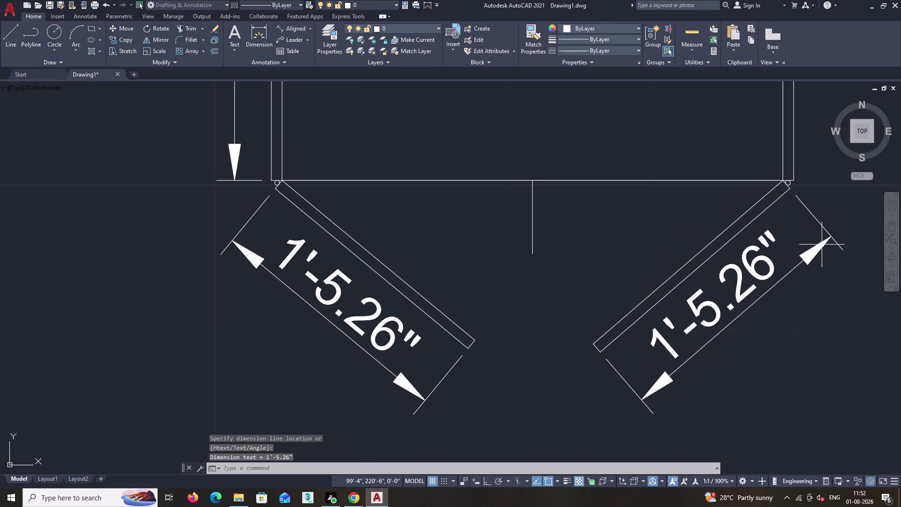
key(space)
scroll(down, 3)
click(583, 265)
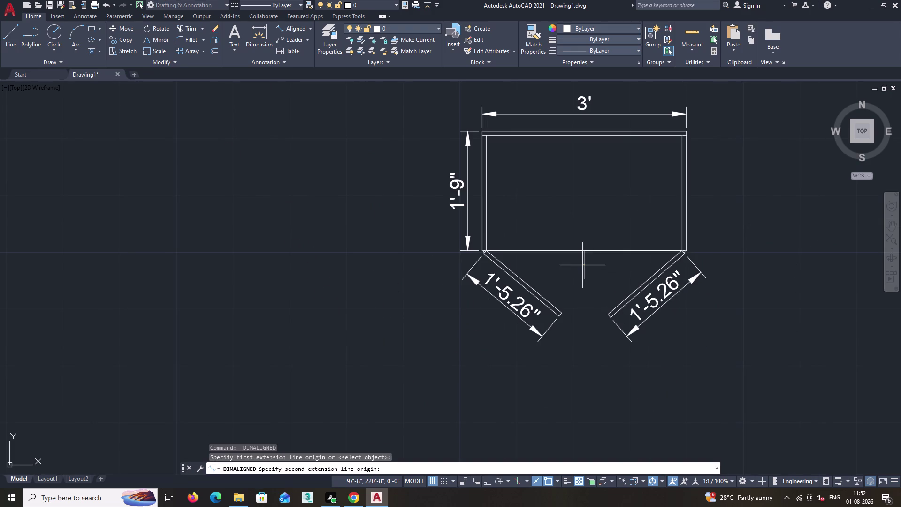
key(Escape)
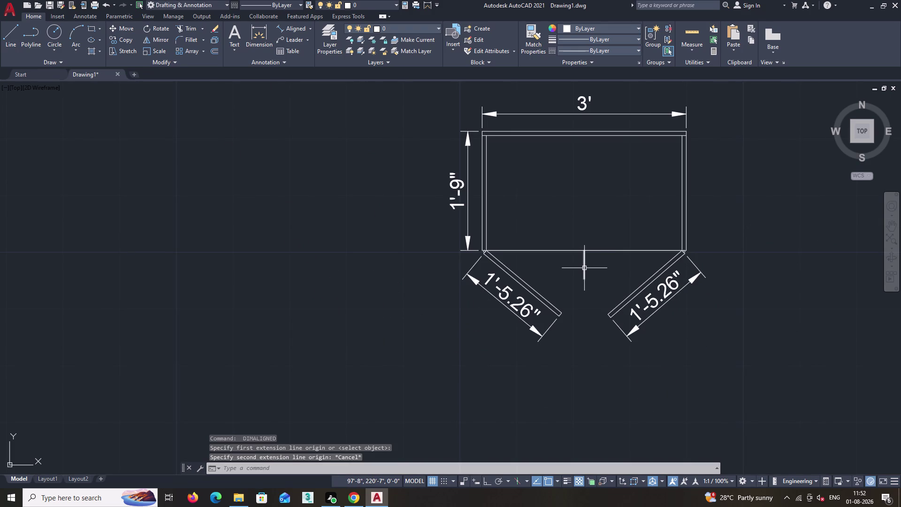
Delete the short vertical line below the plan's base.
click(584, 268)
key(Delete)
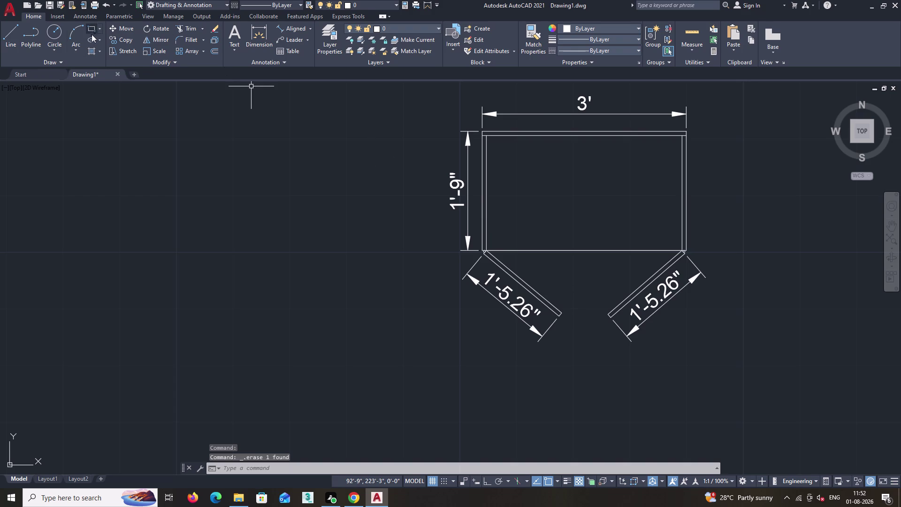
click(75, 50)
Load the ACAD_ISO02W100 dash linetype from acadiso.lin through the Linetype Manager.
click(110, 166)
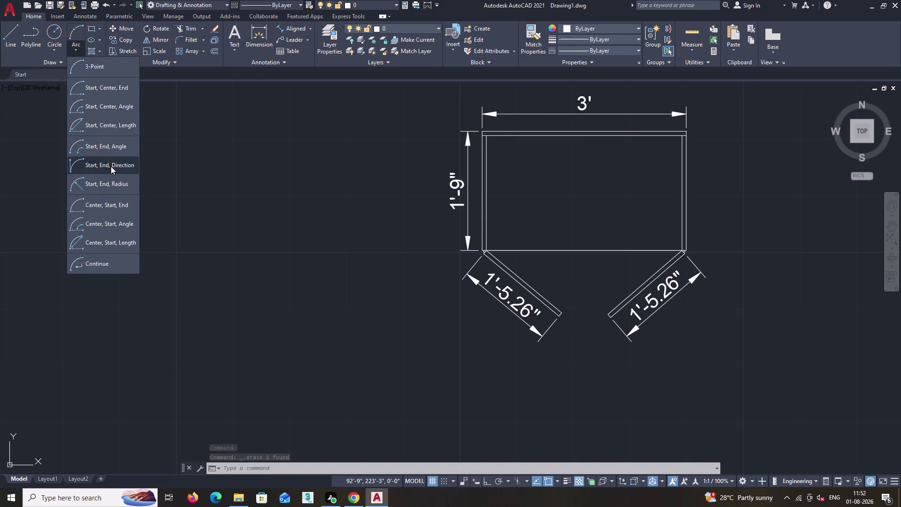
click(612, 50)
click(605, 95)
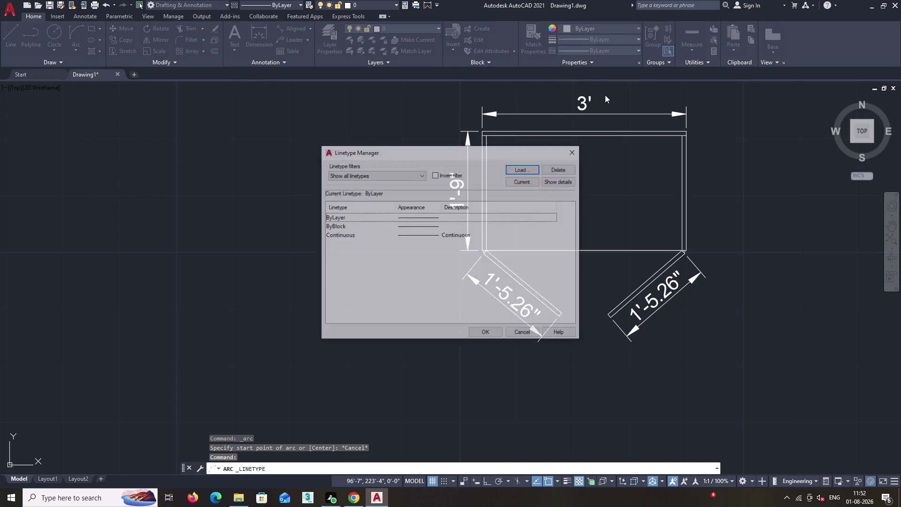
click(524, 166)
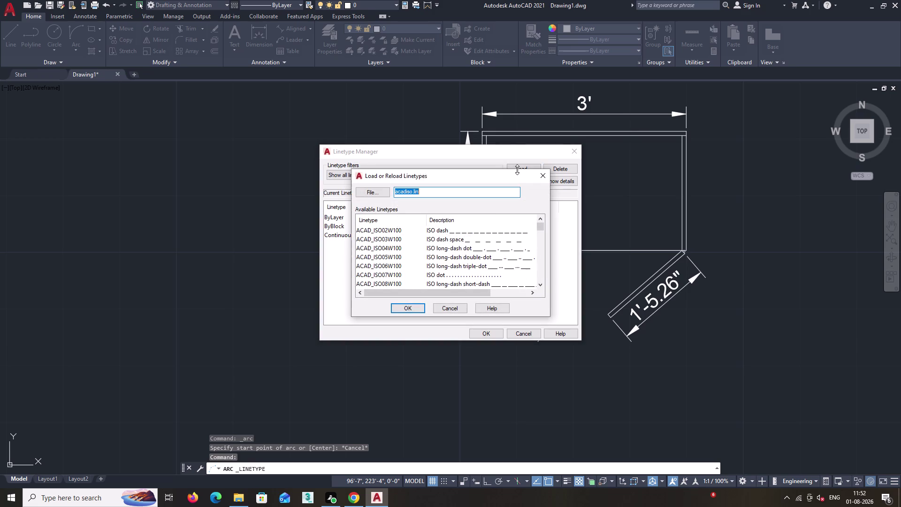
click(466, 234)
click(464, 232)
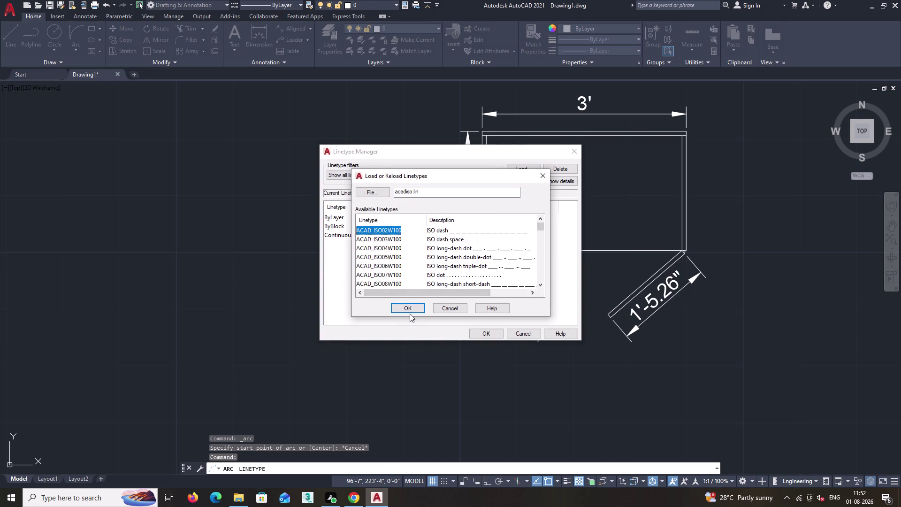
click(409, 309)
click(453, 233)
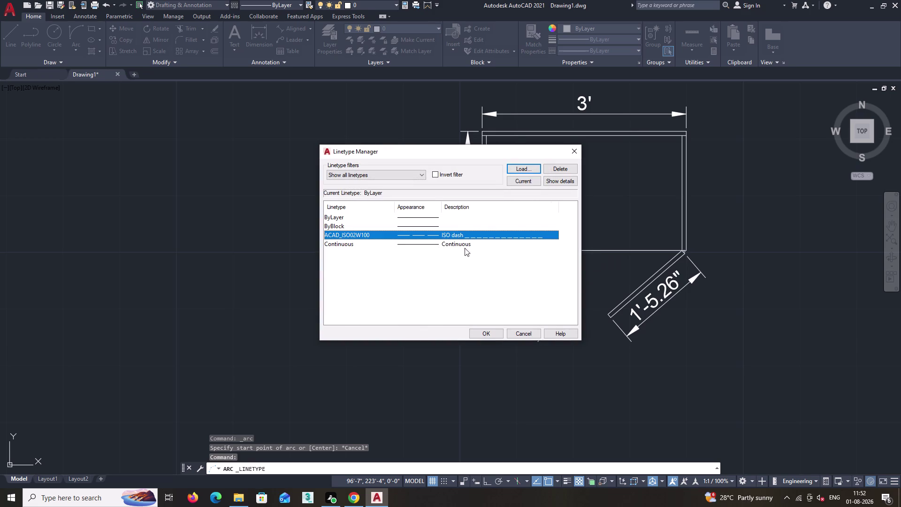
click(491, 333)
scroll(up, 3)
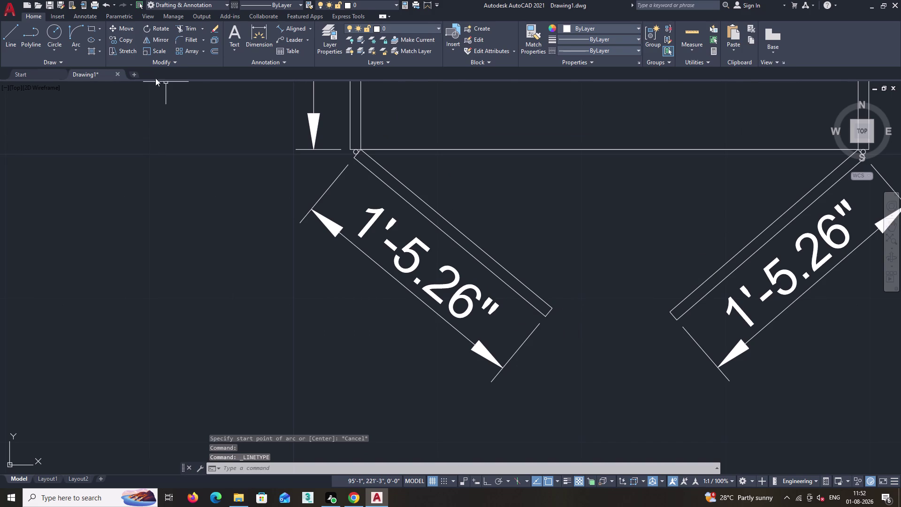
click(79, 47)
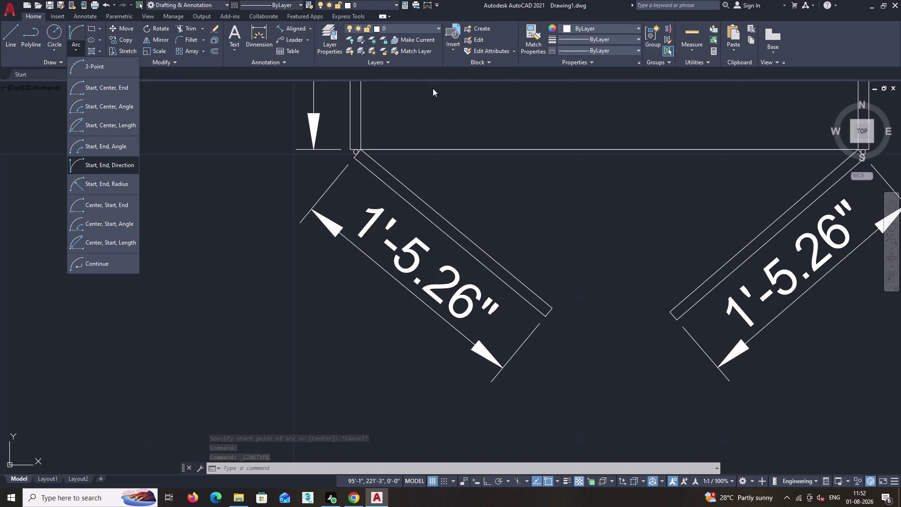
Make ACAD_ISO02W100 the current linetype, then start and cancel an arc at the left door tip.
click(599, 47)
click(592, 87)
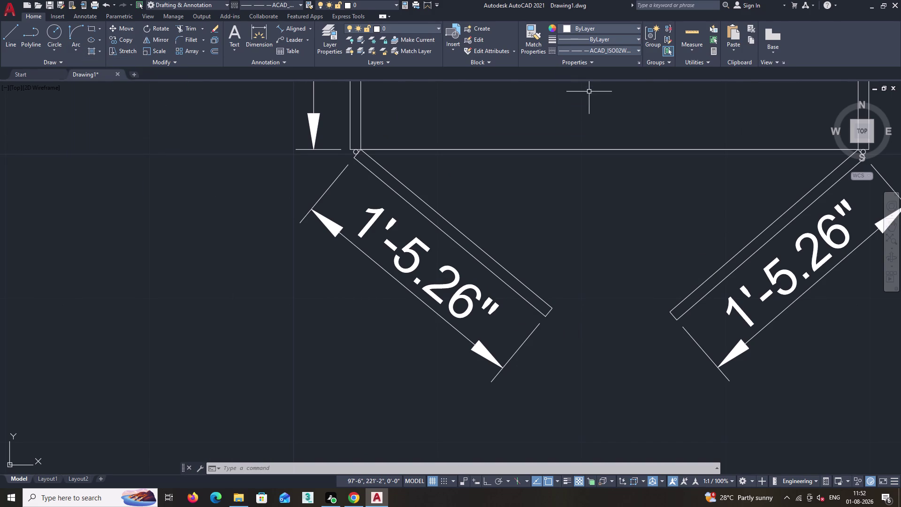
click(73, 45)
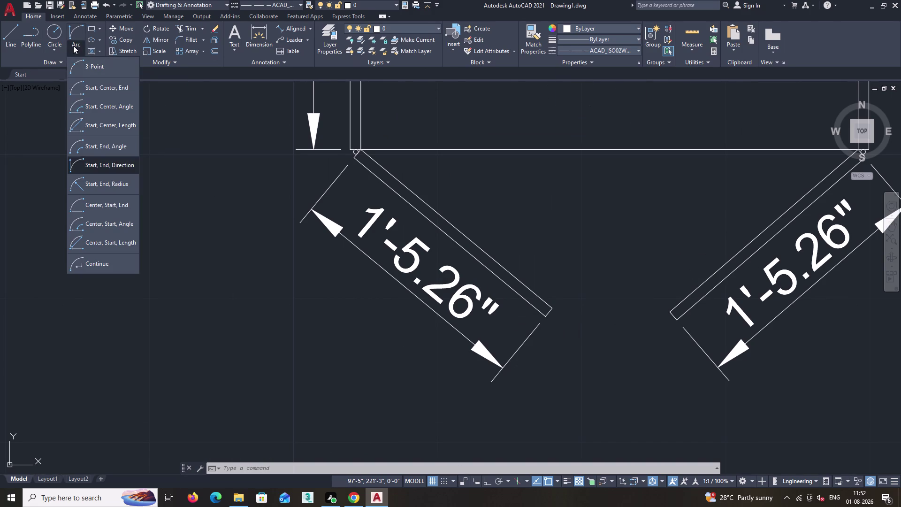
click(95, 163)
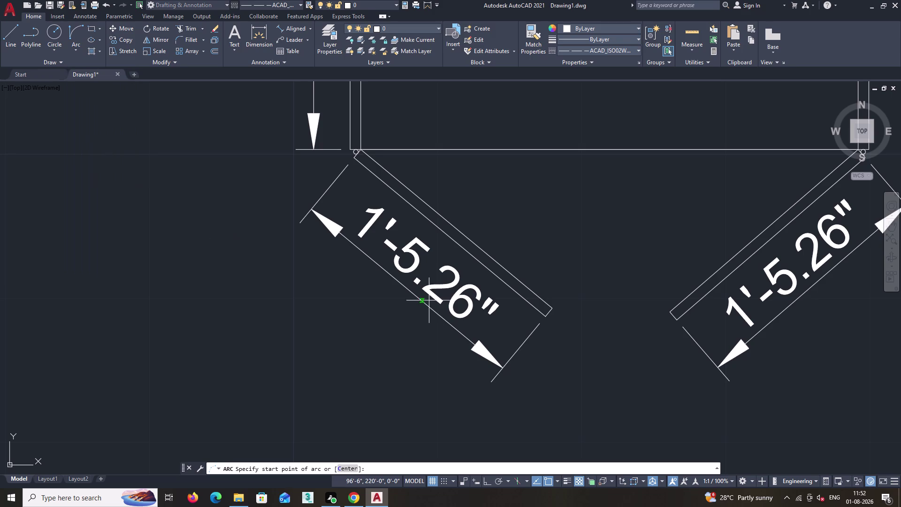
scroll(up, 3)
middle_drag(575, 275, 374, 320)
click(370, 353)
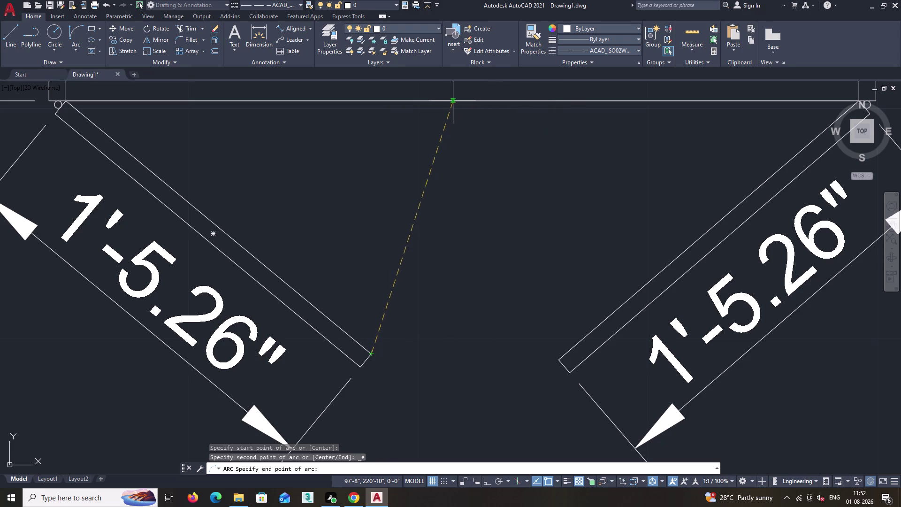
key(Escape)
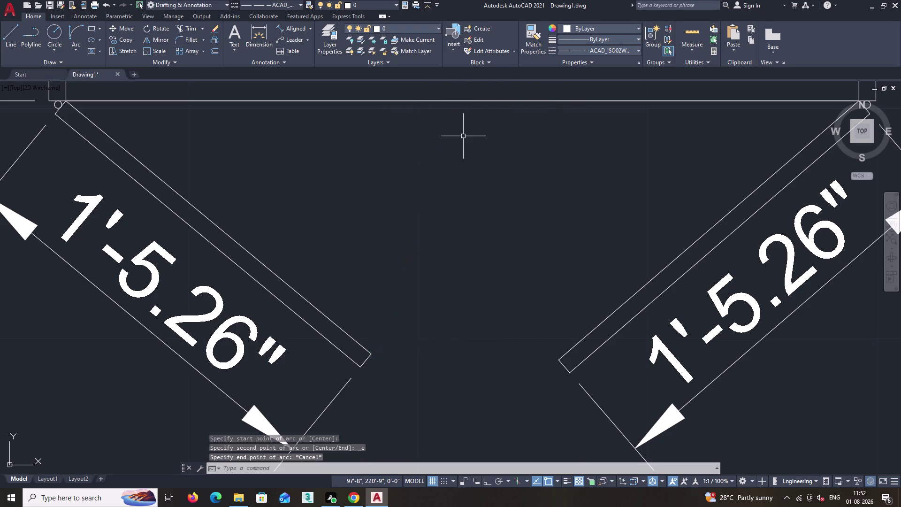
scroll(down, 3)
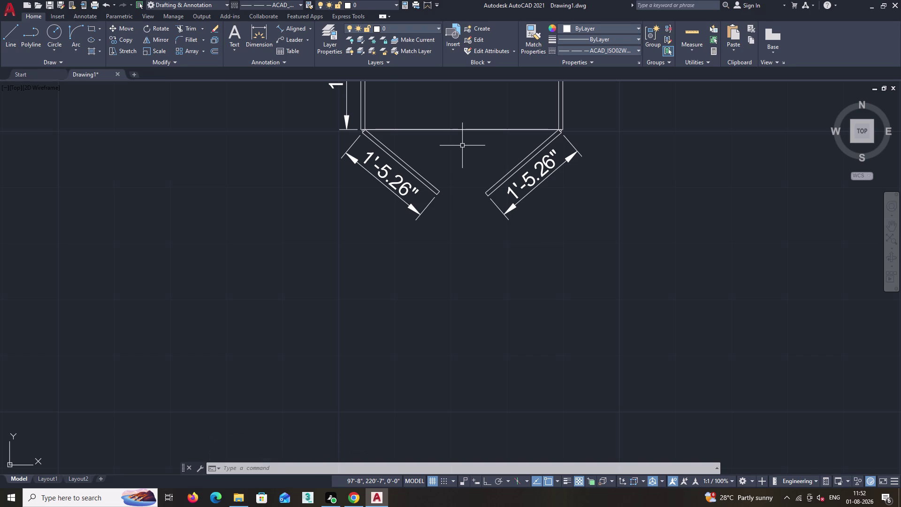
Undo eight recent actions, restoring the deleted vertical line, and toggle Ortho with F8.
key(ctrl+z)
key(ctrl+z)
key(ctrl+z)
key(ctrl+z)
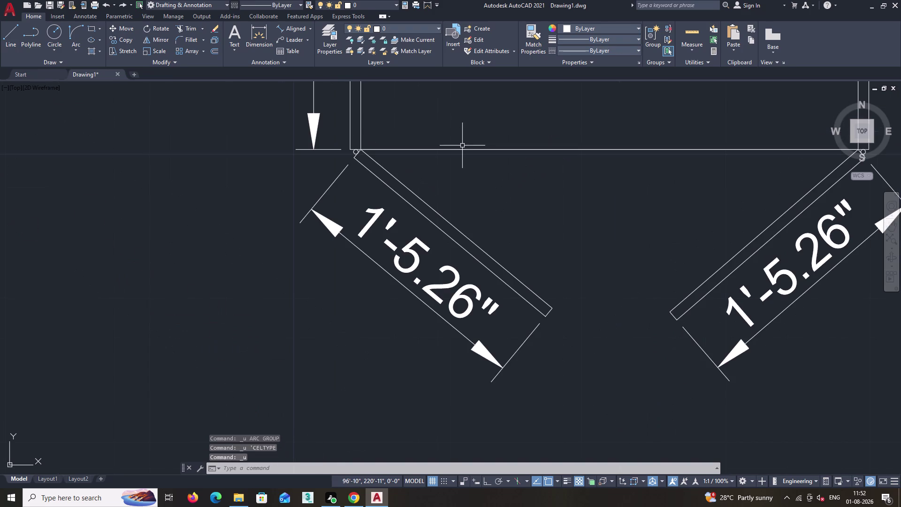
key(ctrl+z)
key(ctrl+z)
key(ctrl+z)
key(ctrl+z)
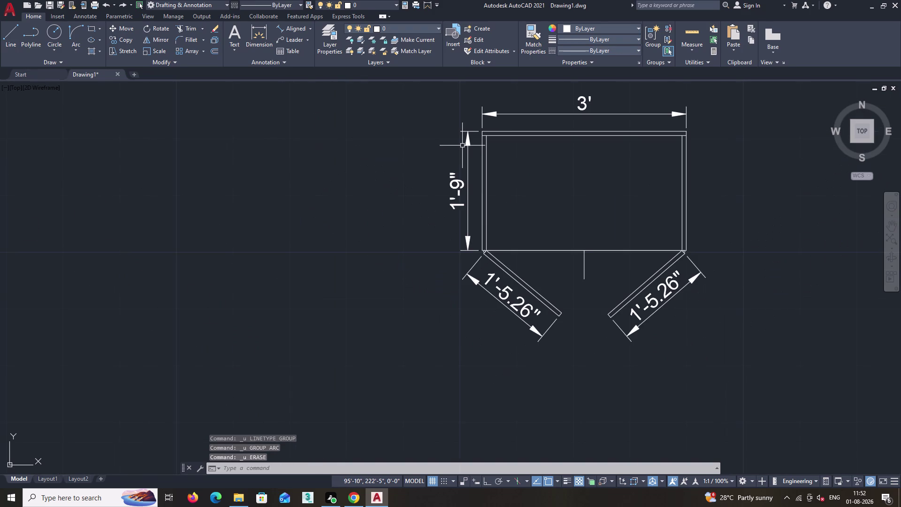
click(80, 50)
key(F8)
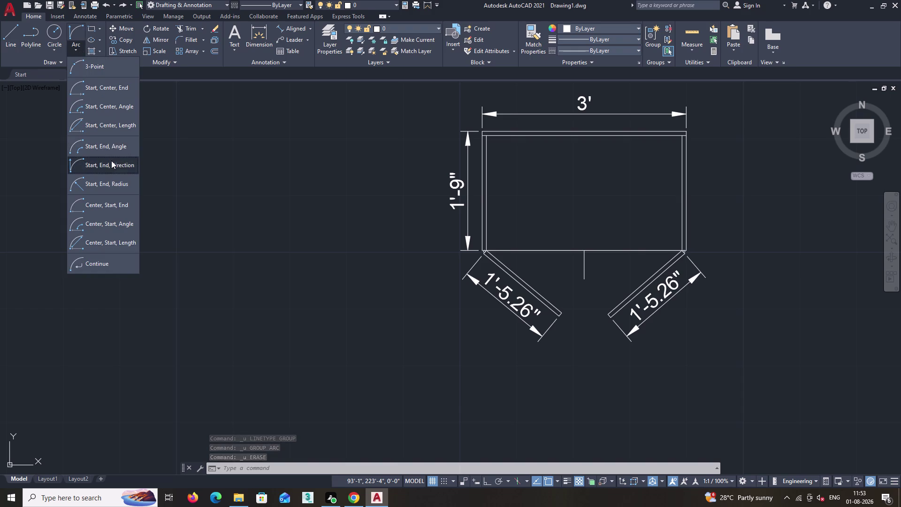
click(112, 160)
Load ACAD_ISO02W100 in the Linetype Manager and set it as the current linetype.
click(623, 51)
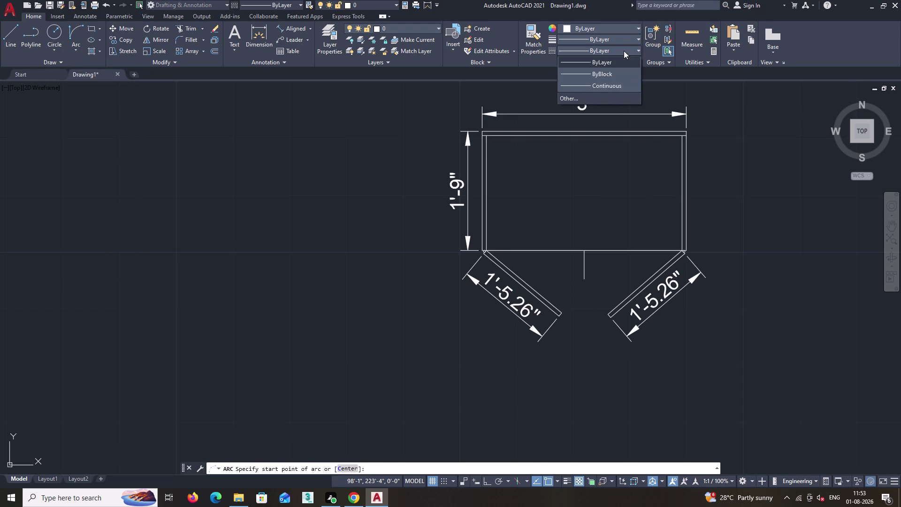
click(587, 95)
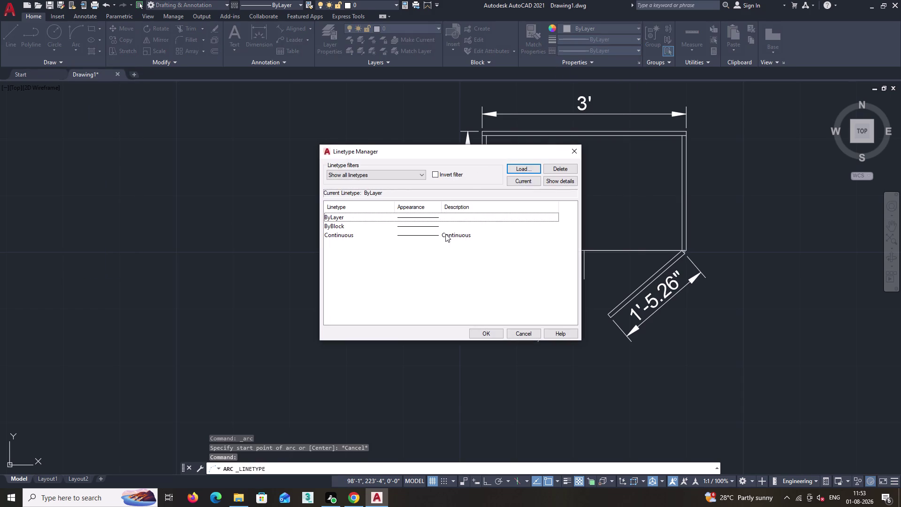
click(533, 167)
click(444, 231)
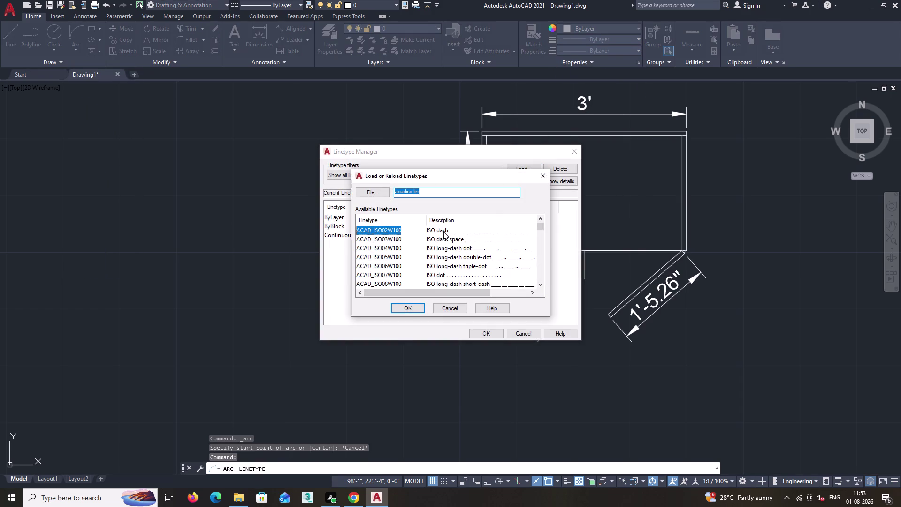
click(443, 276)
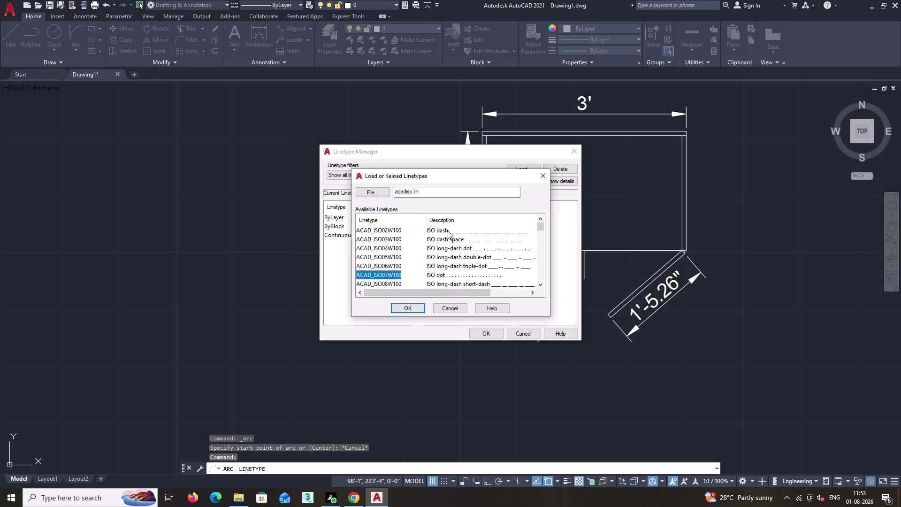
click(448, 230)
click(413, 309)
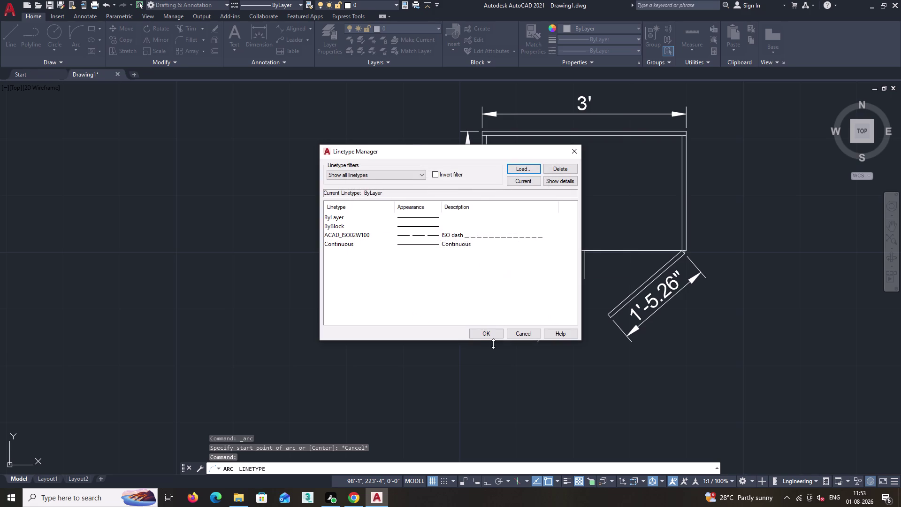
click(440, 235)
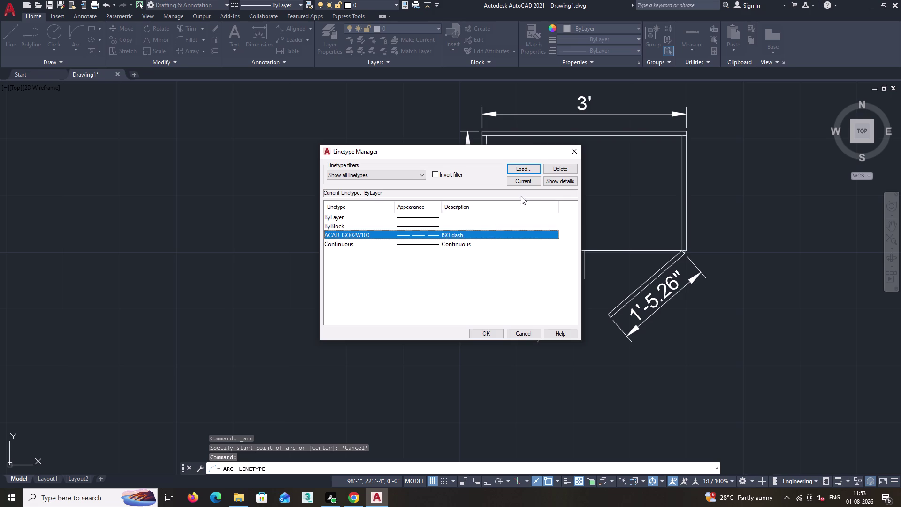
click(518, 179)
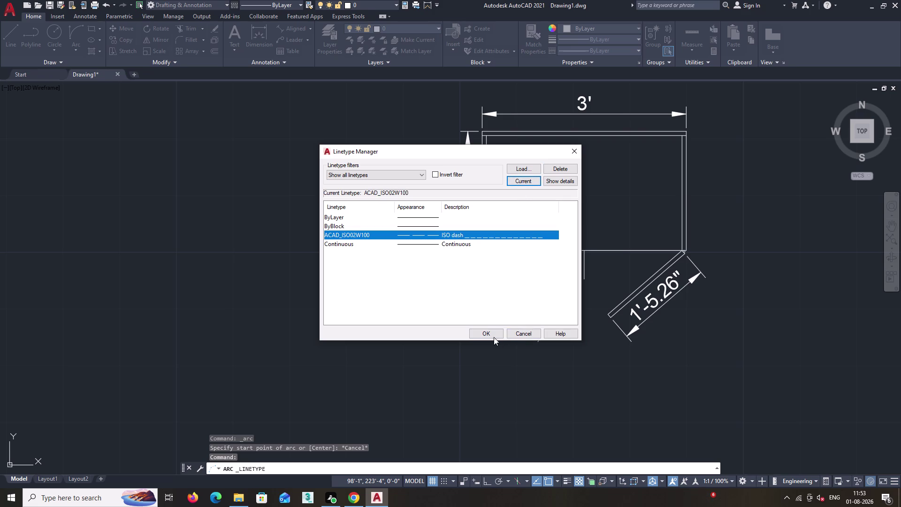
click(493, 337)
scroll(up, 3)
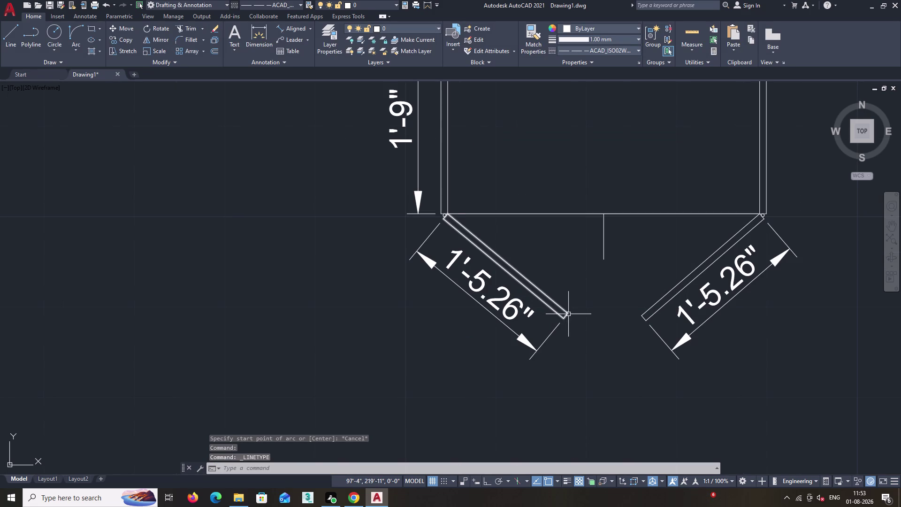
Draw a start-end-direction arc from the left panel's outer end to the base line at the divider.
click(80, 46)
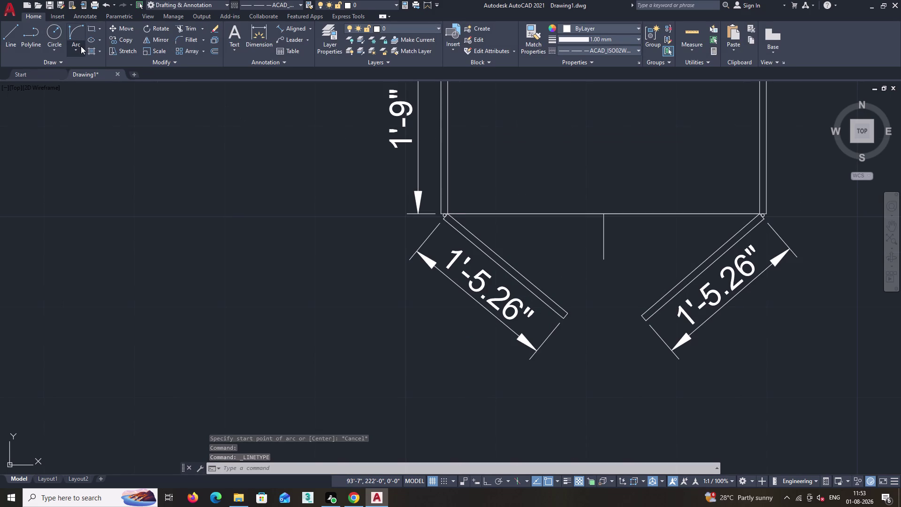
click(106, 167)
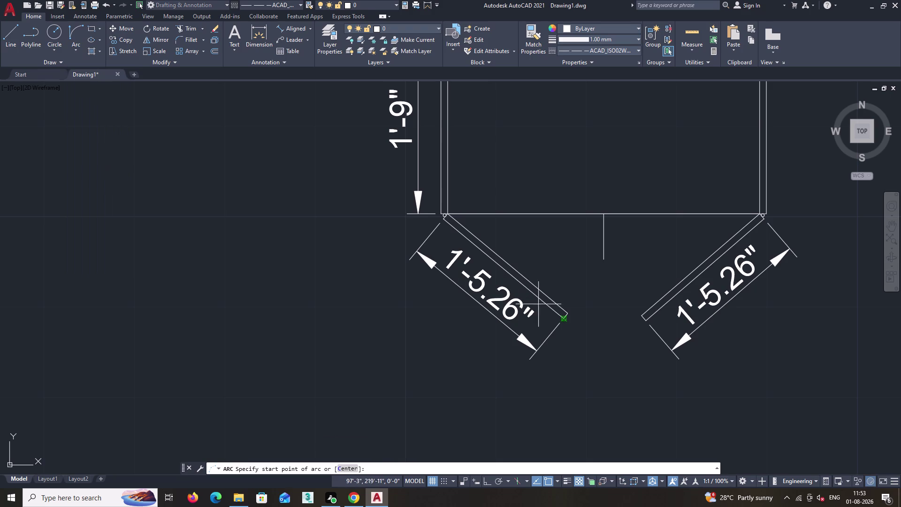
click(568, 313)
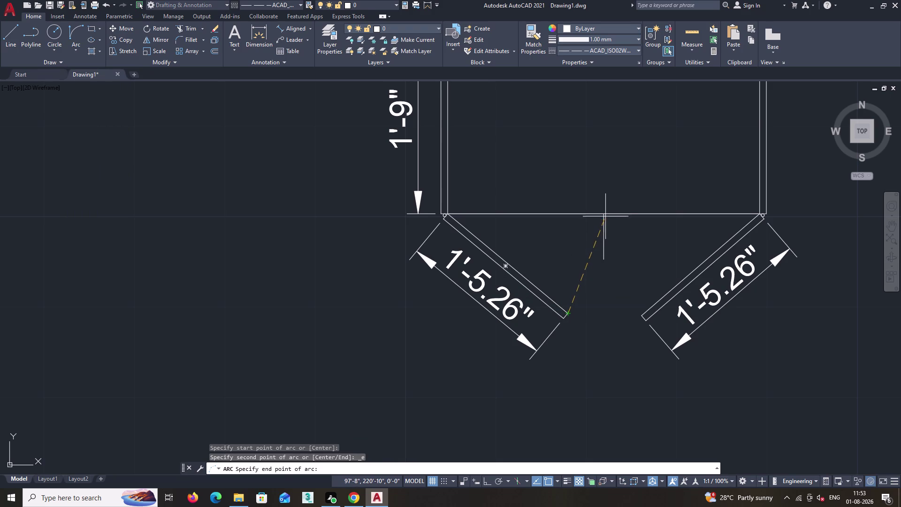
click(604, 214)
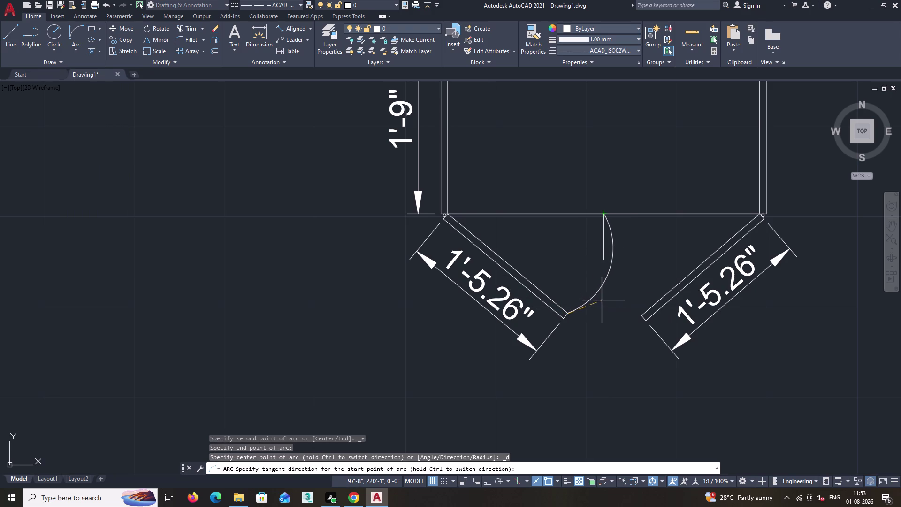
click(584, 294)
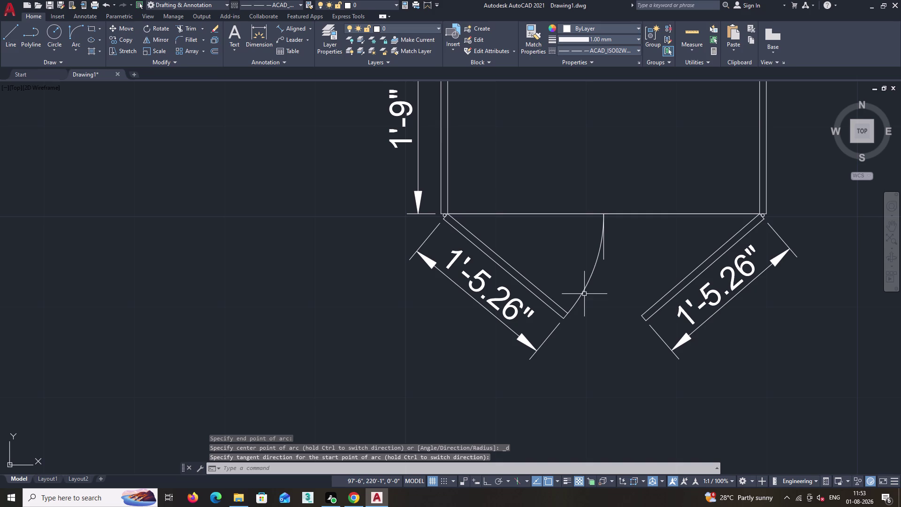
click(585, 291)
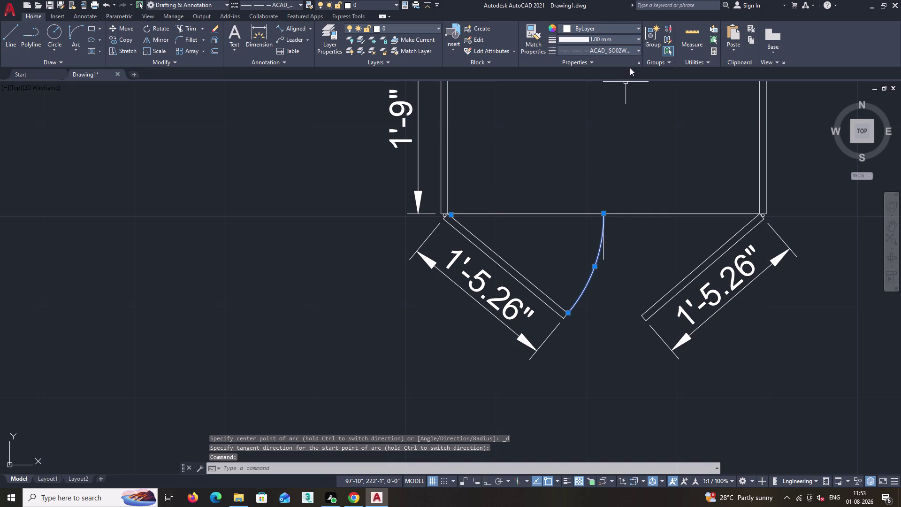
click(631, 53)
click(615, 84)
Open Properties for the arc and set its linetype scale to 0.2.
text(p)
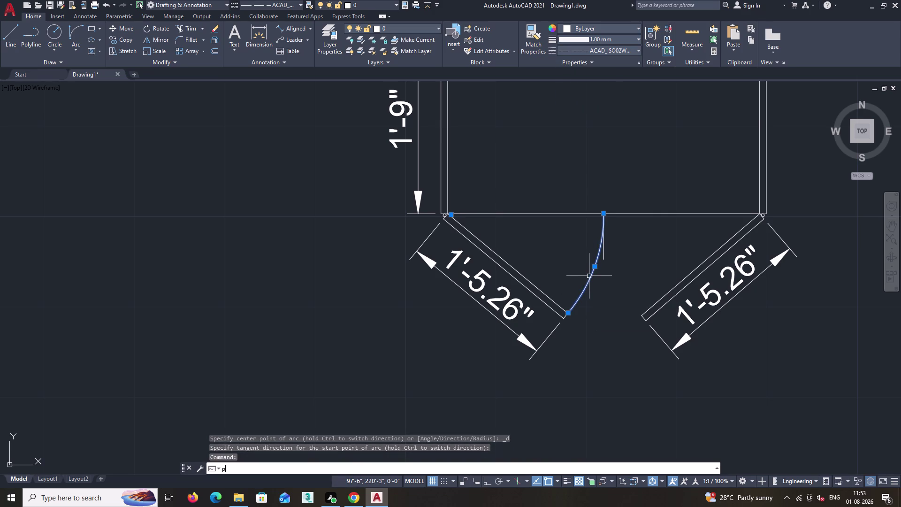
text(r)
key(Return)
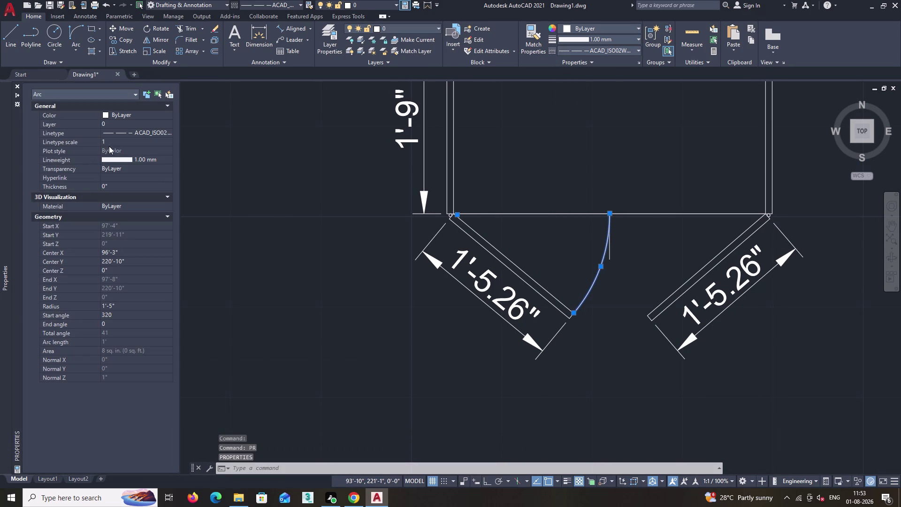
click(109, 139)
key(BackSpace)
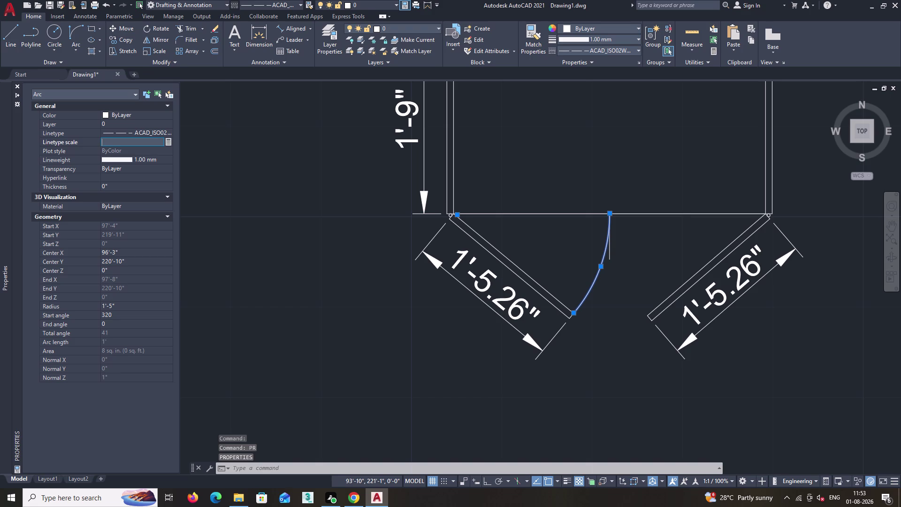
text(.2)
key(Return)
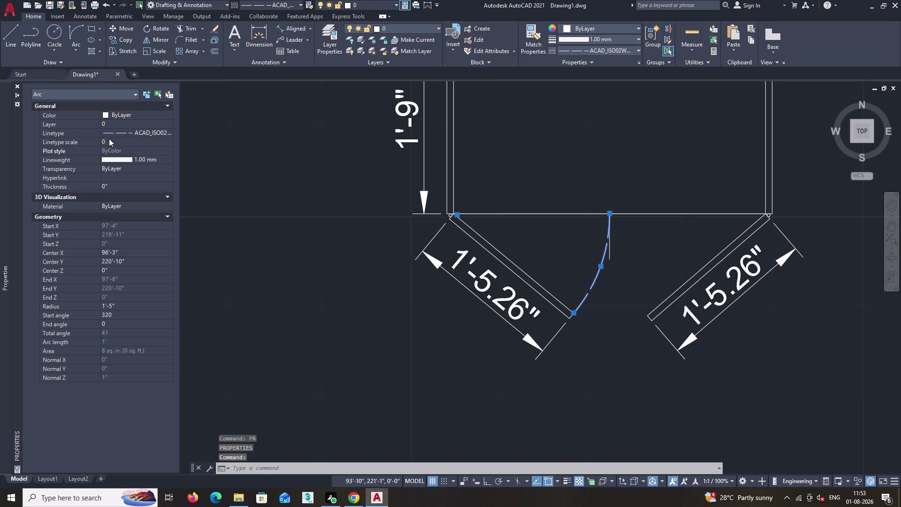
Try a linetype scale of 0.02, settle on 0.1, and close the Properties palette.
click(109, 138)
key(BackSpace)
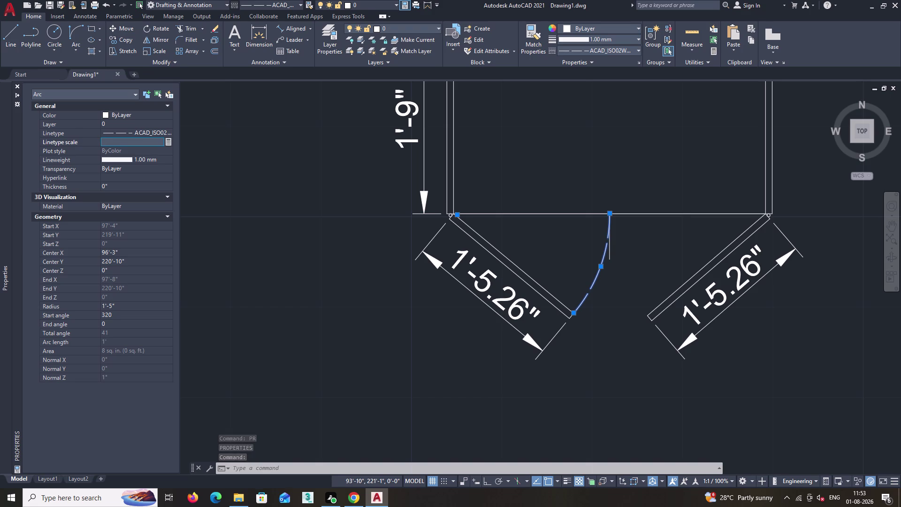
text(0.02)
key(Return)
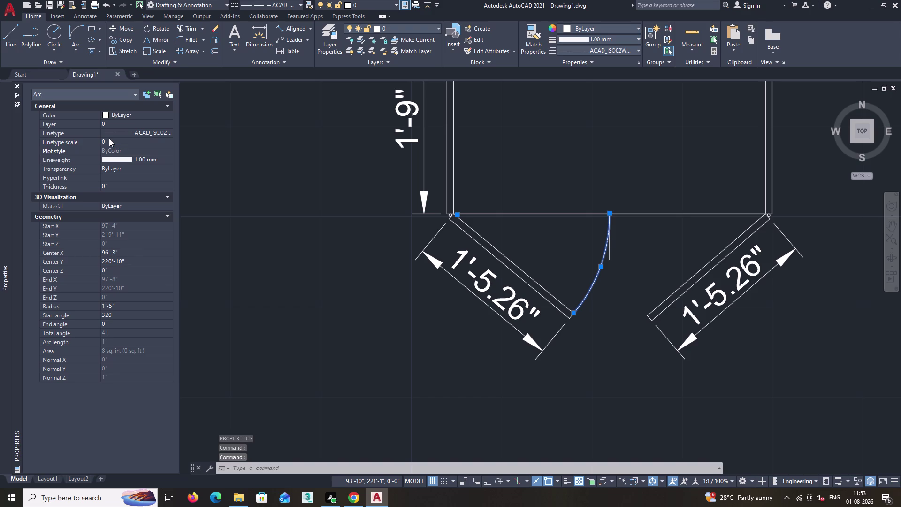
click(109, 138)
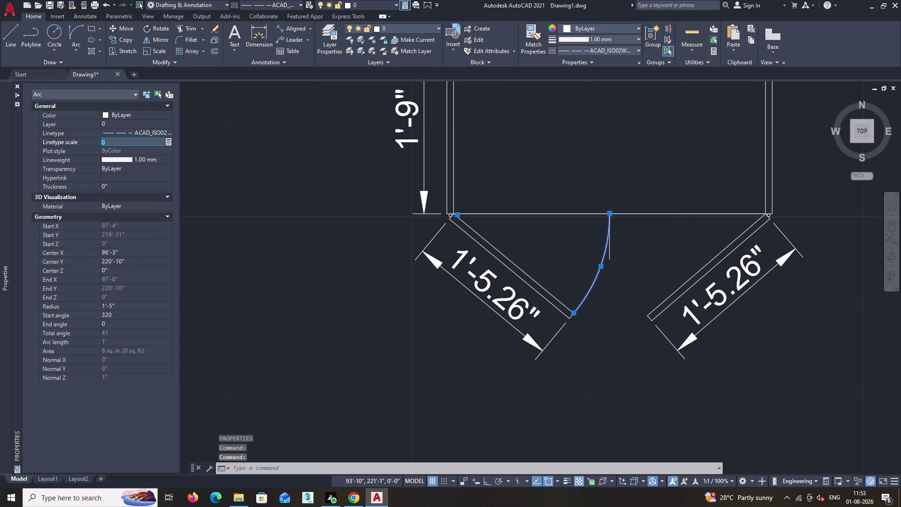
key(BackSpace)
text(0.1)
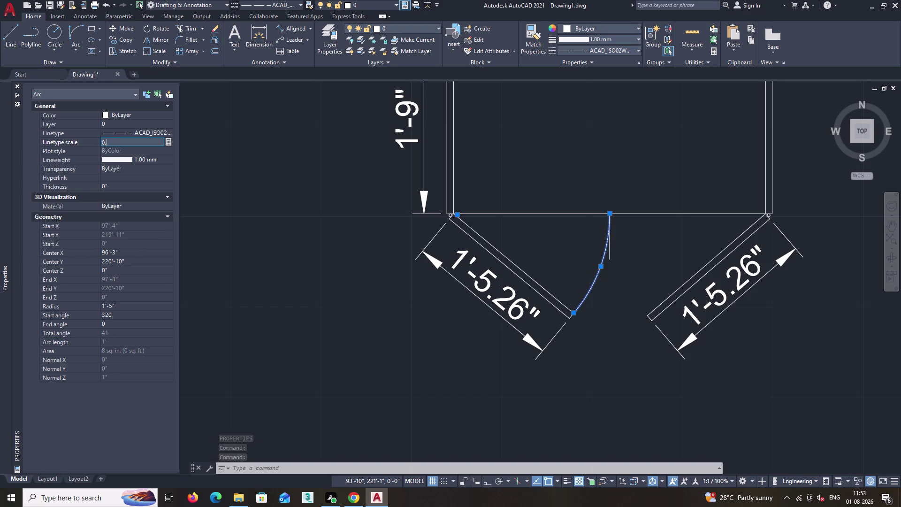
key(Return)
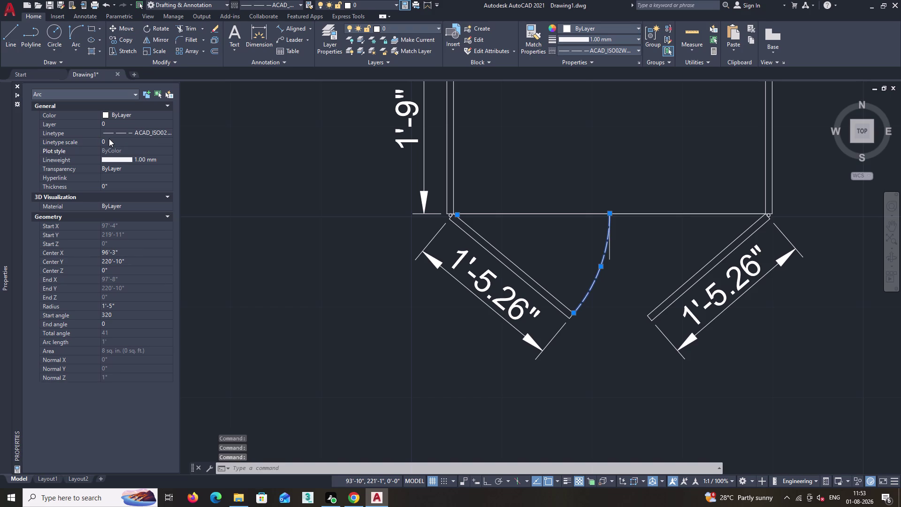
click(18, 85)
middle_drag(629, 277, 562, 292)
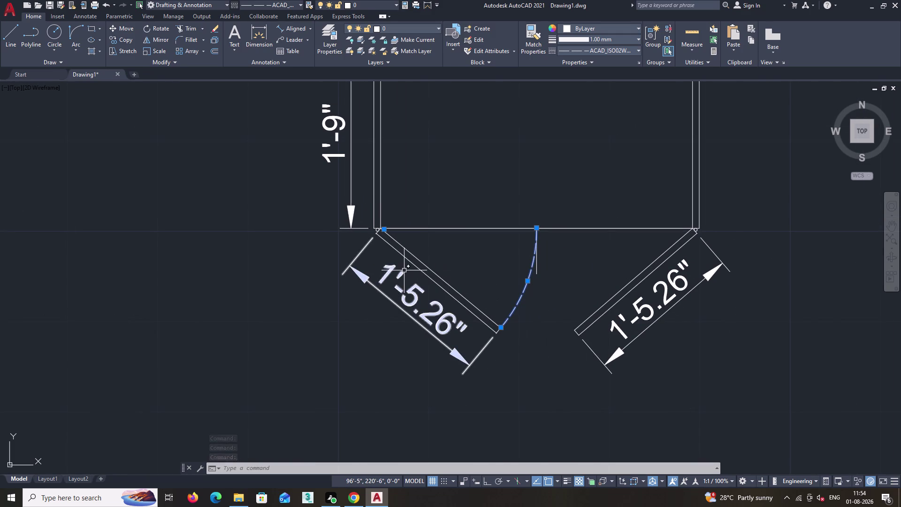
key(Escape)
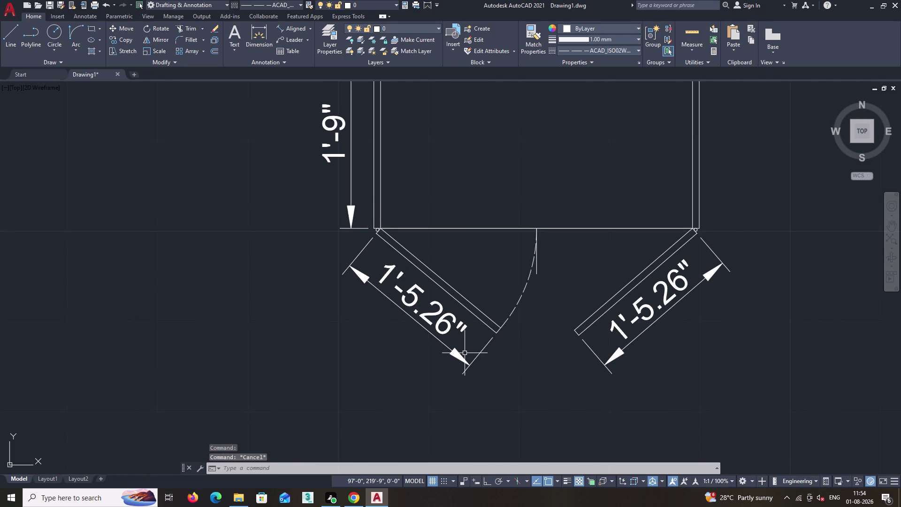
Use MATCHPROP to copy the dashed swing arc's properties onto the left door panel.
text(ma)
key(Return)
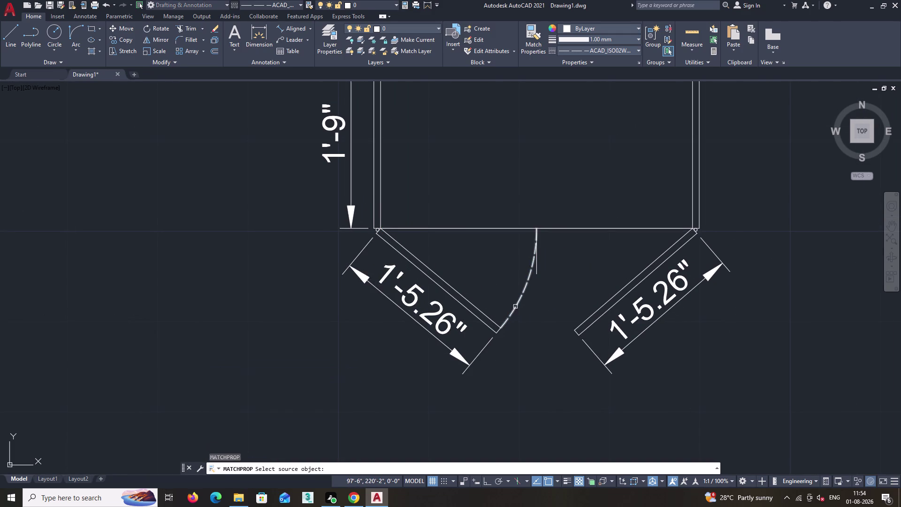
click(515, 307)
click(485, 314)
key(space)
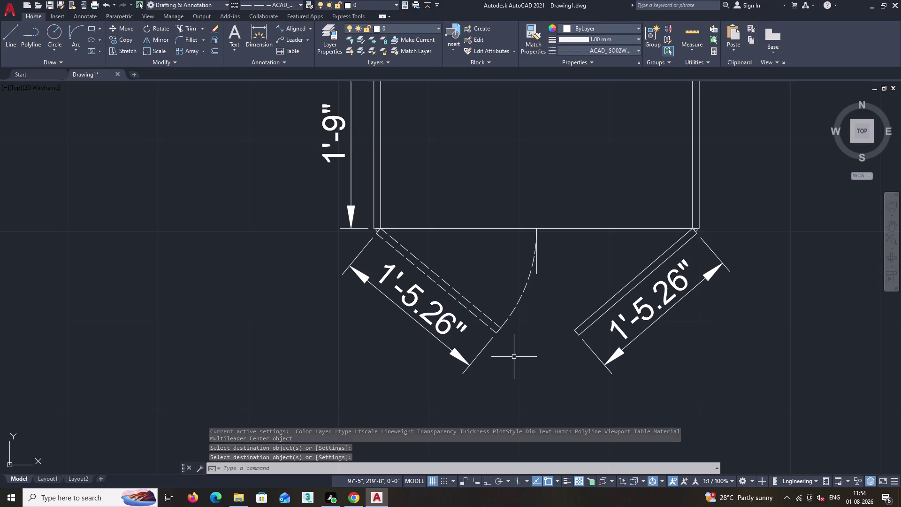
key(Escape)
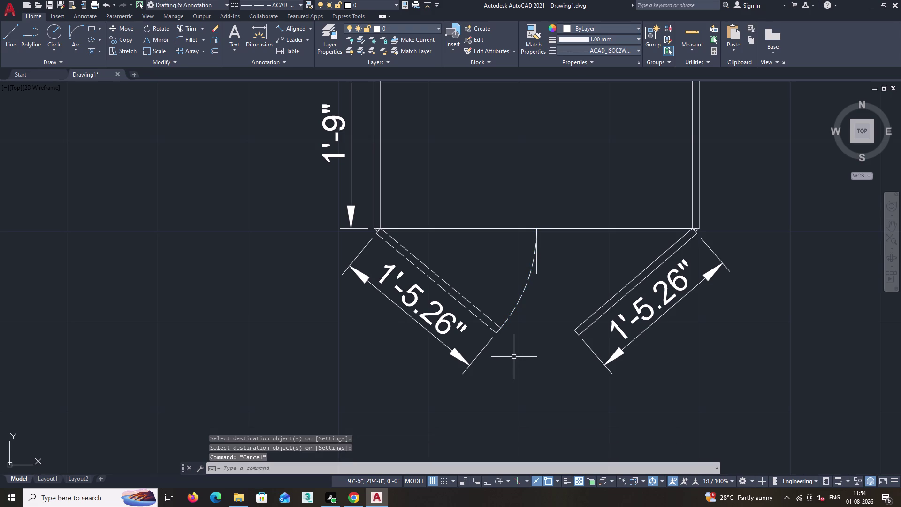
scroll(up, 3)
scroll(down, 3)
middle_drag(573, 299, 461, 321)
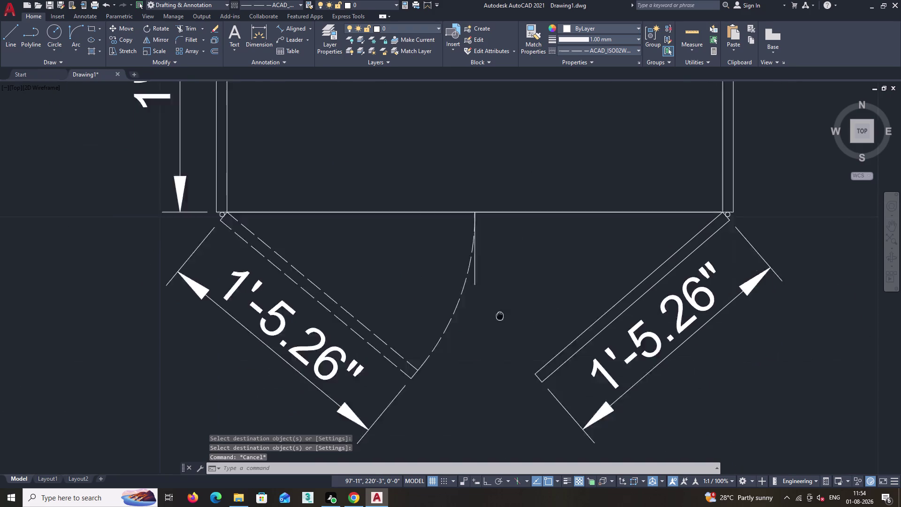
middle_drag(461, 322, 460, 321)
Match the right door panel's properties to the dashed left panel.
text(ma)
key(Return)
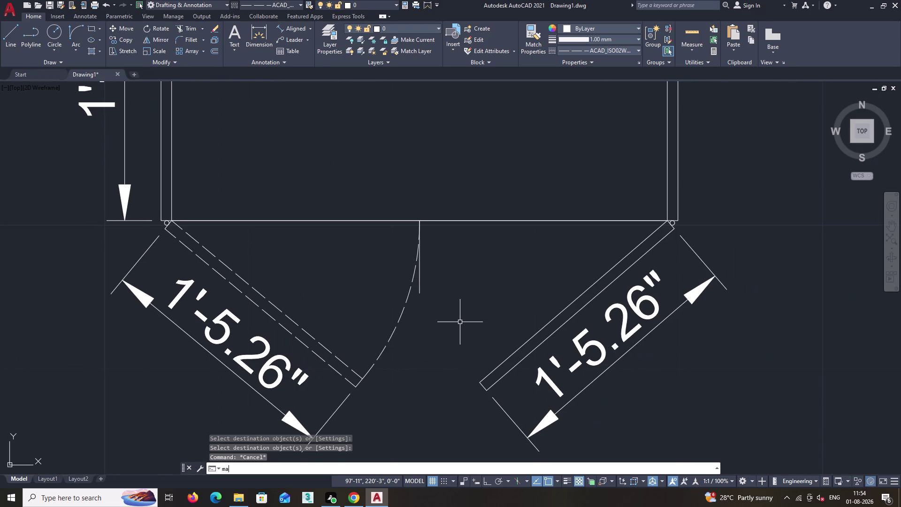
click(350, 369)
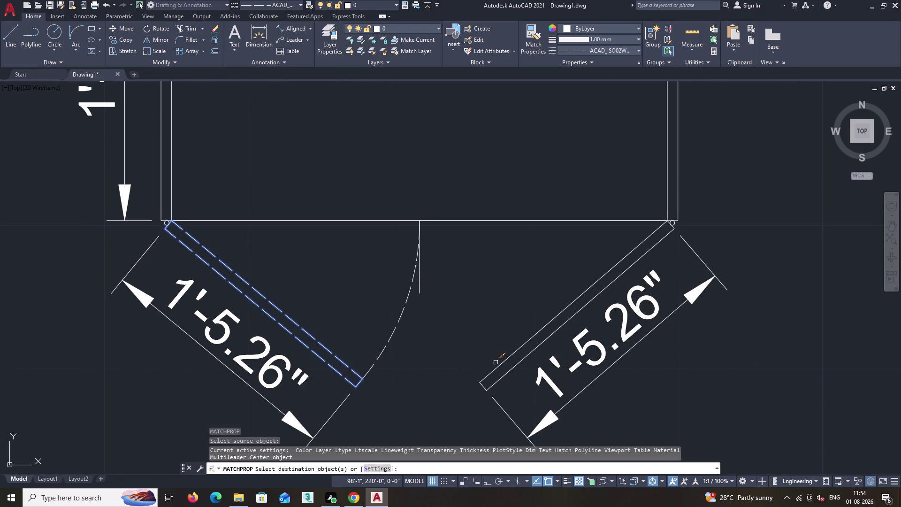
click(499, 366)
key(space)
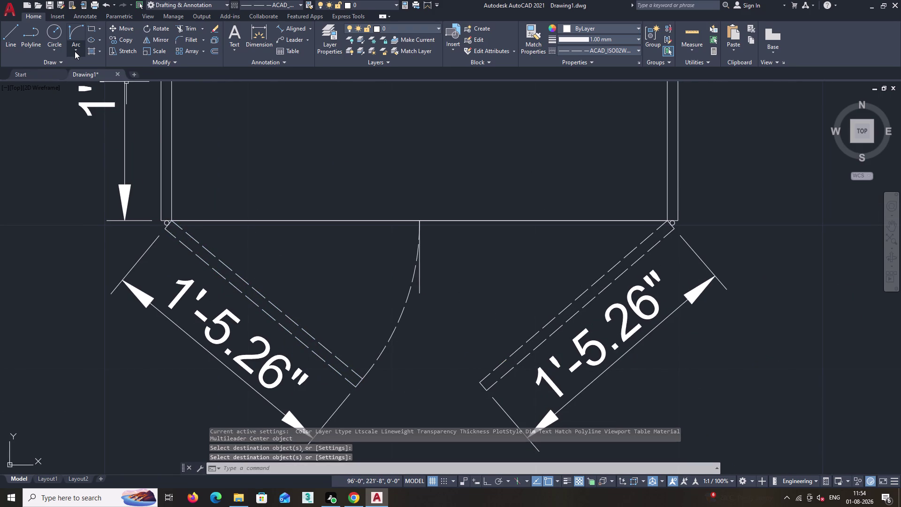
Draw the right door's swing arc from its tip to the centre of the front.
click(75, 52)
click(113, 162)
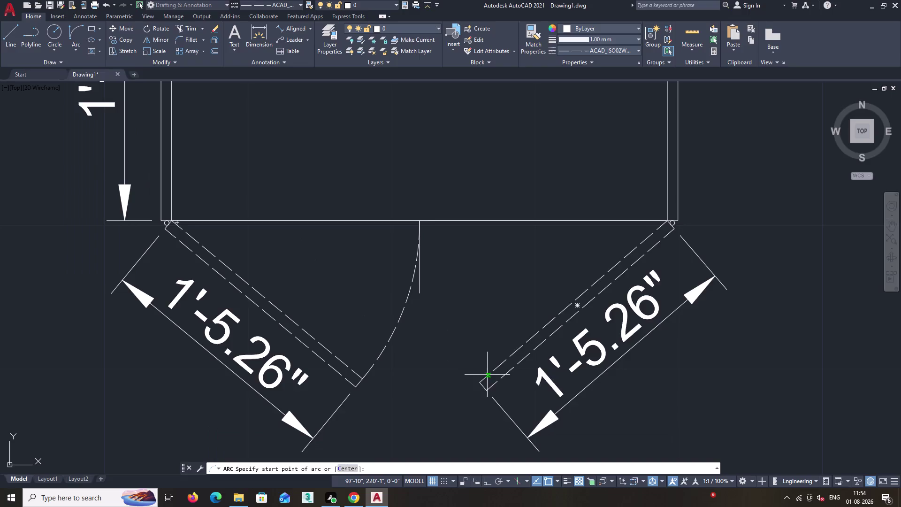
click(481, 383)
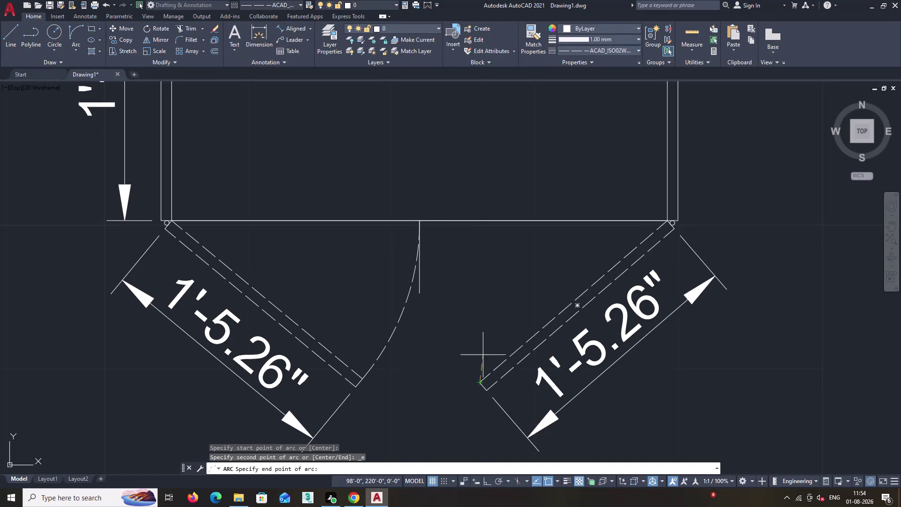
click(420, 220)
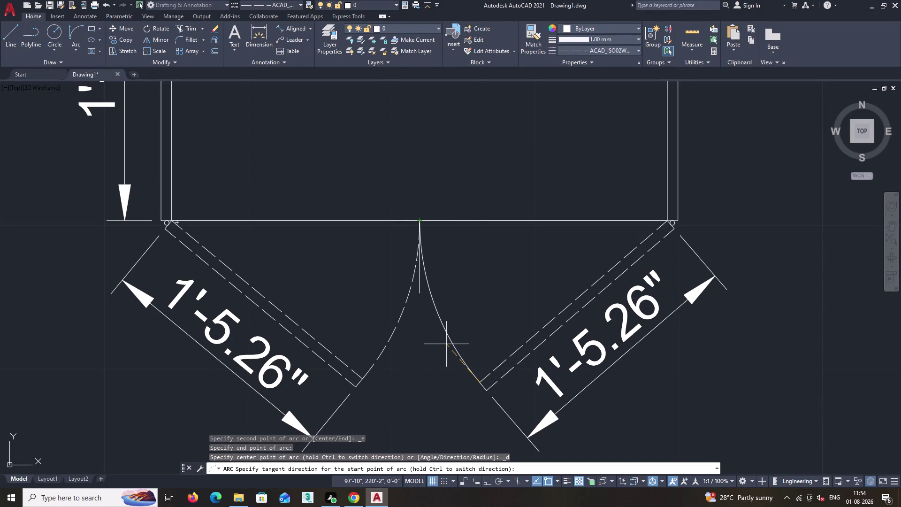
click(447, 343)
key(space)
Copy the left arc's dashed linetype onto the right swing arc with MATCHPROP.
text(m)
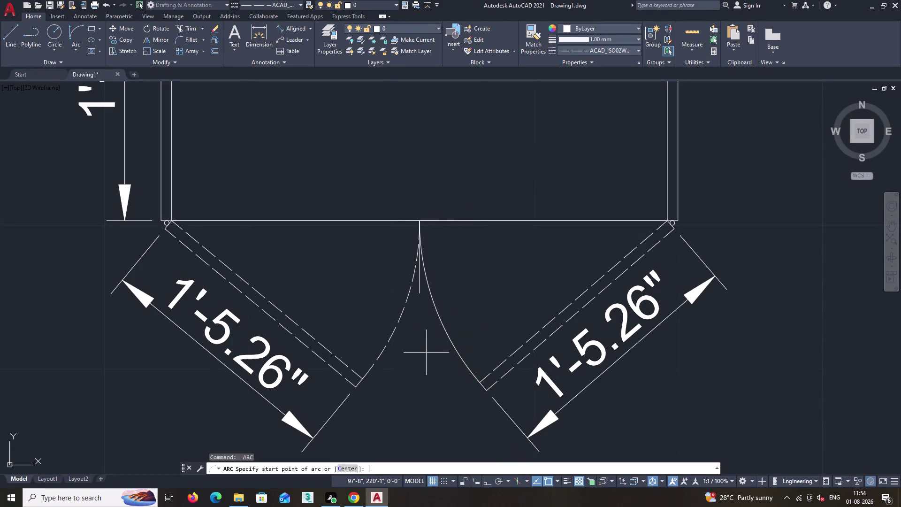
text(a)
key(Return)
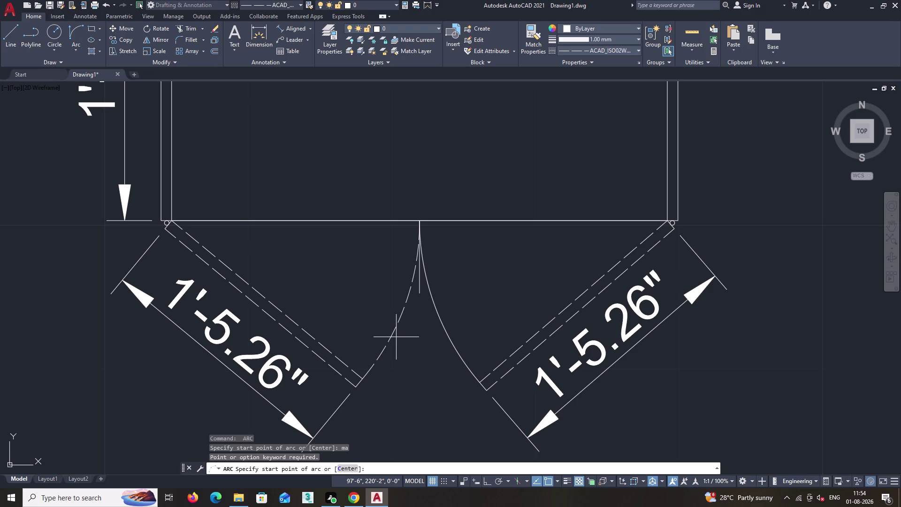
key(Escape)
text(ma)
key(Return)
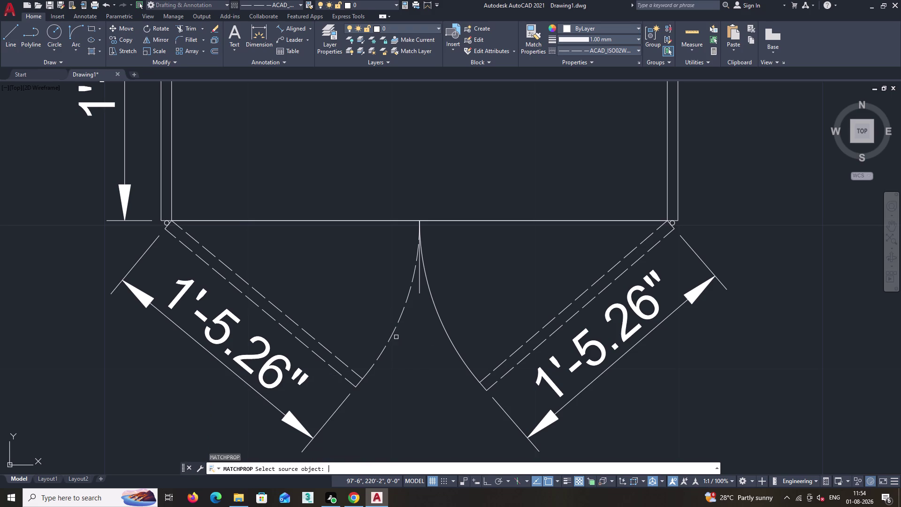
click(400, 318)
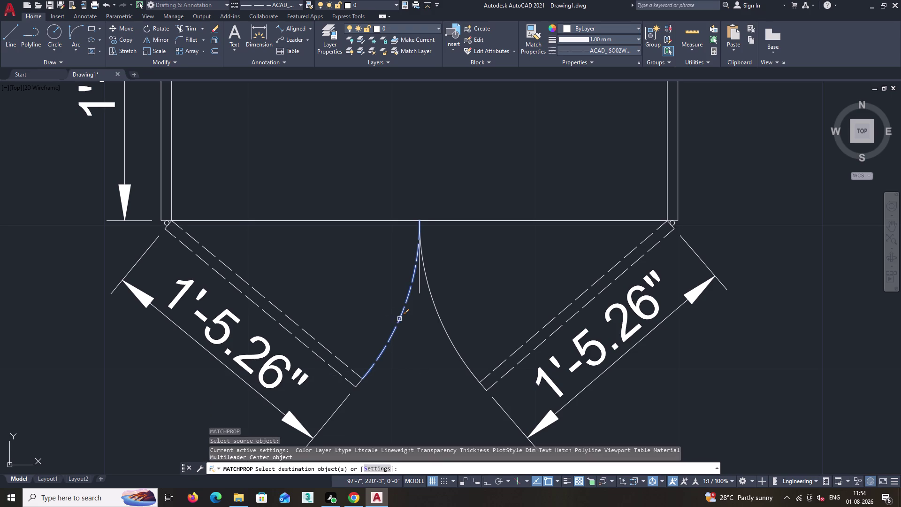
click(438, 312)
key(space)
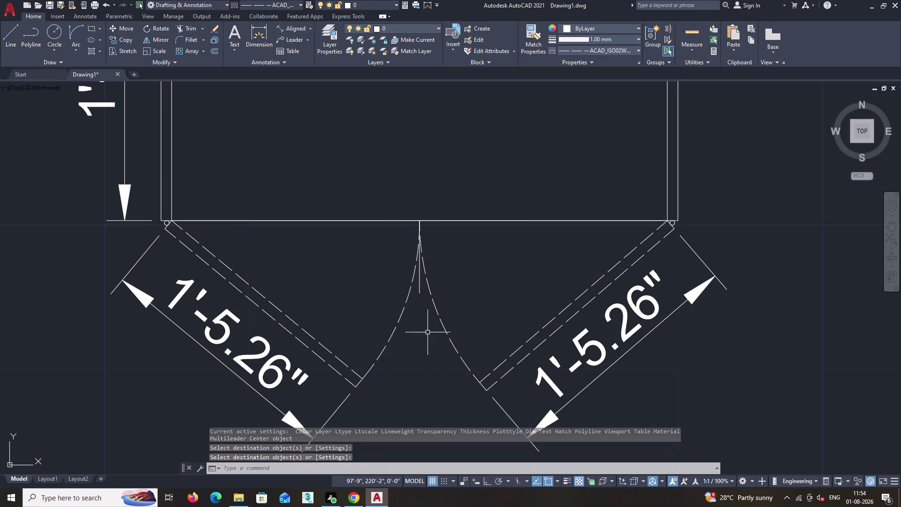
Erase the stray object near the arcs.
click(418, 280)
key(Delete)
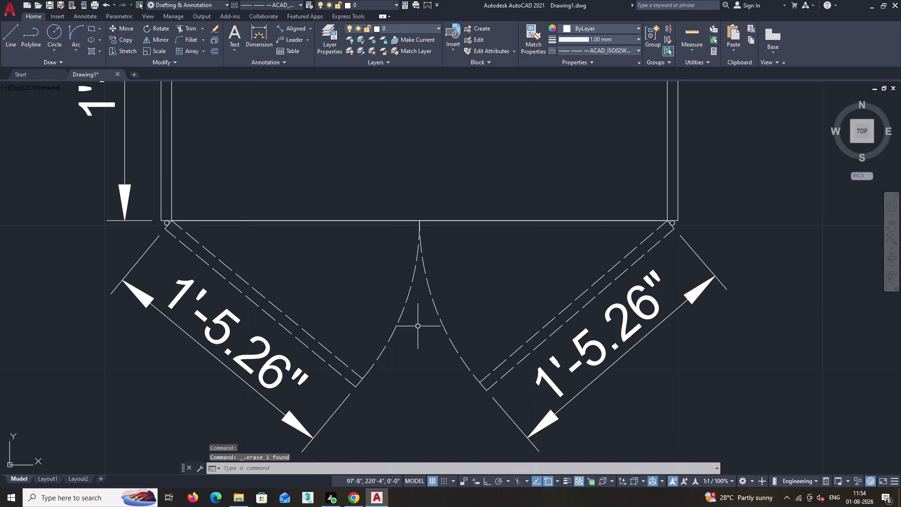
scroll(down, 3)
Draw a vertical centre line from the front-edge midpoint to the back edge.
middle_drag(411, 350, 449, 346)
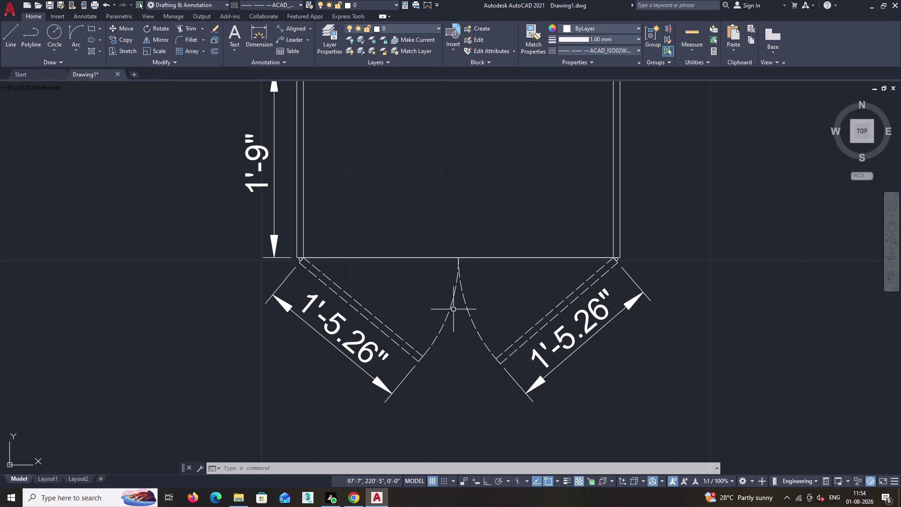
scroll(down, 3)
middle_drag(439, 207, 439, 248)
key(l)
key(Return)
scroll(up, 3)
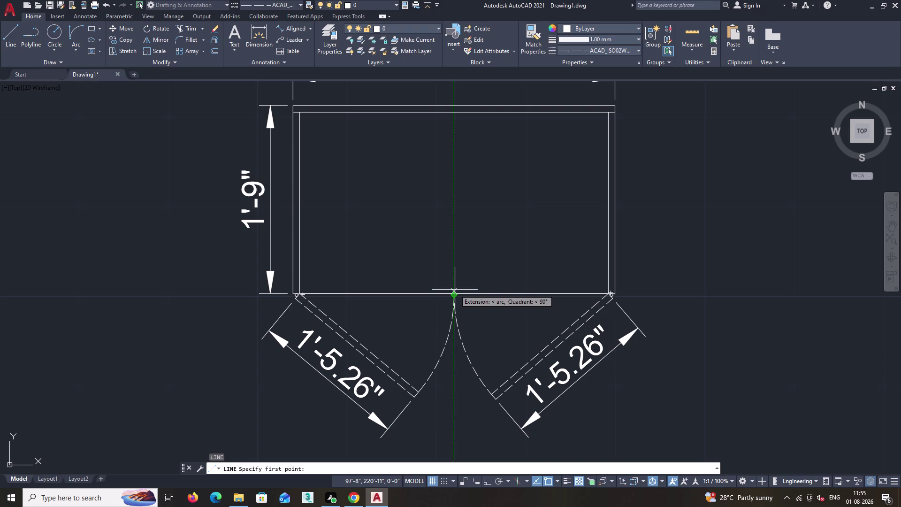
click(455, 113)
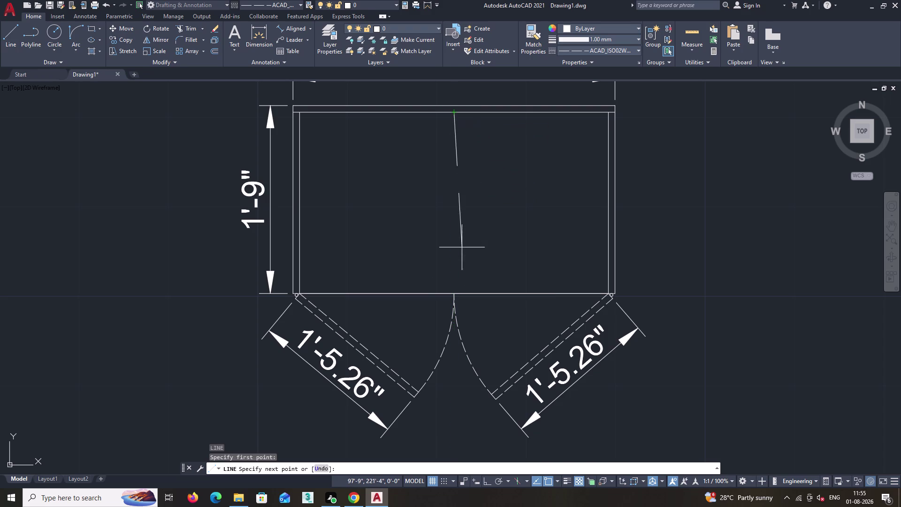
click(454, 293)
key(space)
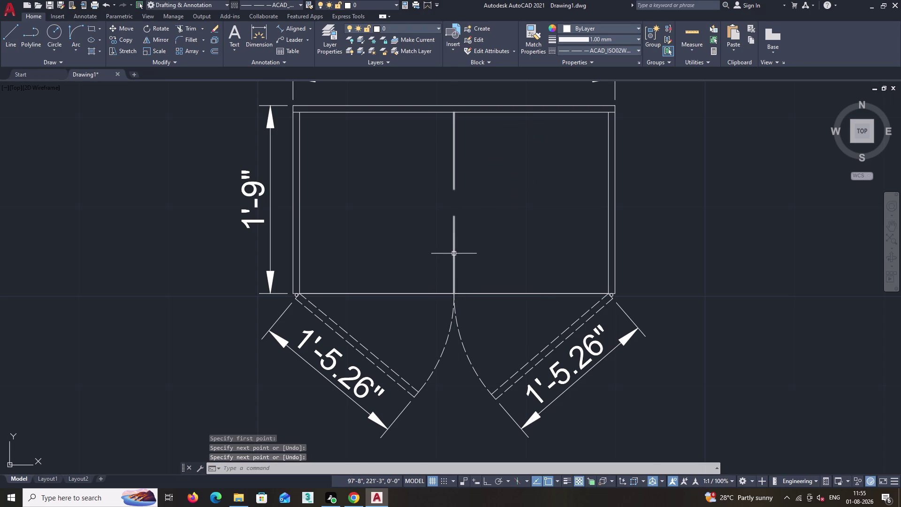
Set the new centre line's linetype to solid.
click(454, 253)
click(634, 51)
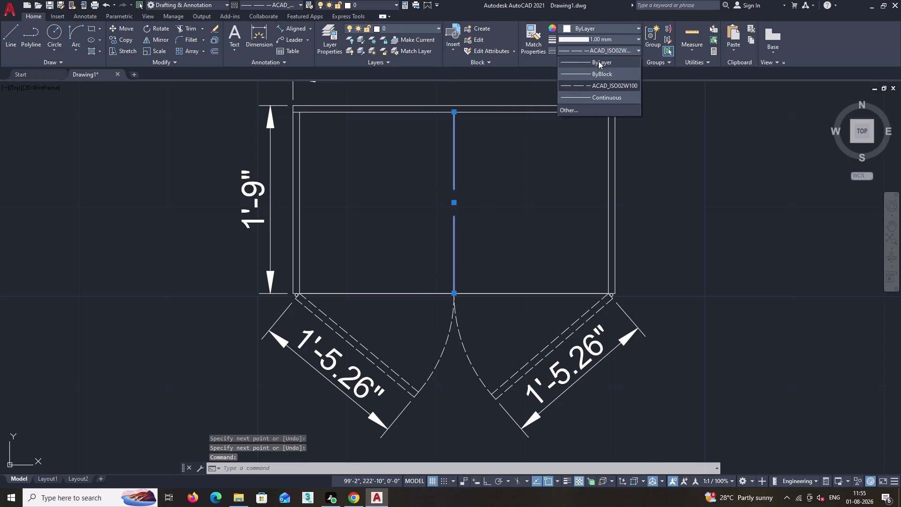
click(598, 61)
key(Escape)
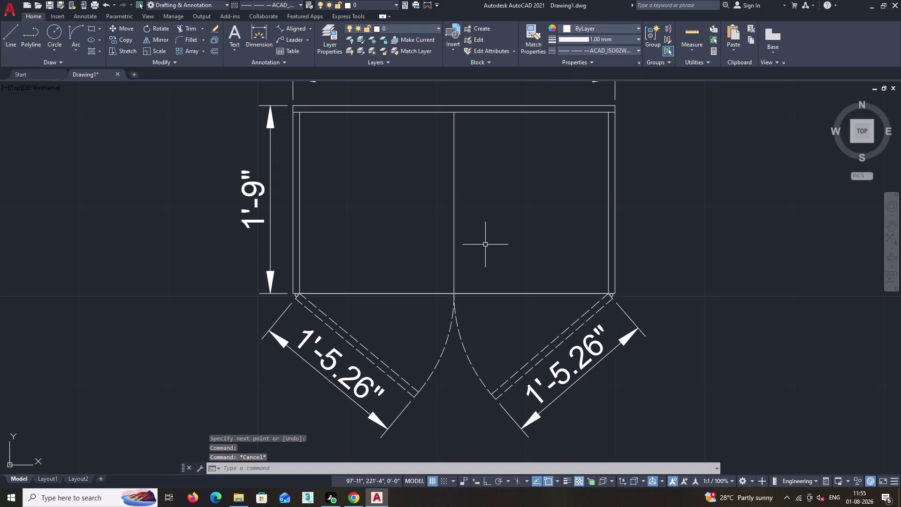
Offset the centre line 0.74" to the right to form a double partition.
key(o)
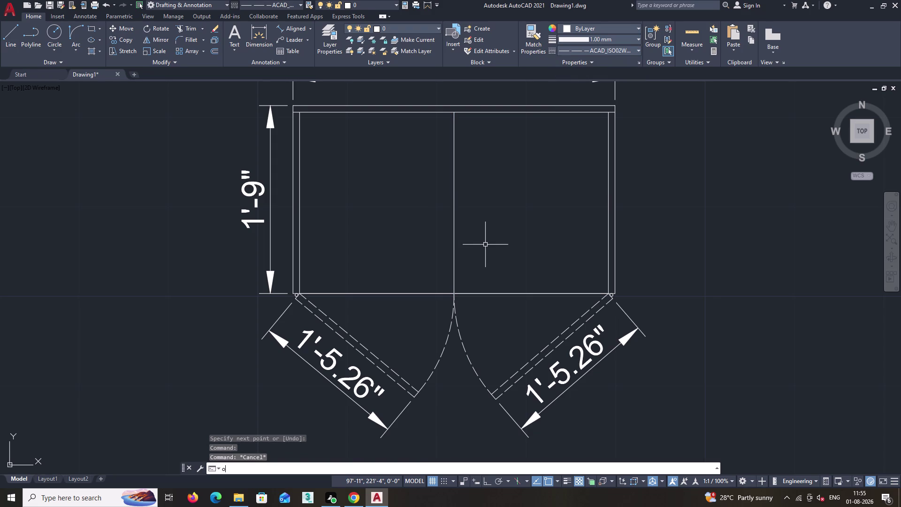
key(Return)
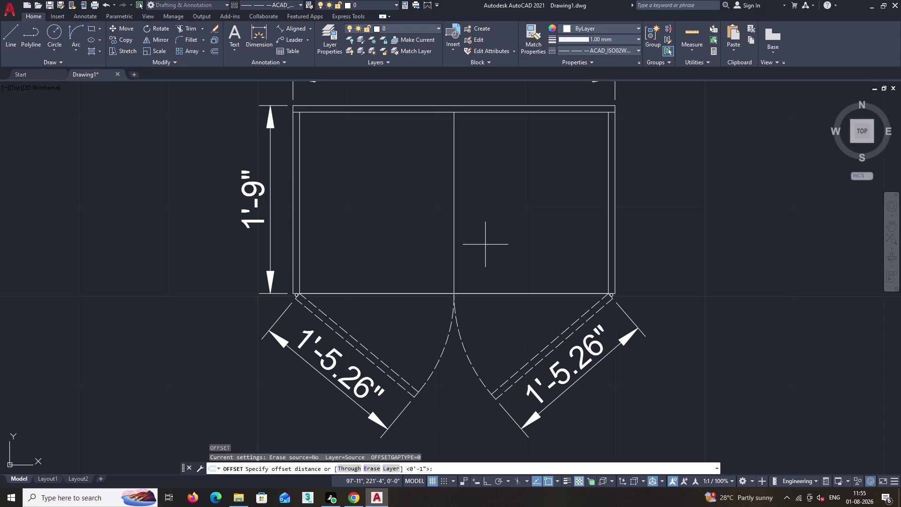
text(0.7)
text(4)
key(shift+quotedbl)
key(Return)
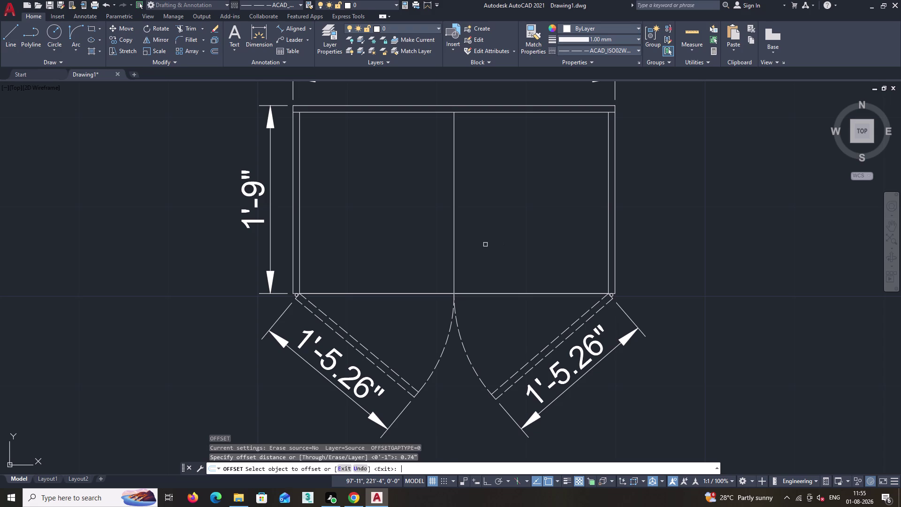
click(453, 176)
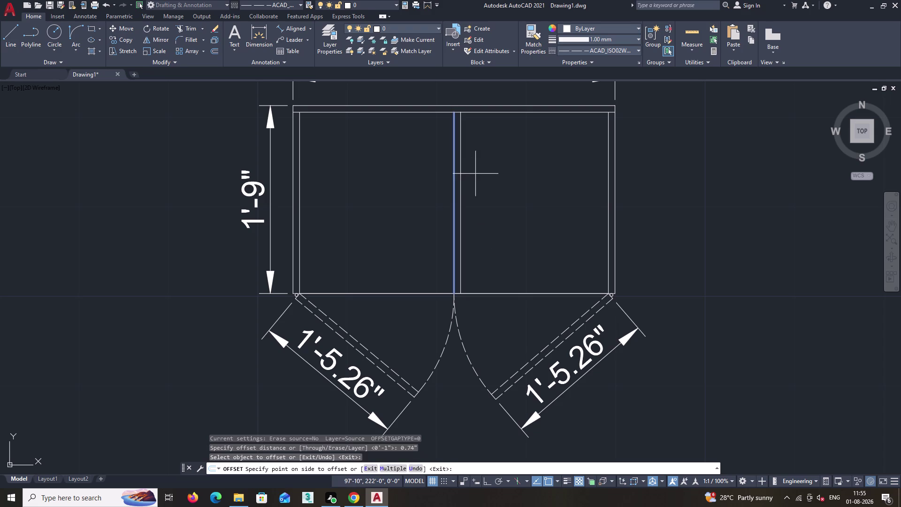
click(481, 173)
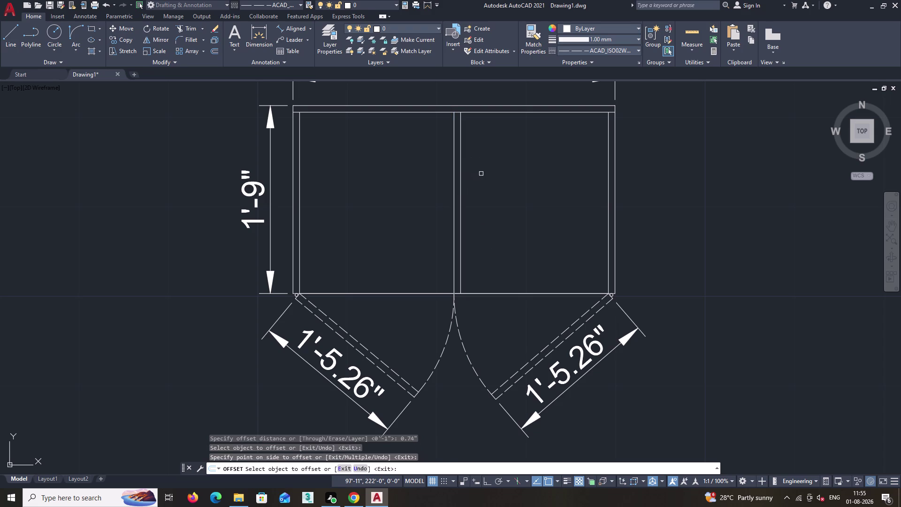
key(space)
key(l)
key(Return)
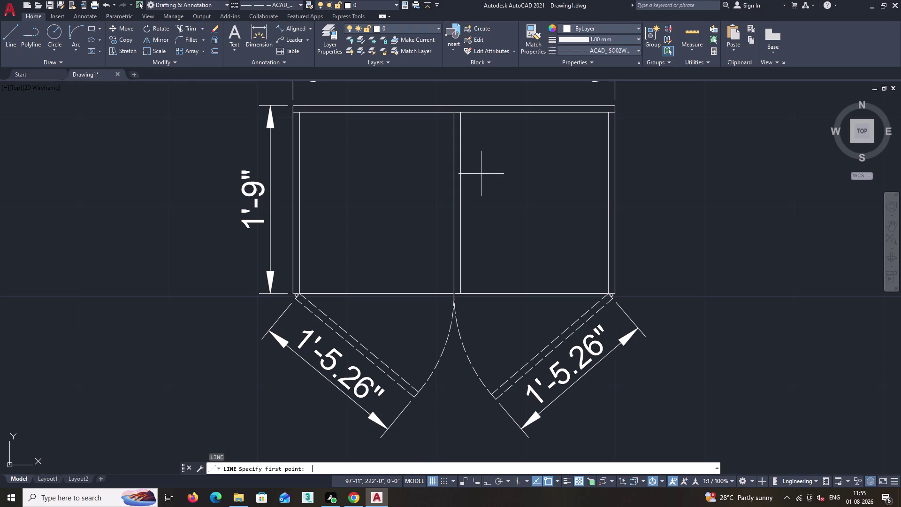
Draw a short line joining the left and right ends of the double partition.
scroll(up, 3)
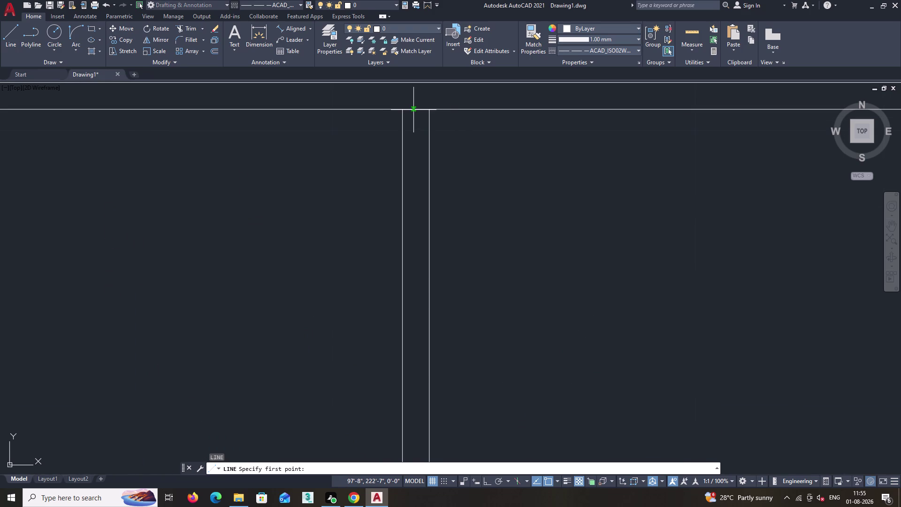
key(space)
text(l)
key(Return)
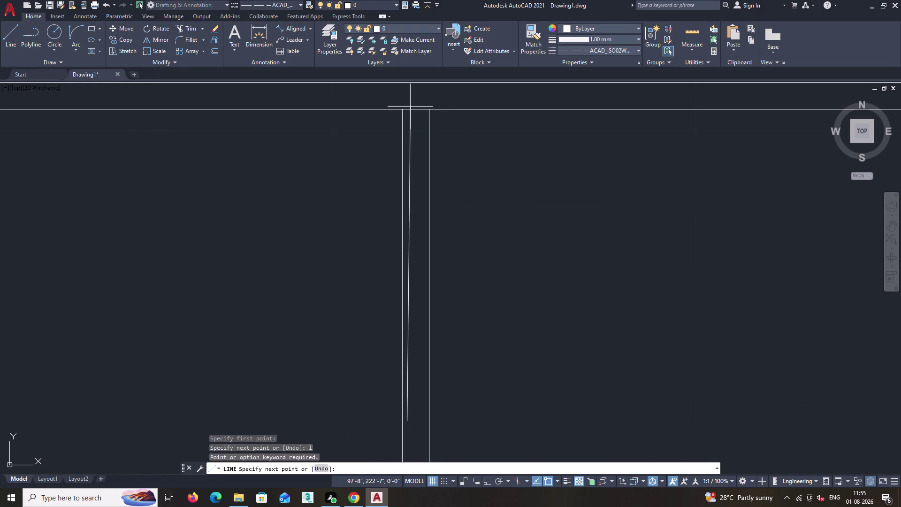
key(Escape)
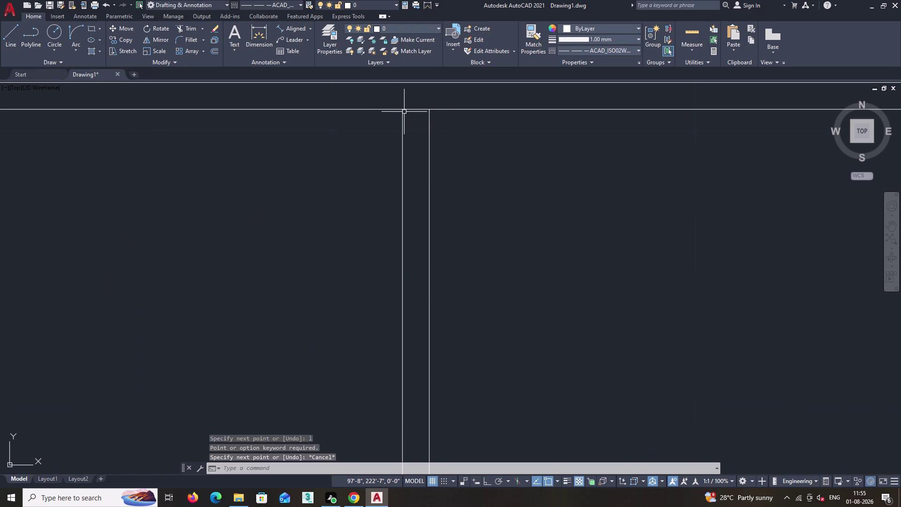
key(l)
key(Return)
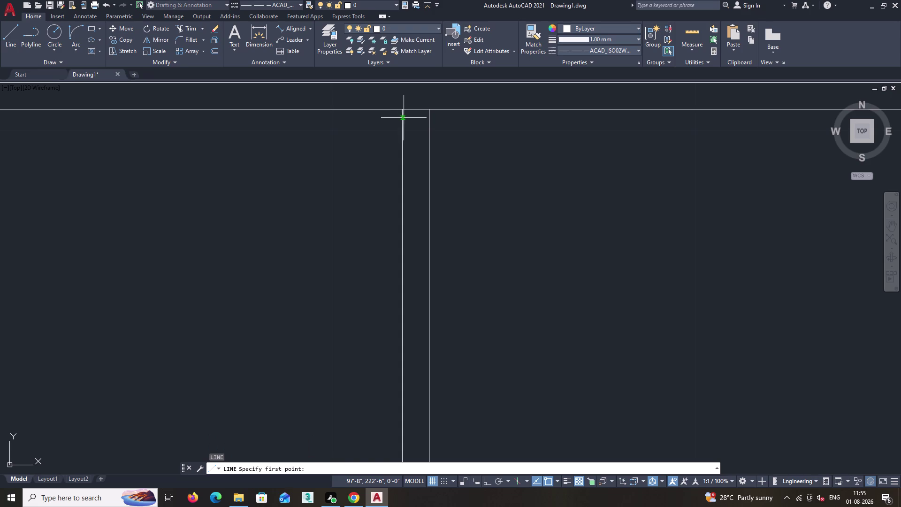
click(403, 110)
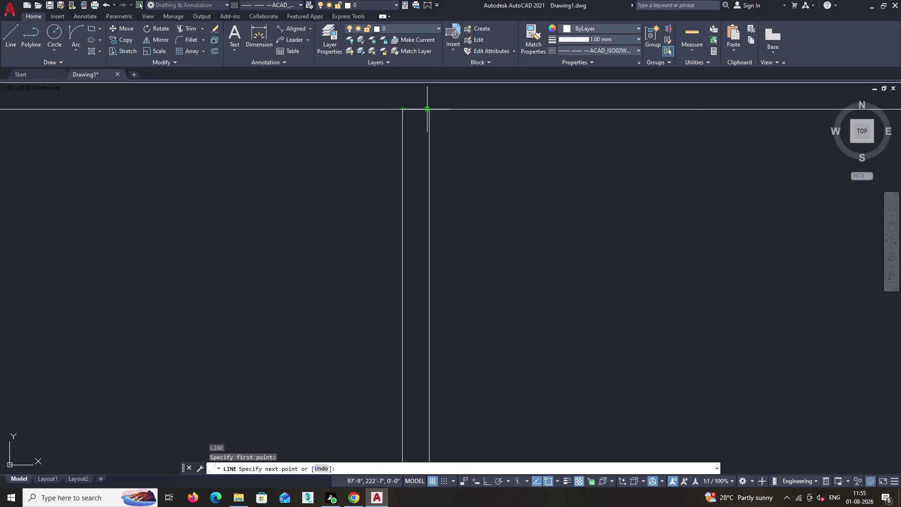
click(430, 109)
key(space)
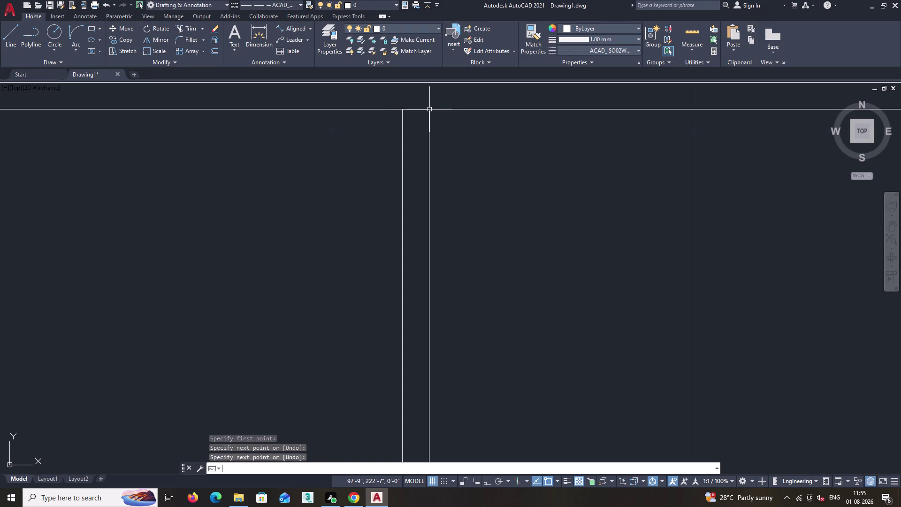
Draw a vertical line down the plan with Ortho turned on.
text(l)
key(Return)
scroll(up, 3)
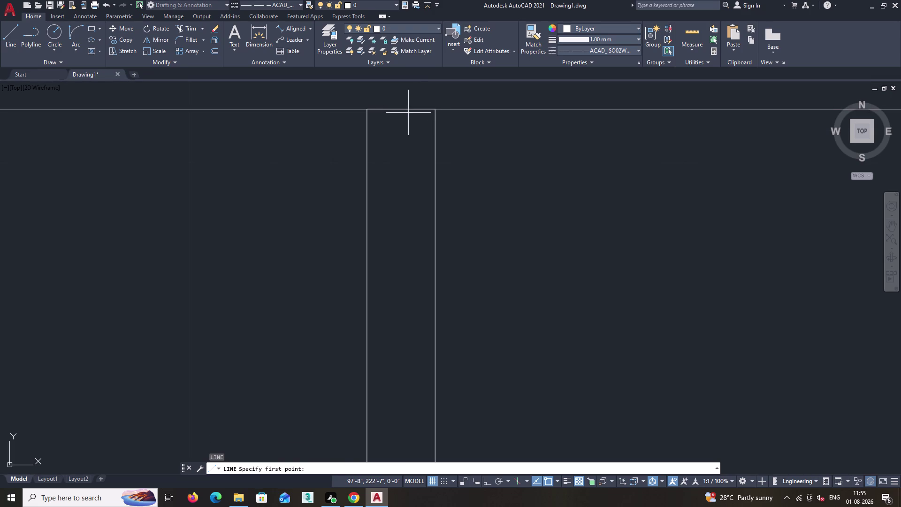
click(402, 109)
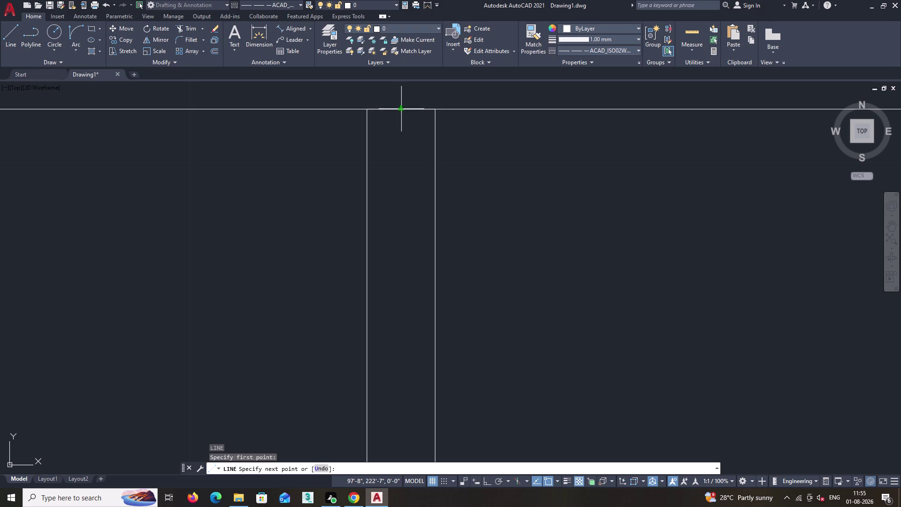
scroll(down, 3)
key(F8)
scroll(down, 3)
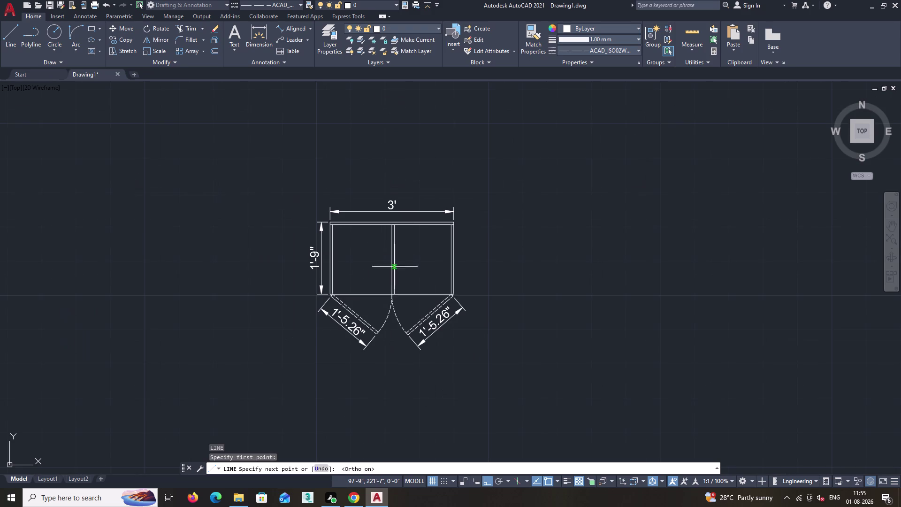
middle_drag(410, 301, 392, 219)
scroll(up, 3)
scroll(up, 3)
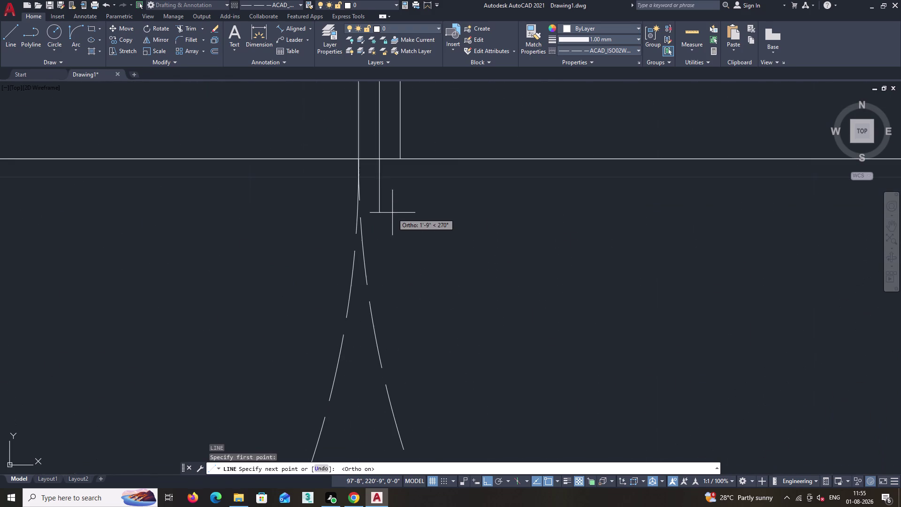
click(380, 159)
key(space)
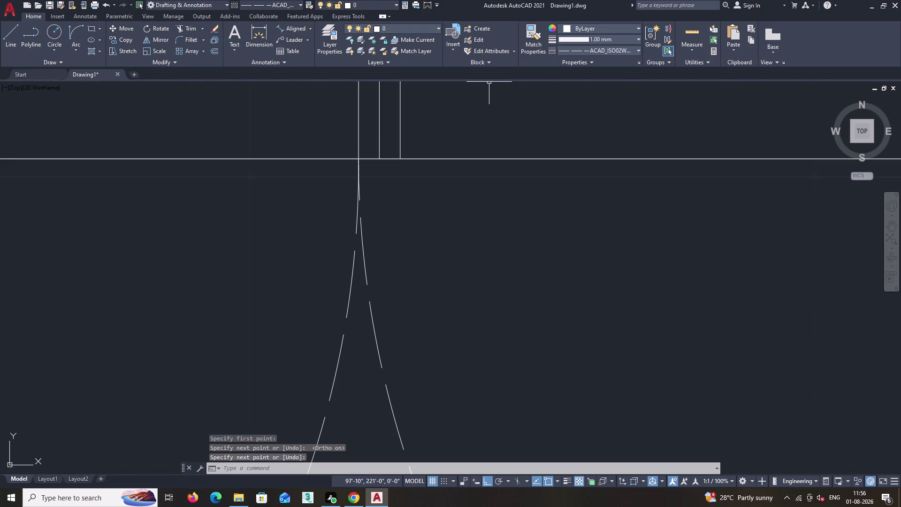
Match properties from the source line onto the partition lines with MATCHPROP.
key(m)
key(a)
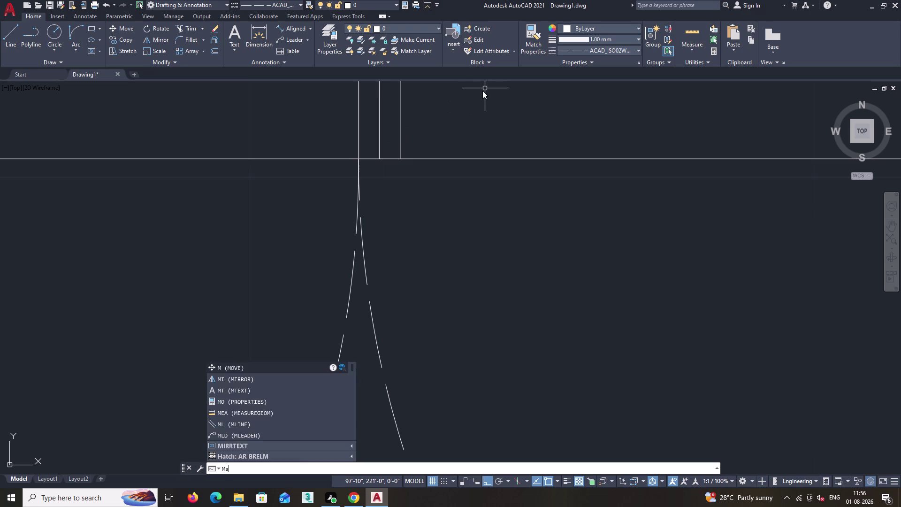
key(Return)
click(400, 128)
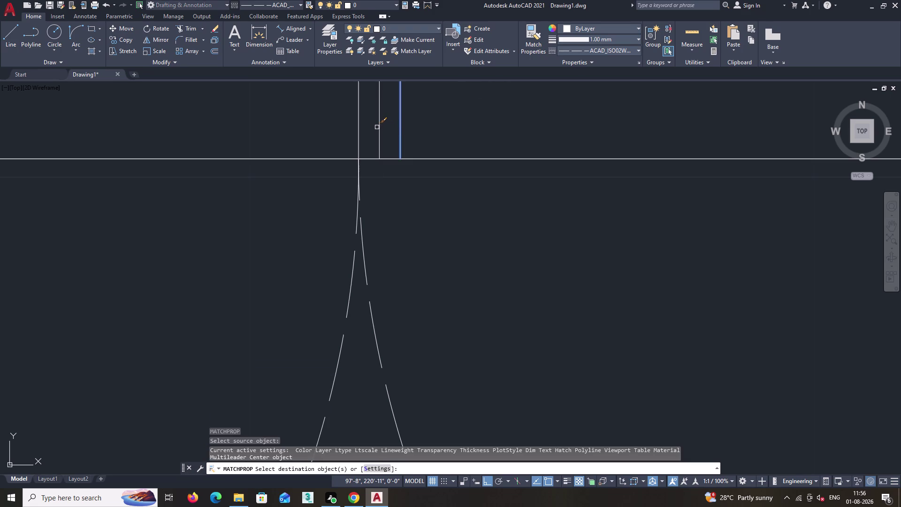
click(377, 127)
click(381, 129)
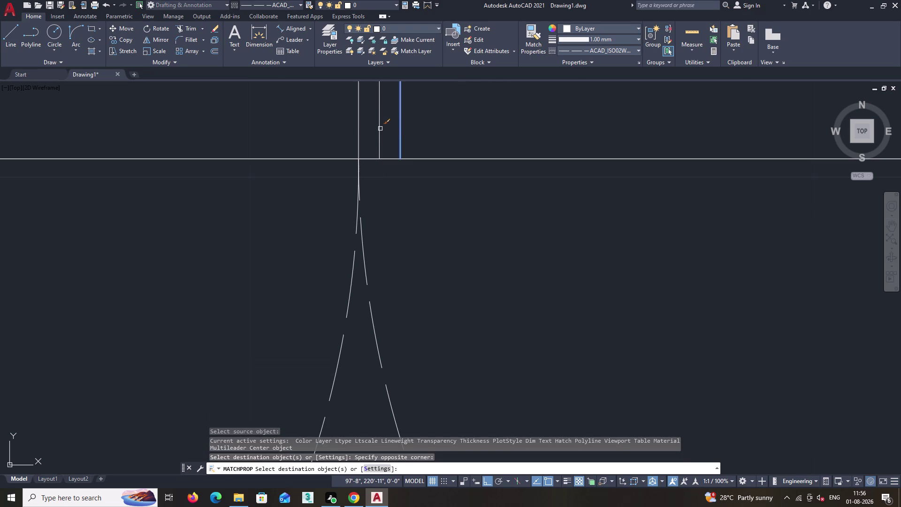
click(380, 129)
key(space)
Delete one of the extra central partition lines in the wardrobe plan.
scroll(down, 3)
middle_drag(399, 129, 391, 167)
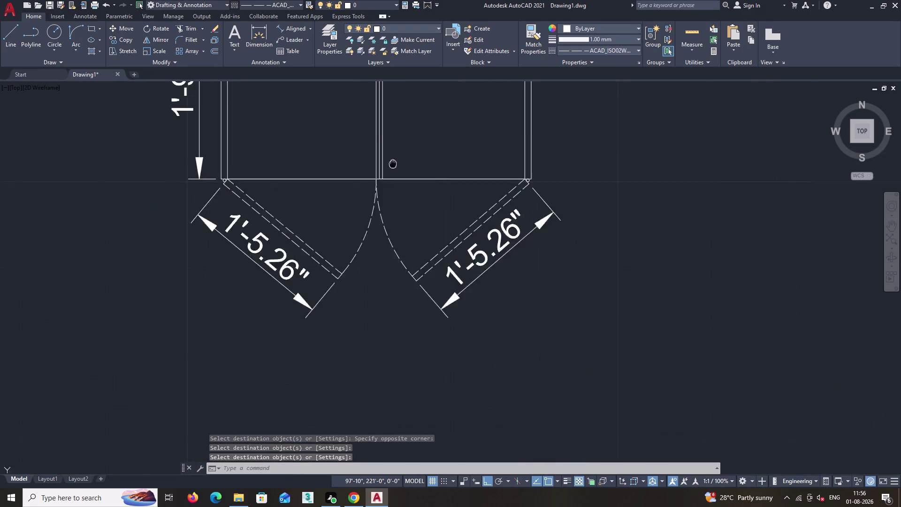
middle_drag(392, 167, 395, 274)
middle_drag(386, 163, 407, 215)
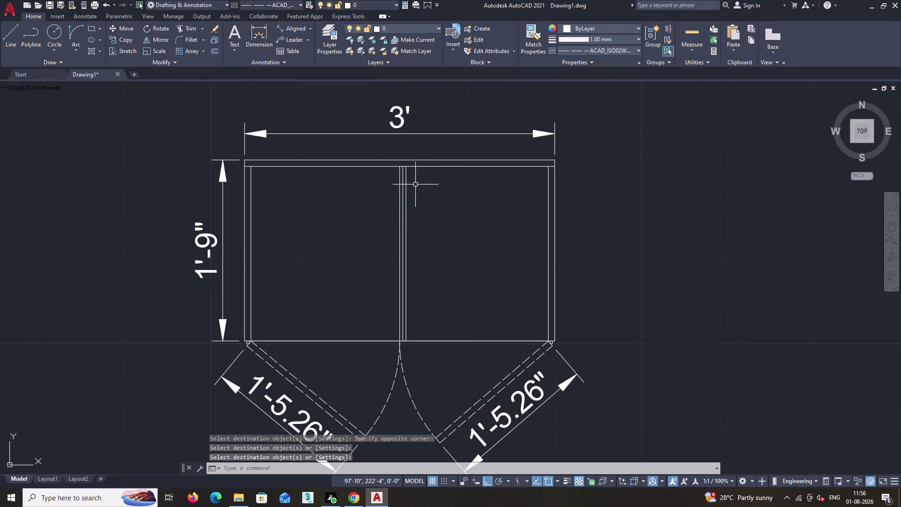
scroll(up, 3)
scroll(up, 3)
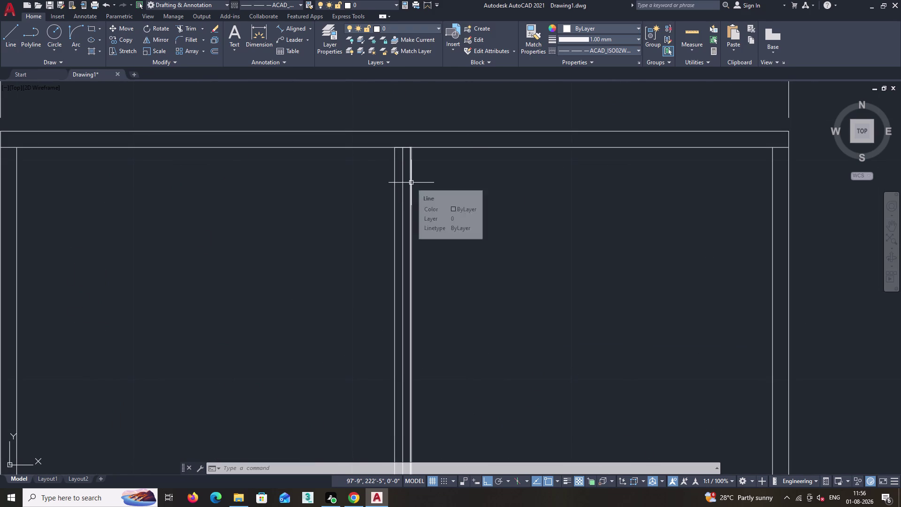
click(411, 182)
key(Delete)
scroll(down, 3)
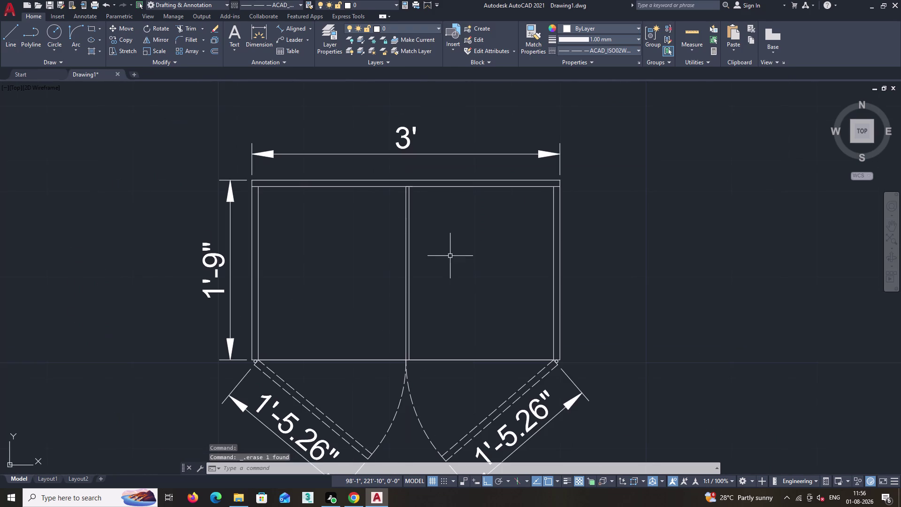
scroll(up, 3)
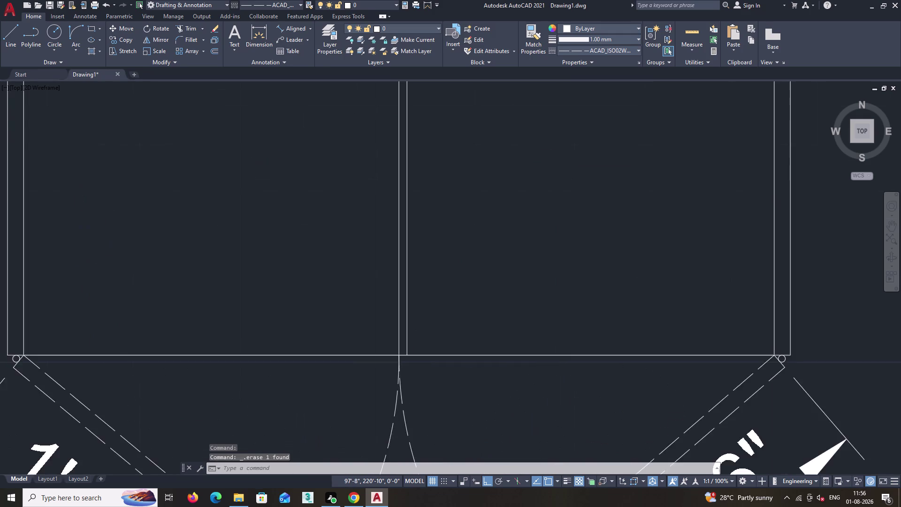
Cancel the accidental 0.4" entry and the erase it triggered.
scroll(up, 3)
middle_drag(396, 370, 436, 336)
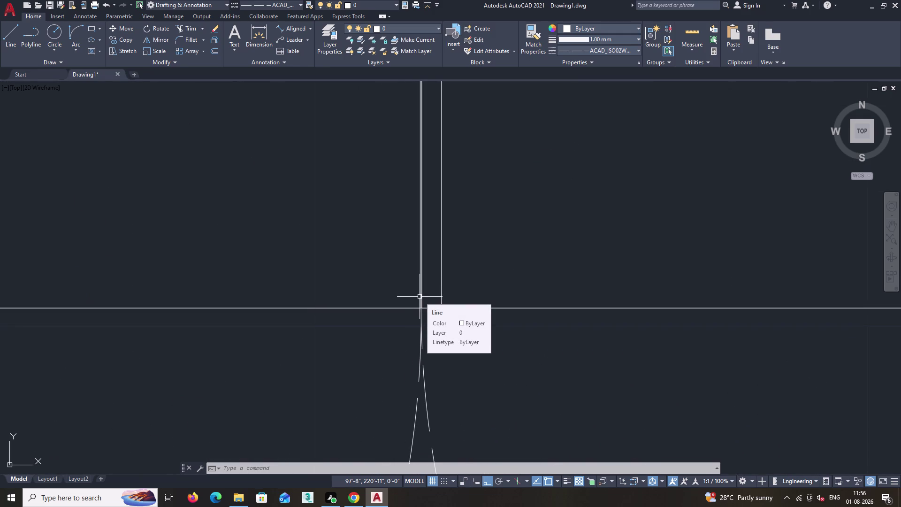
text(0.4)
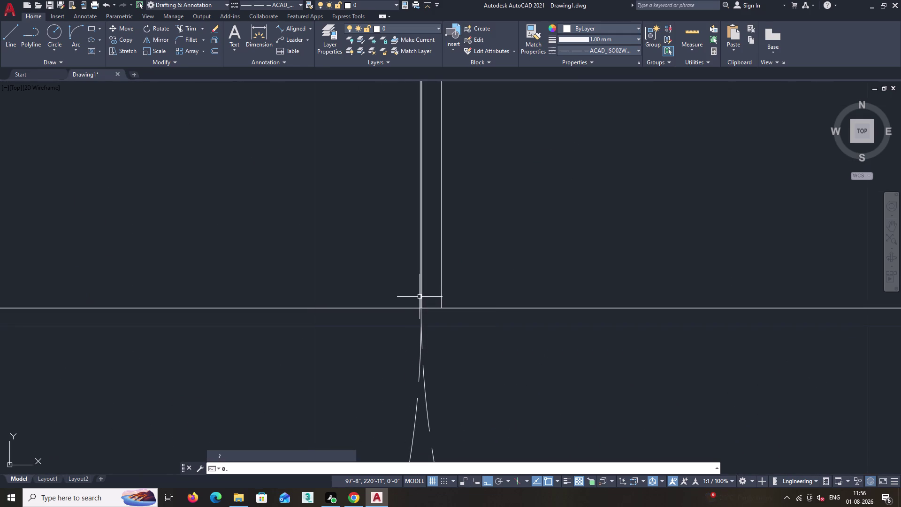
key(shift+quotedbl)
key(Return)
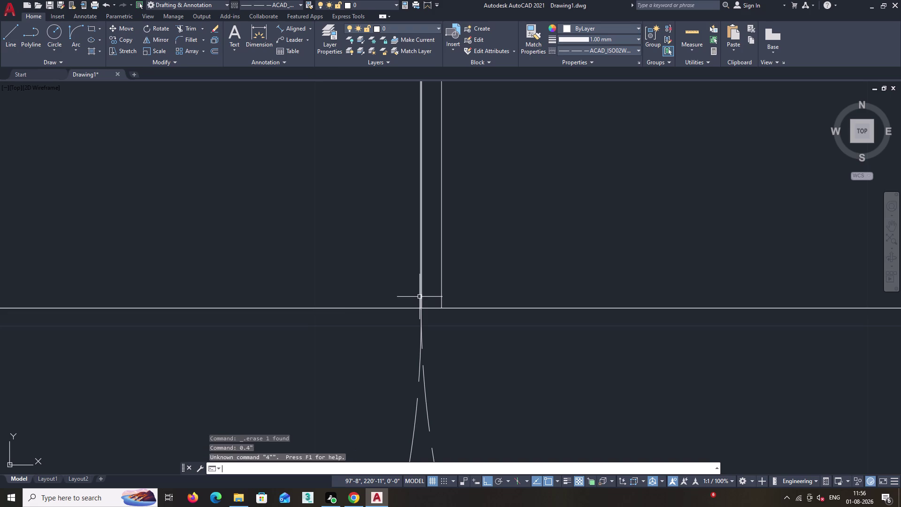
key(space)
key(Escape)
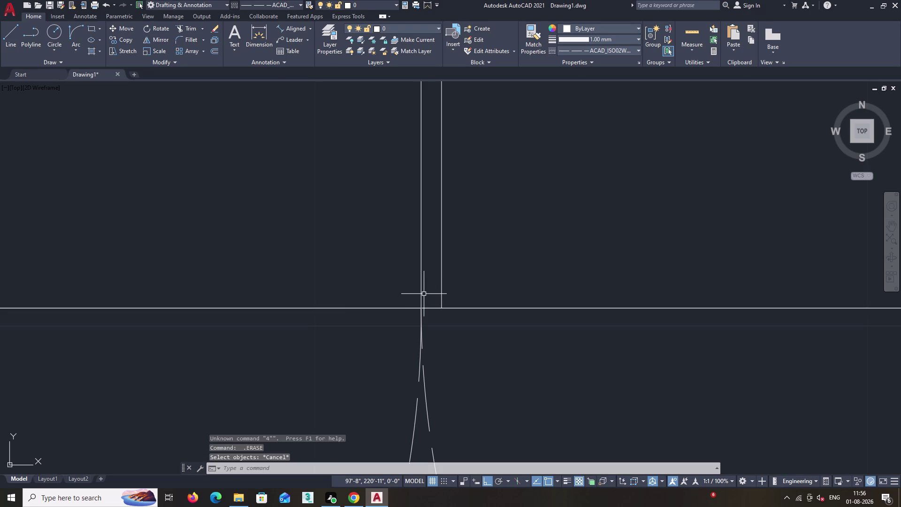
Offset the central partition line 0.74" to the left.
key(o)
key(Return)
text(0.7)
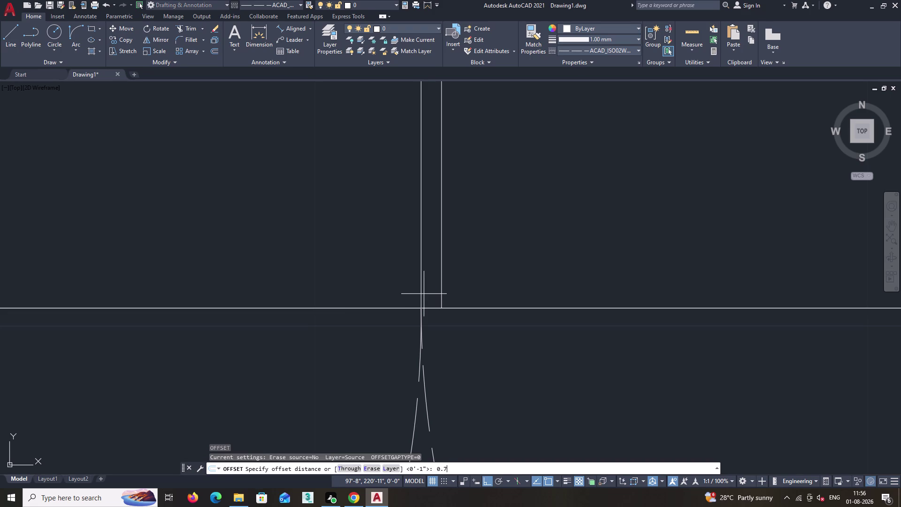
text(4")
key(Return)
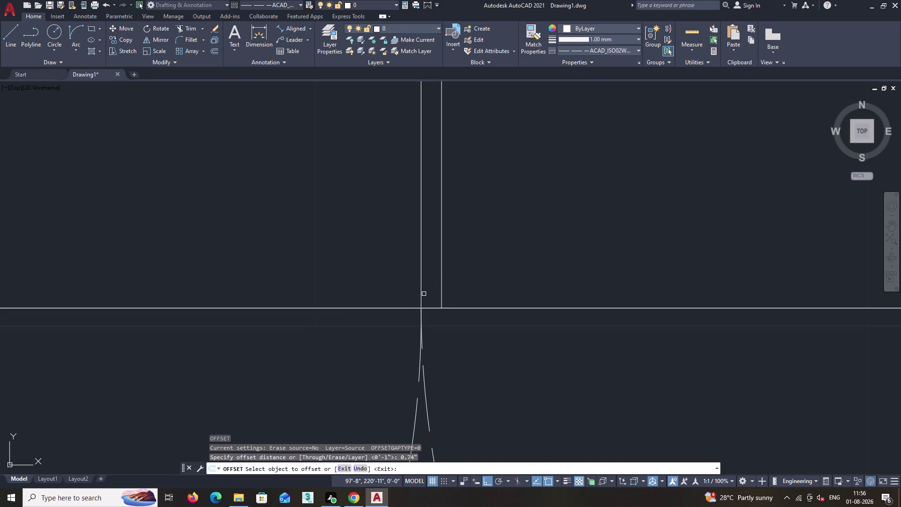
click(421, 289)
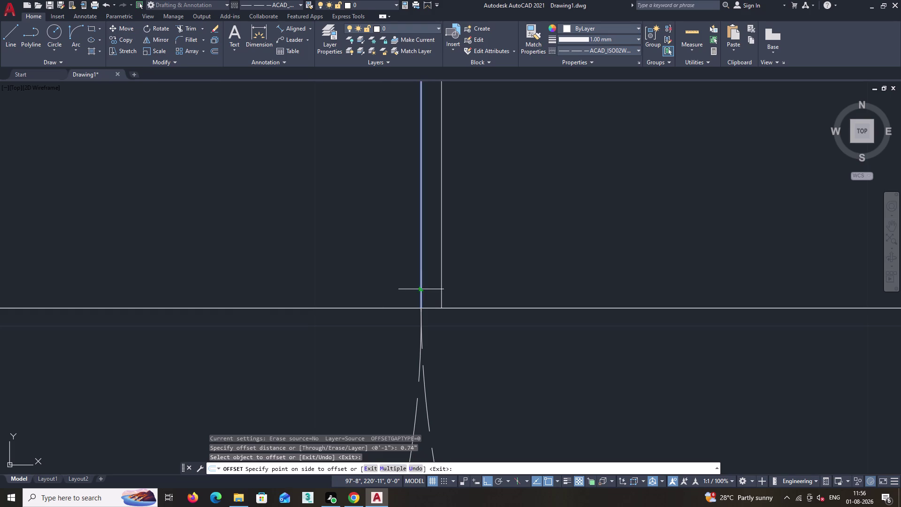
click(397, 278)
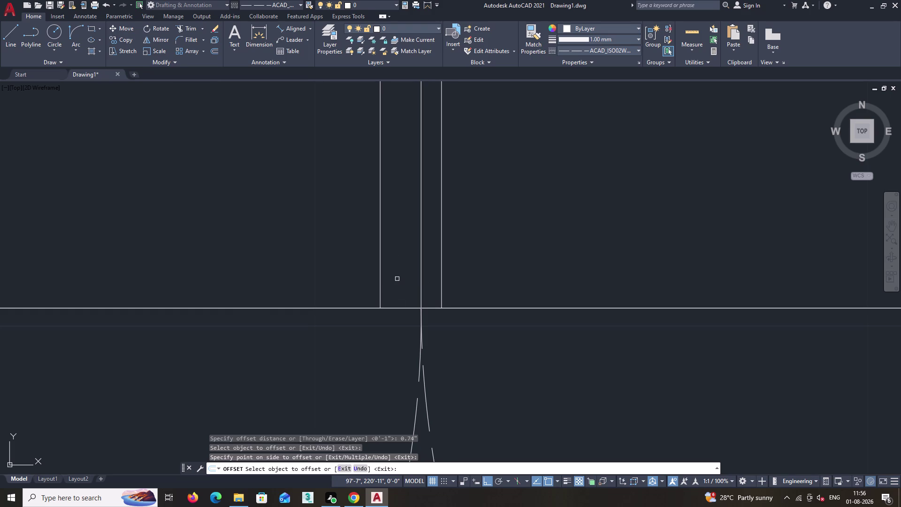
Undo the offset copy and the earlier erase to restore the centre line.
key(ctrl+z)
key(ctrl+z)
key(ctrl+z)
key(ctrl+z)
key(ctrl+z)
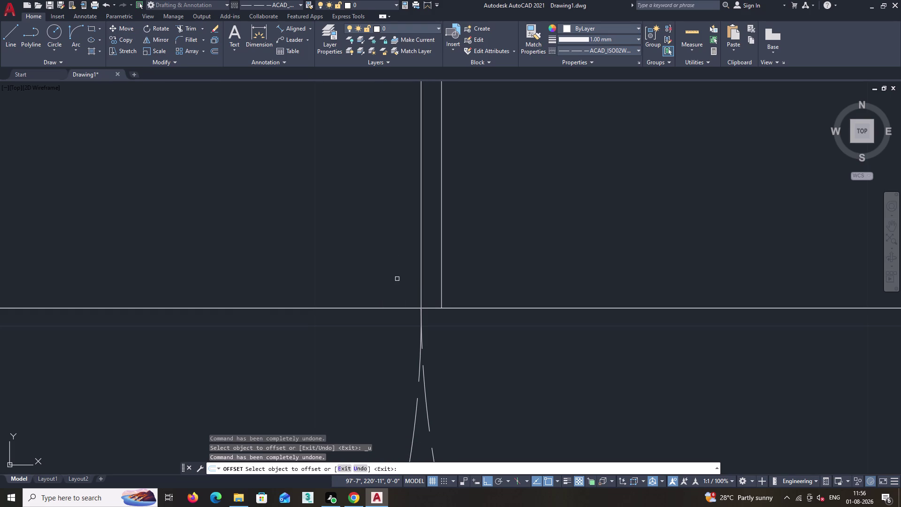
key(Escape)
key(ctrl+z)
key(ctrl+z)
key(ctrl+z)
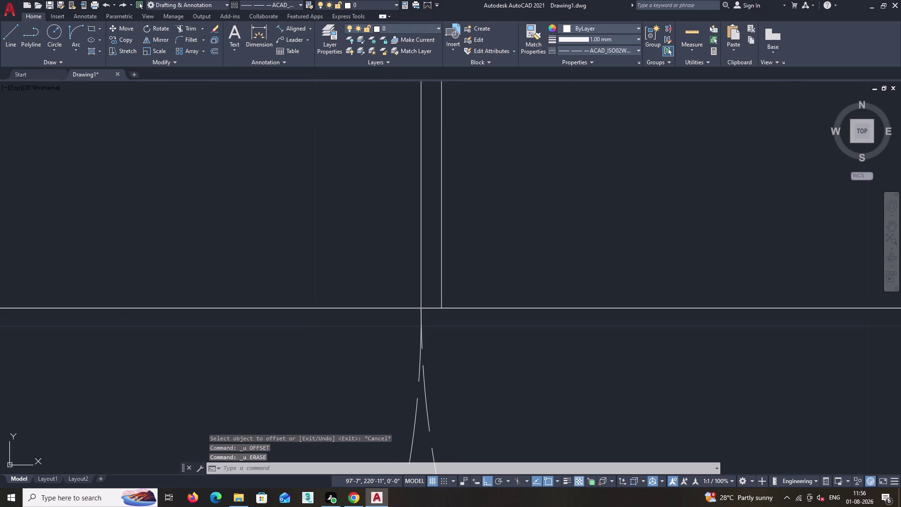
key(ctrl+z)
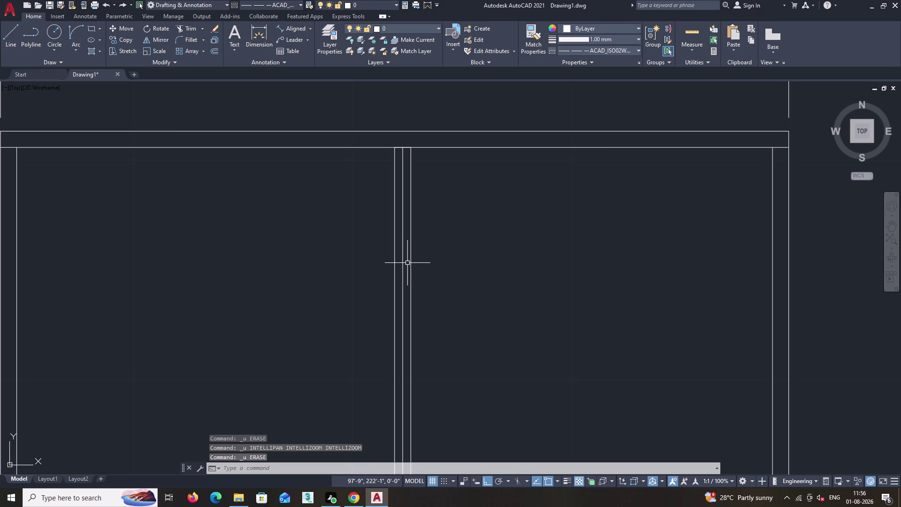
Delete one extra line at the centre partition and bring the plan back into view.
scroll(down, 3)
middle_drag(407, 274, 557, 154)
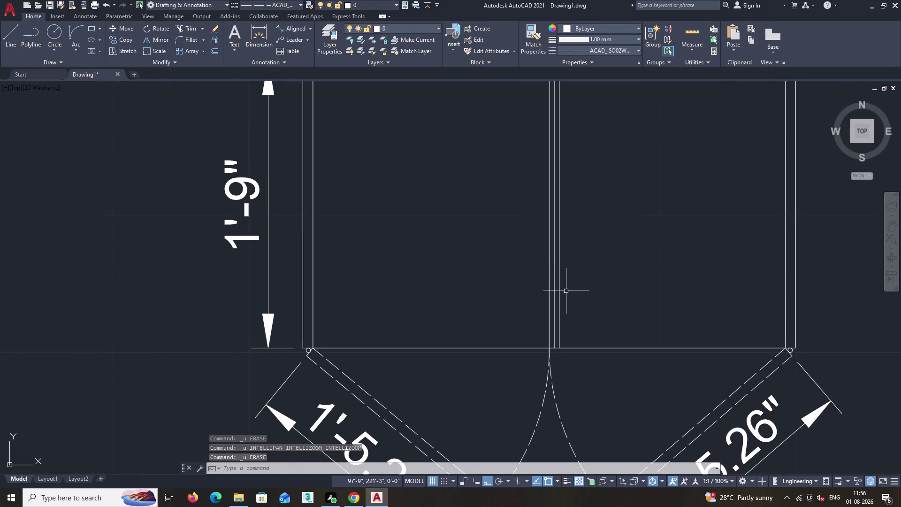
click(557, 291)
key(Delete)
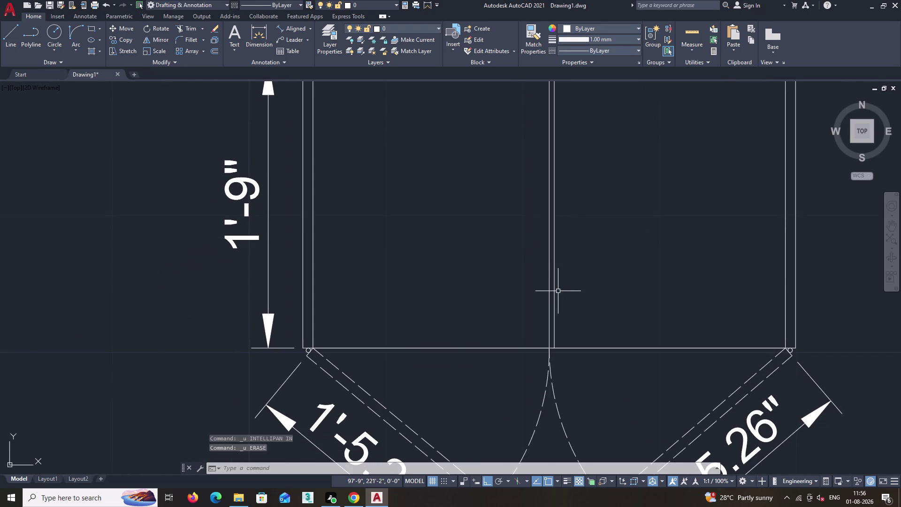
scroll(down, 3)
scroll(up, 3)
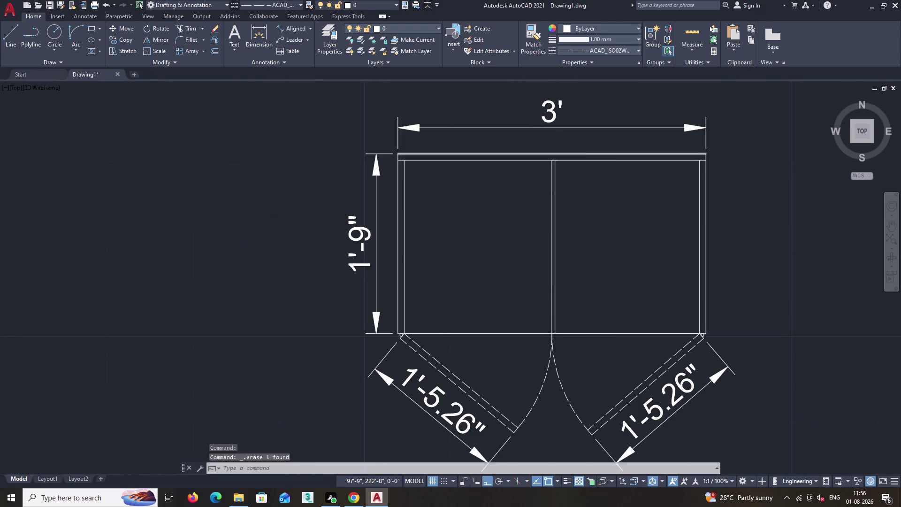
scroll(up, 3)
middle_drag(547, 215, 566, 242)
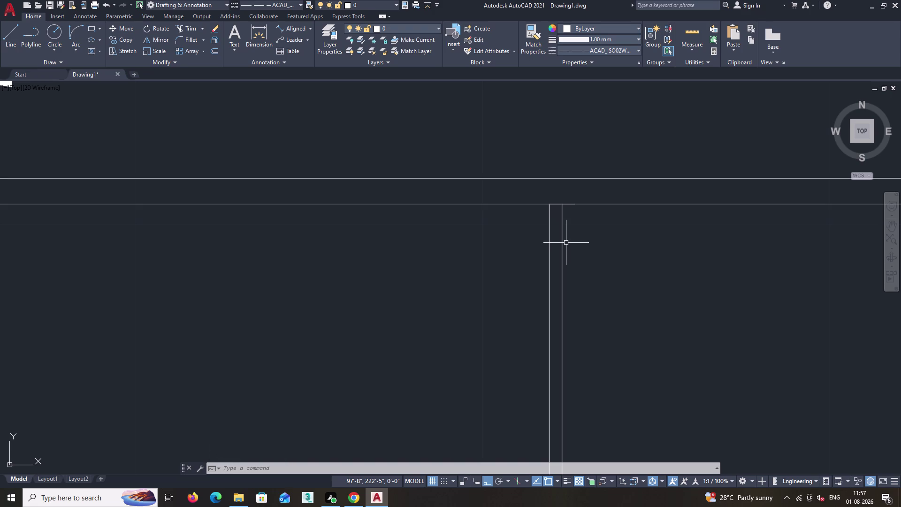
Erase the right-hand central partition line.
key(Escape)
click(563, 243)
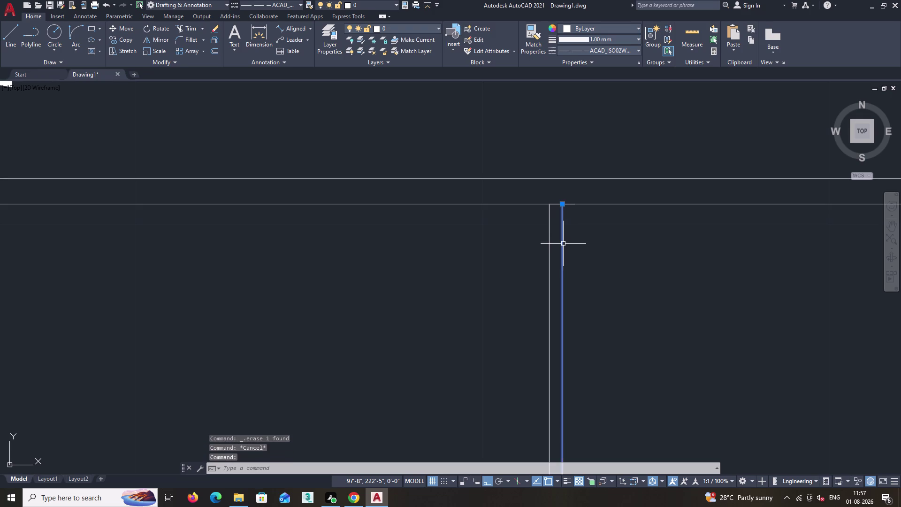
key(Delete)
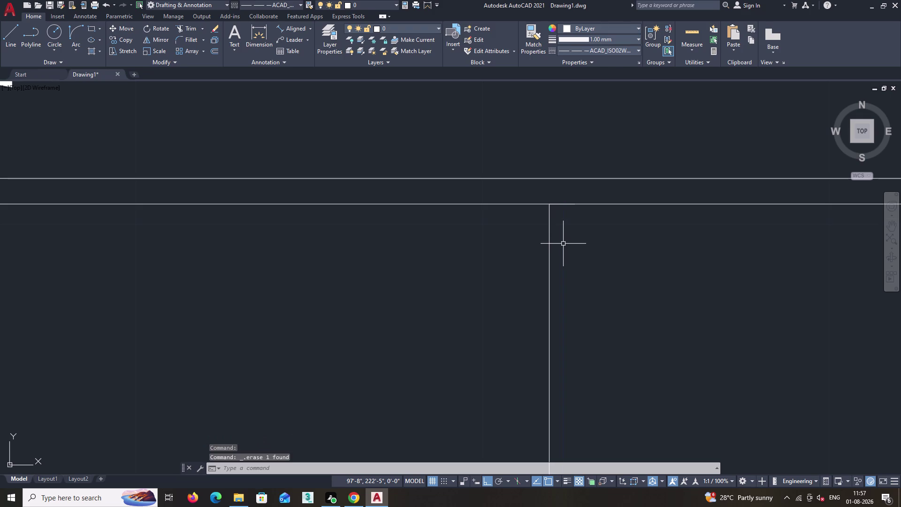
Offset the remaining centre line 0.37" to both its left and right sides.
key(o)
key(Return)
text(0.)
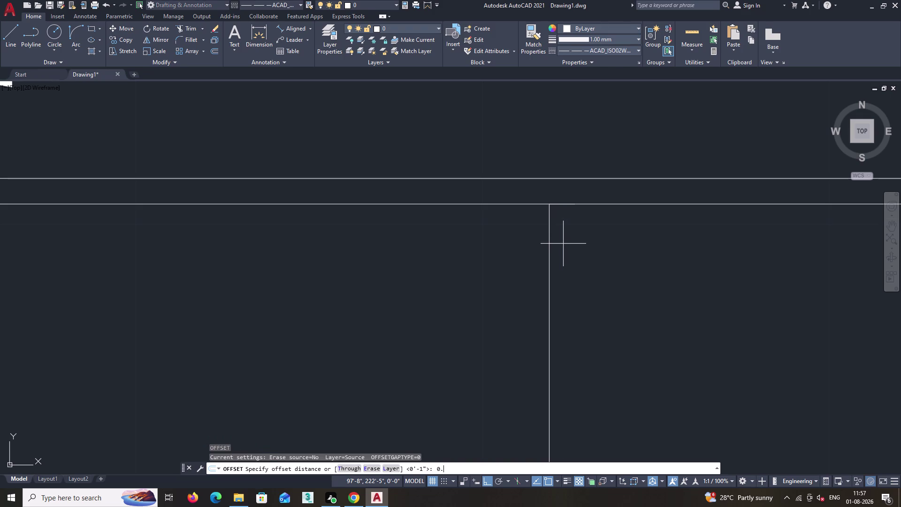
key(2)
key(backslash)
key(BackSpace)
key(BackSpace)
key(BackSpace)
text(.)
text(37)
key(shift+quotedbl)
key(Return)
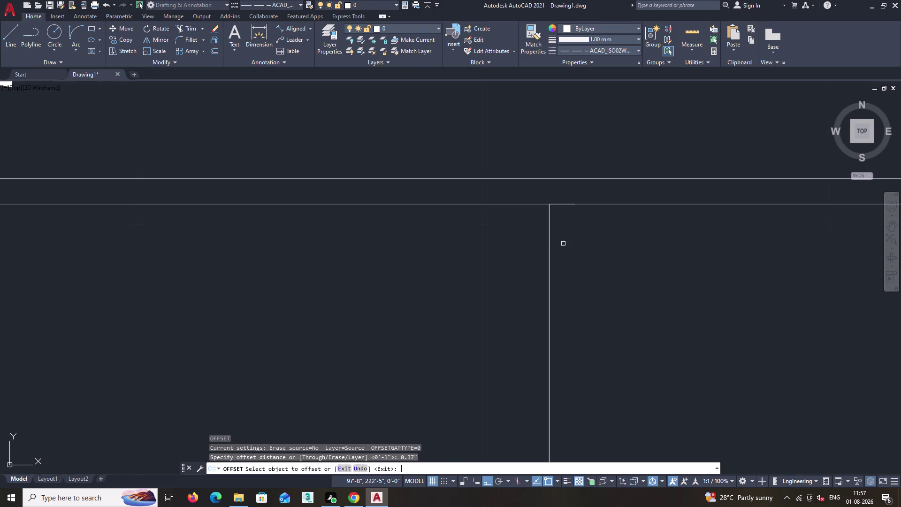
click(548, 235)
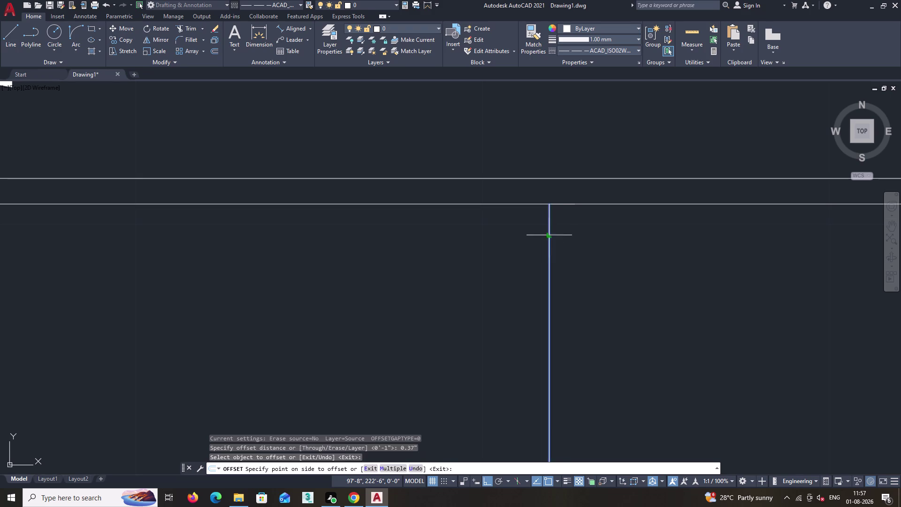
click(578, 241)
click(550, 244)
click(507, 245)
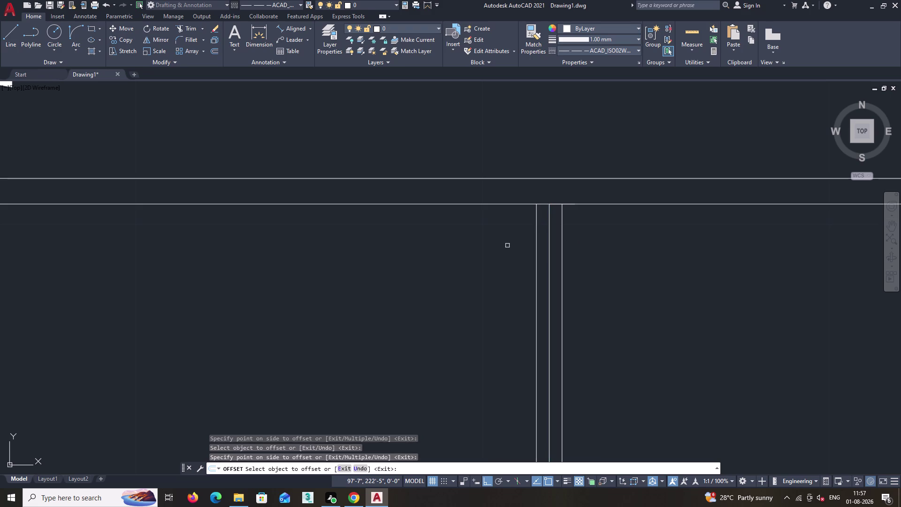
key(space)
Erase the original centre line, leaving the doubled partition.
scroll(down, 3)
middle_drag(577, 331, 555, 247)
scroll(up, 3)
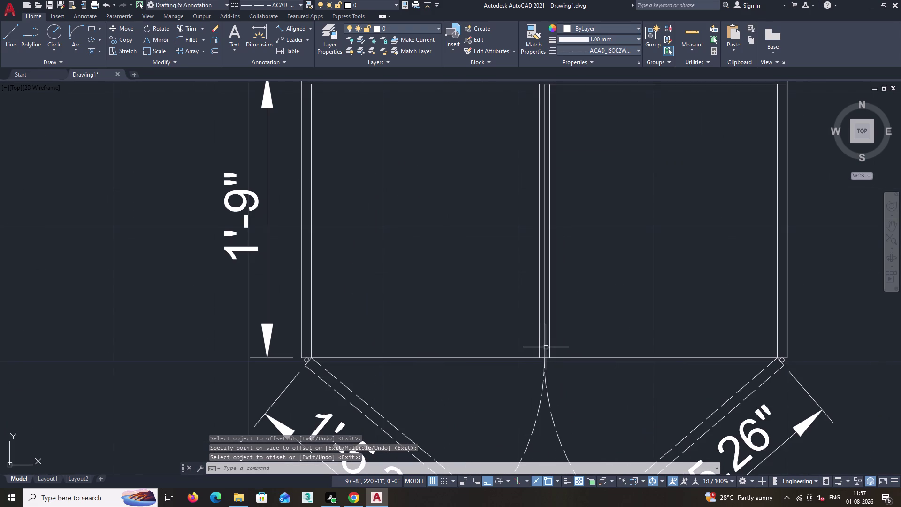
click(543, 345)
key(Delete)
scroll(down, 3)
middle_drag(465, 287, 546, 286)
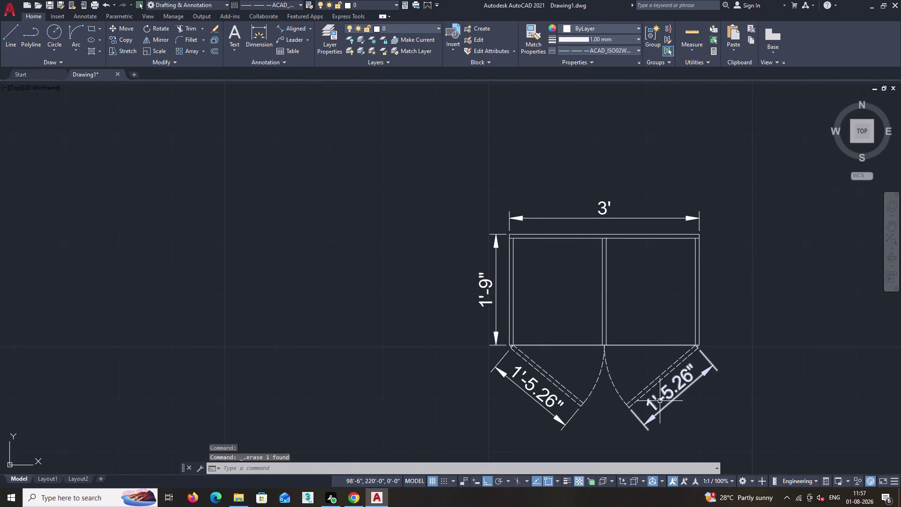
Delete both aligned 1'-5.26" door dimensions.
click(660, 402)
key(Delete)
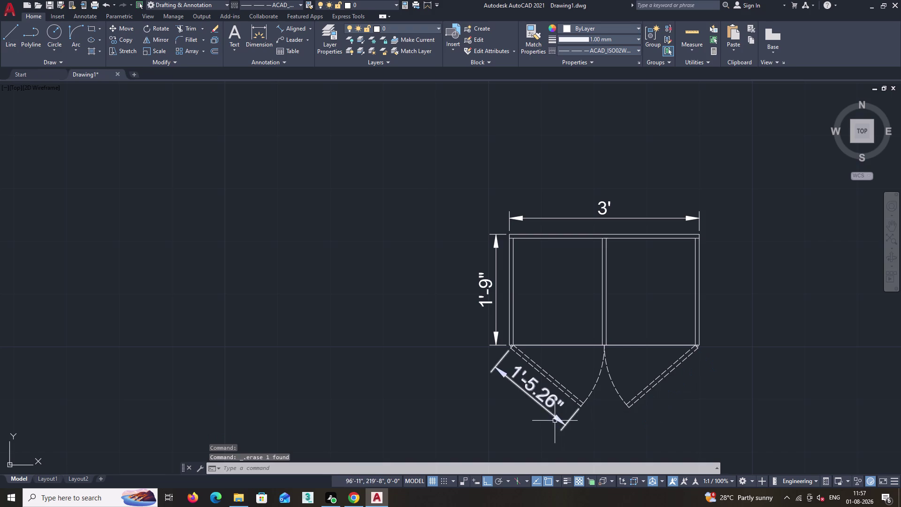
click(552, 417)
key(Delete)
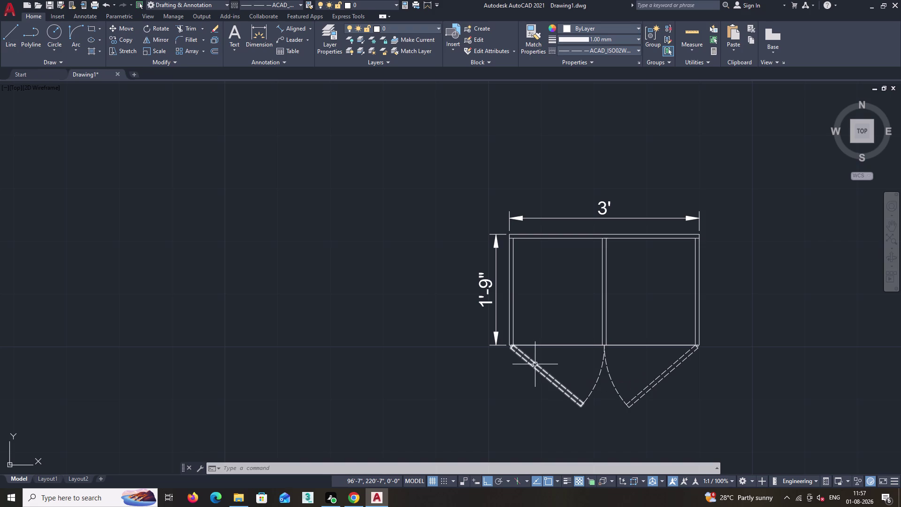
Zoom and pan to check the 1'-9" dimension, then view the whole plan.
scroll(up, 3)
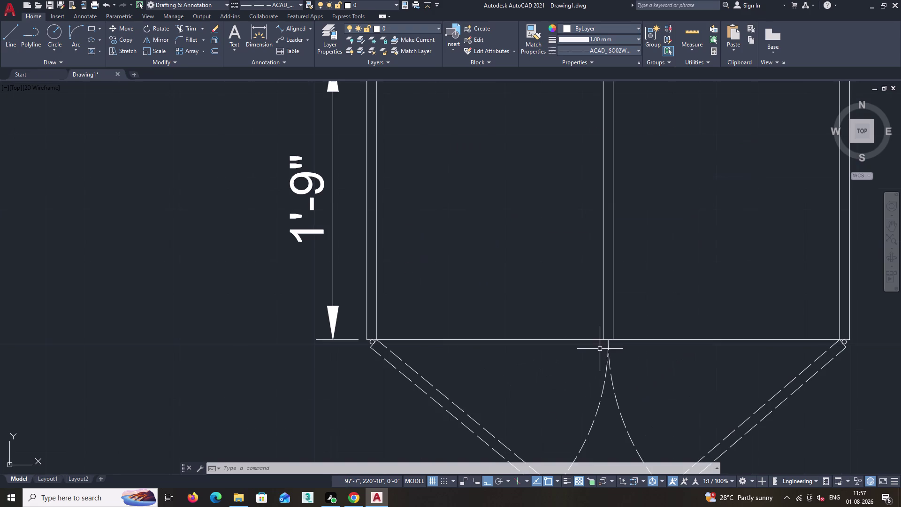
middle_drag(606, 353, 572, 348)
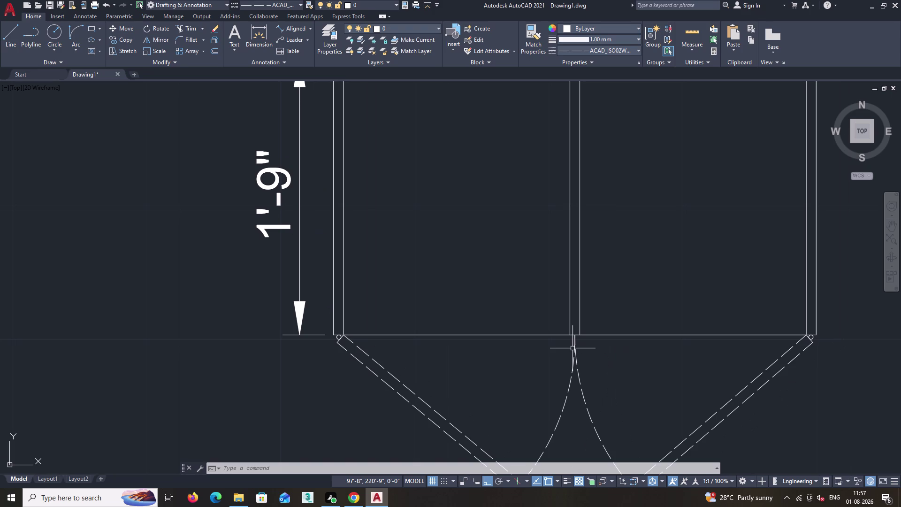
scroll(down, 3)
middle_drag(533, 318, 413, 327)
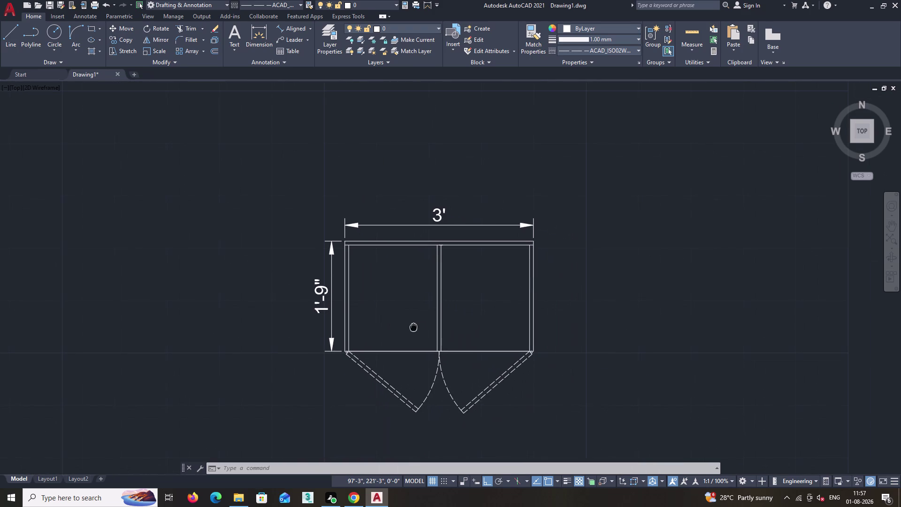
Add an MText label reading 'shelf' in a box inside the left compartment.
text(m)
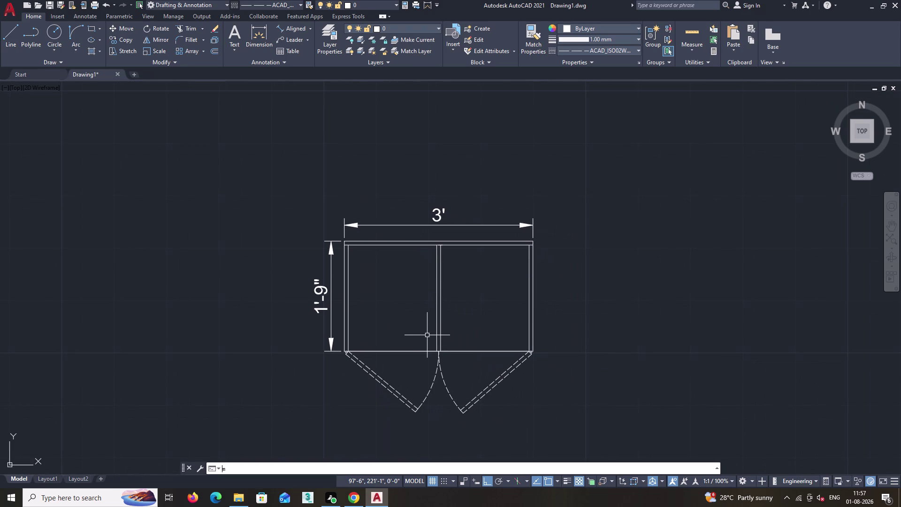
text(t)
key(Return)
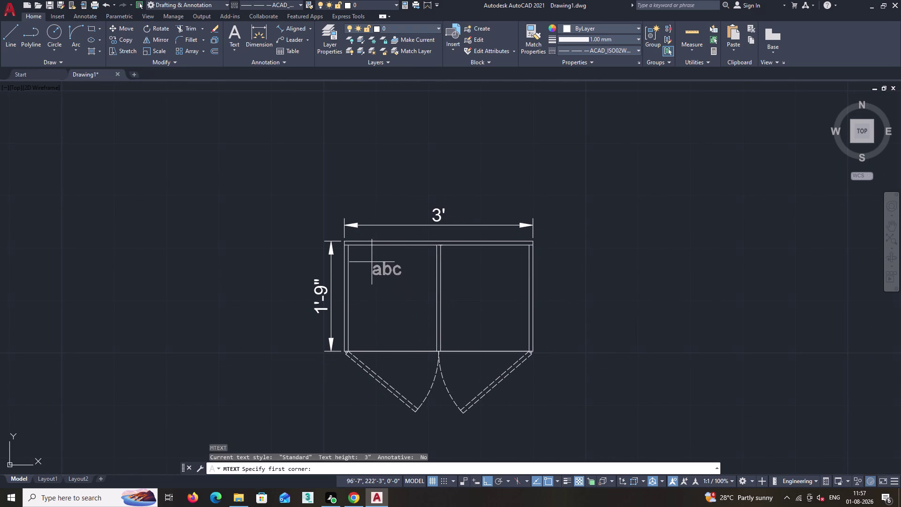
click(364, 266)
click(430, 309)
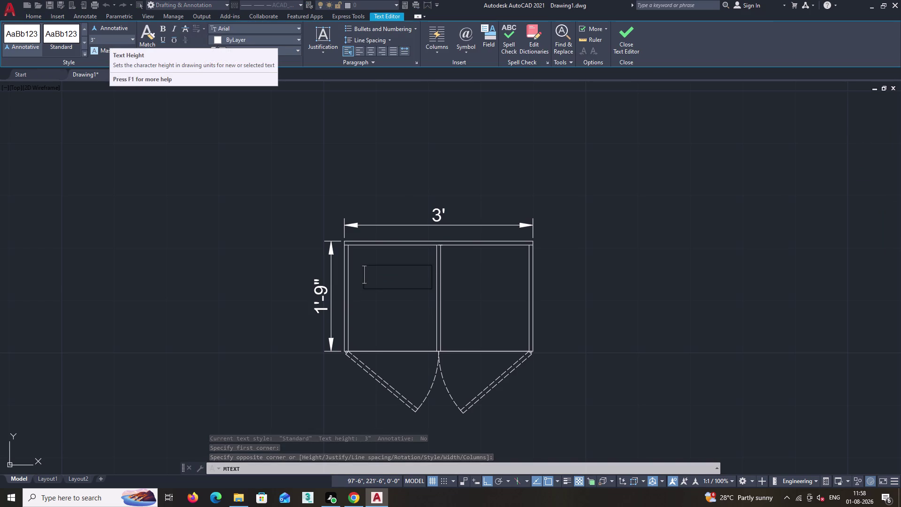
text(s)
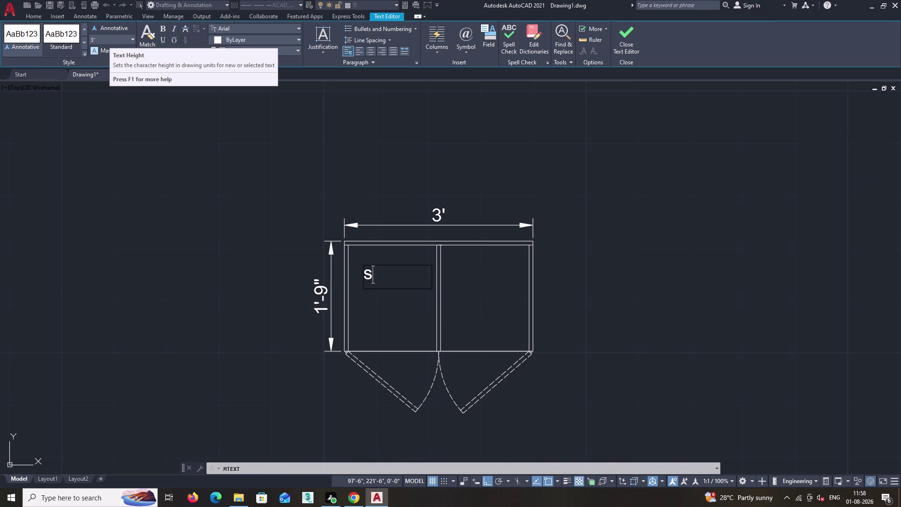
text(he)
text(lf)
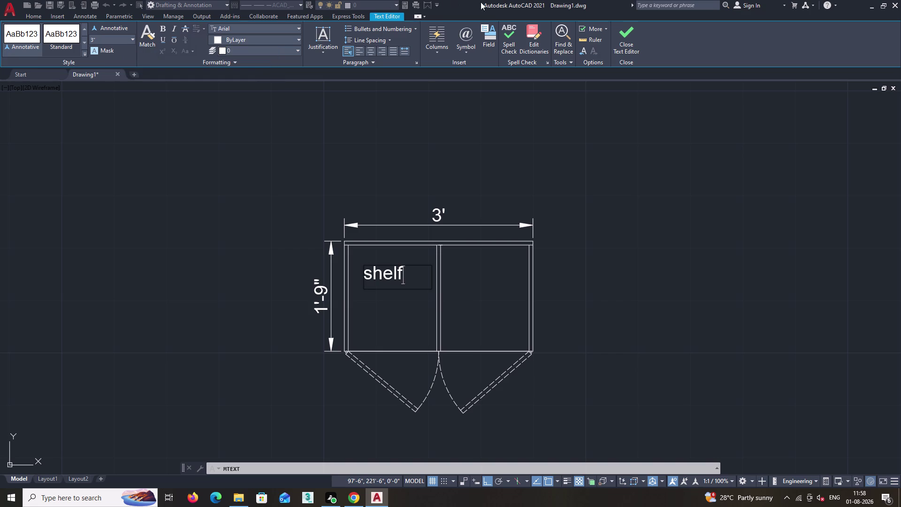
click(627, 44)
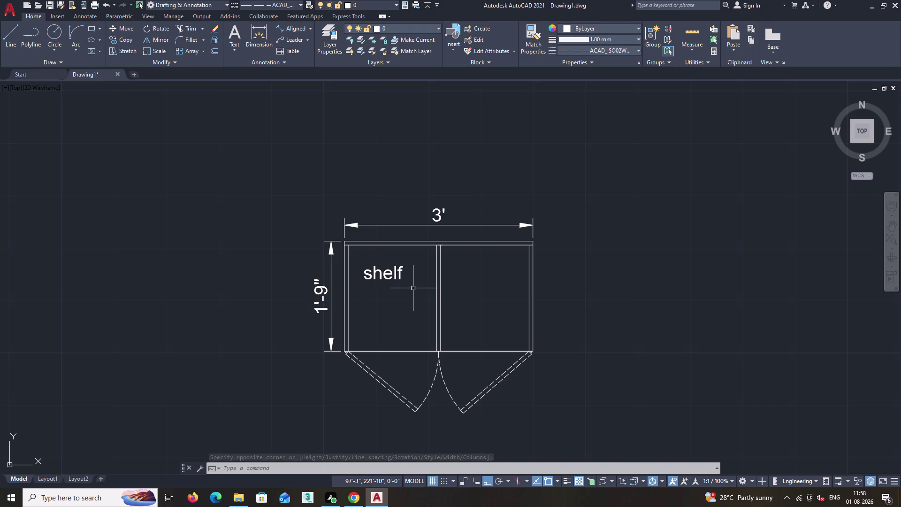
scroll(down, 3)
middle_drag(415, 299, 360, 244)
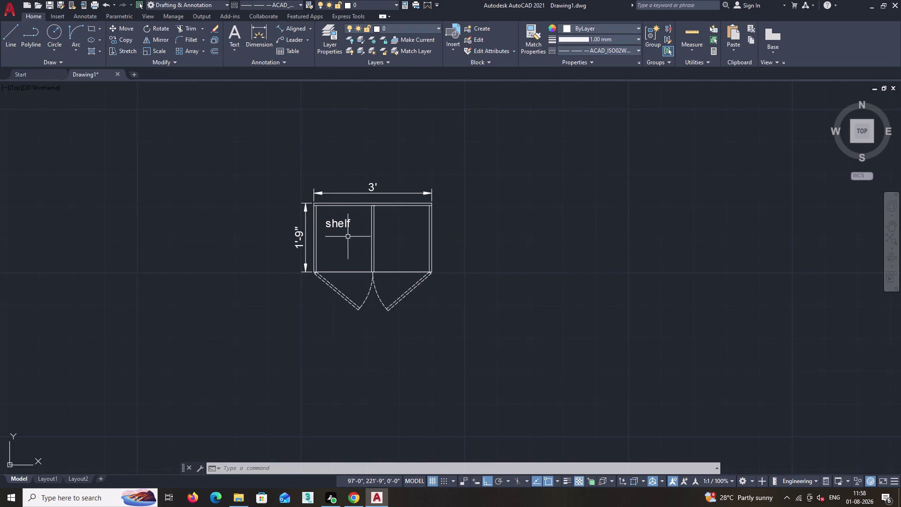
Move the shelf label lower in the left compartment with Ortho off.
click(337, 222)
text(m)
key(space)
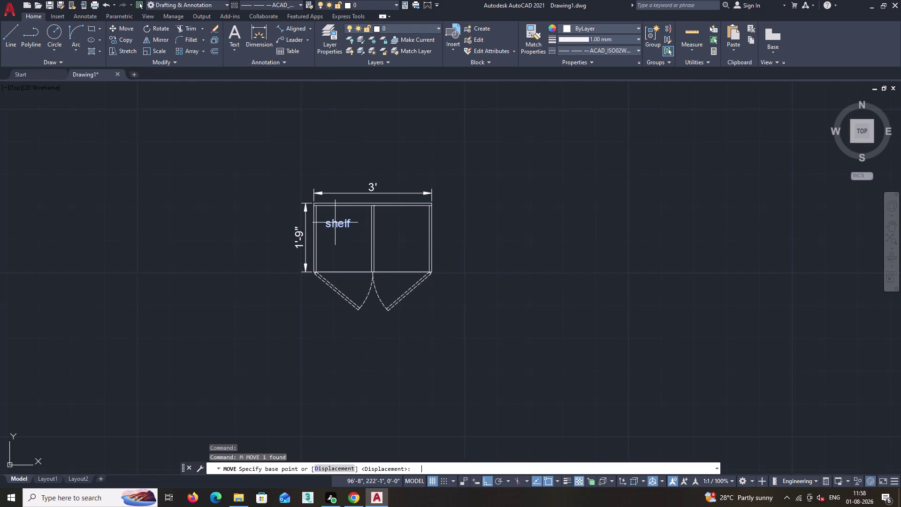
scroll(up, 3)
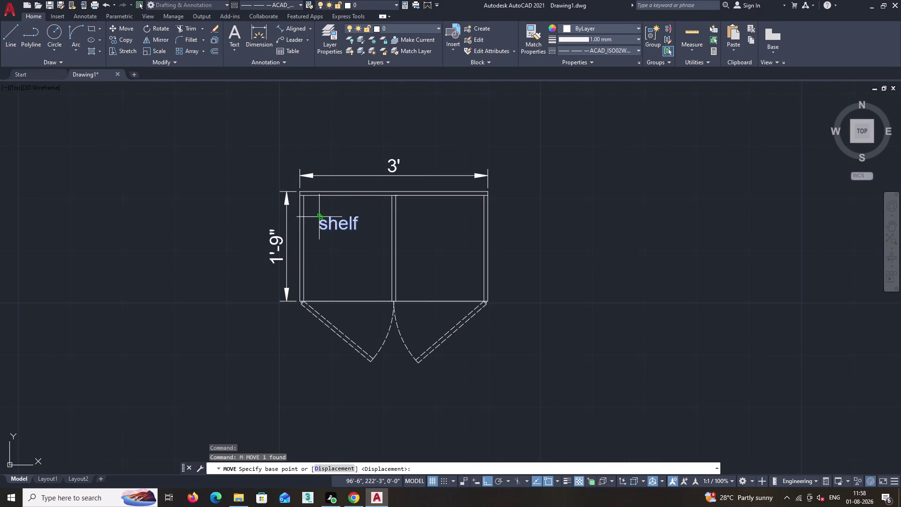
click(319, 216)
key(F8)
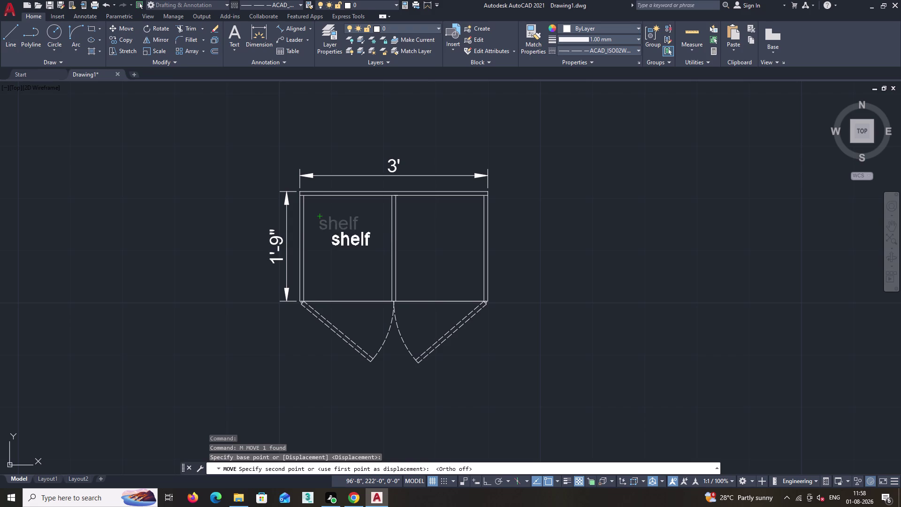
click(331, 237)
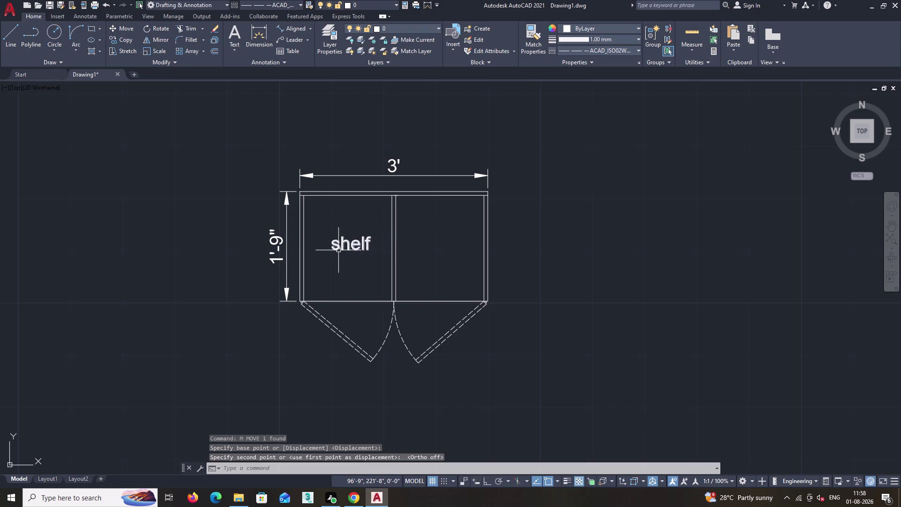
Copy the shelf label to a spot below the plan.
click(337, 248)
key(c)
key(o)
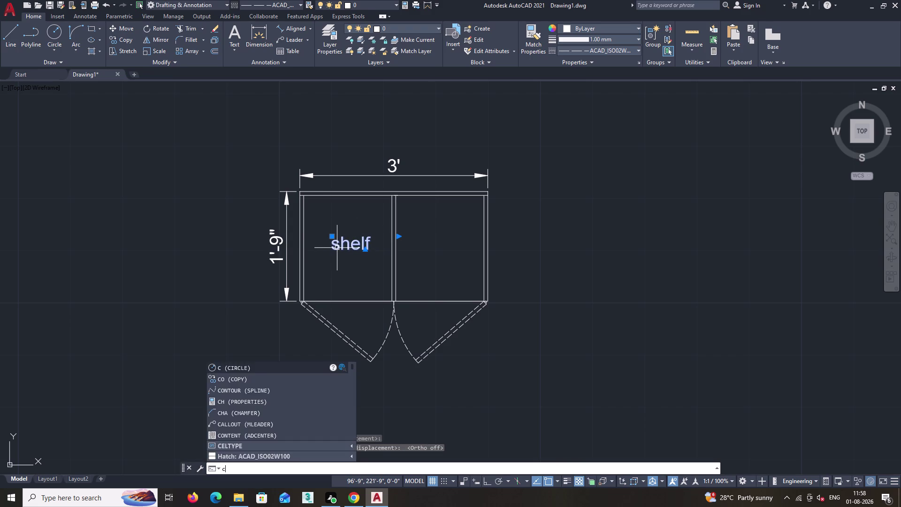
key(Return)
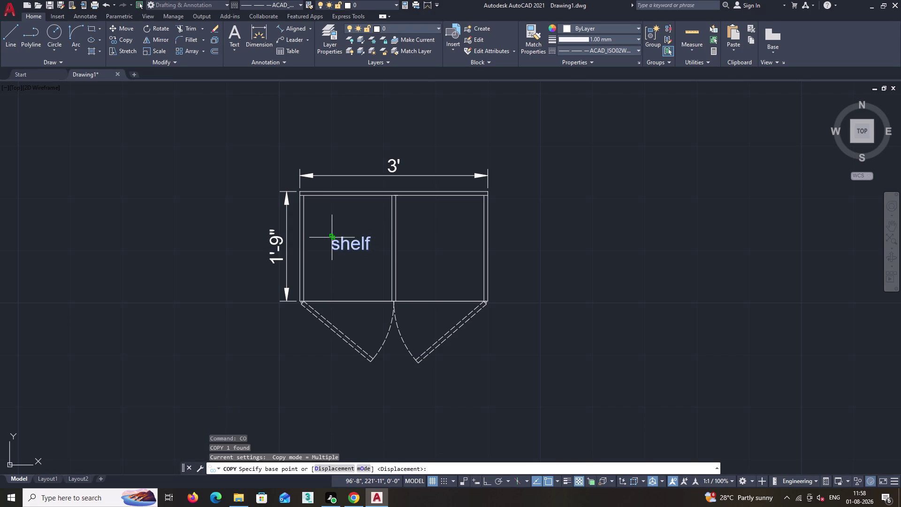
click(331, 236)
click(373, 388)
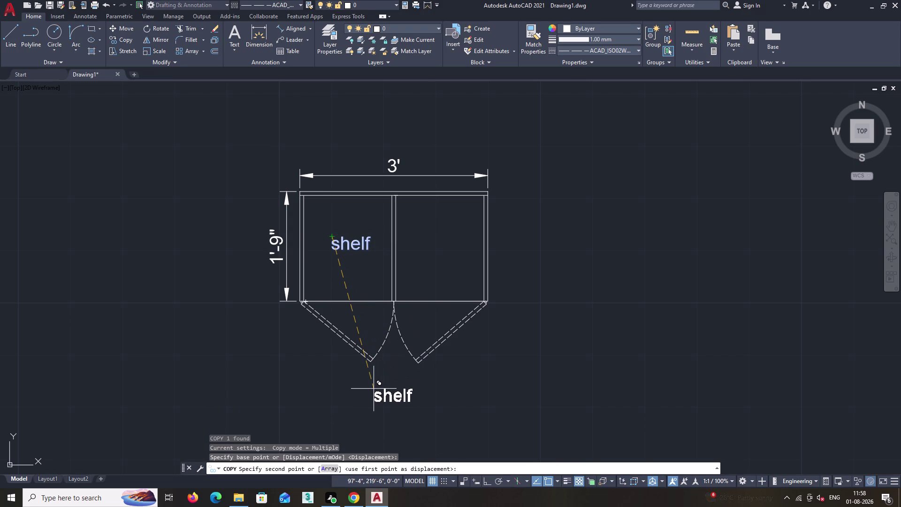
key(space)
Open the copied label for editing and delete its old shelf wording.
double_click(396, 397)
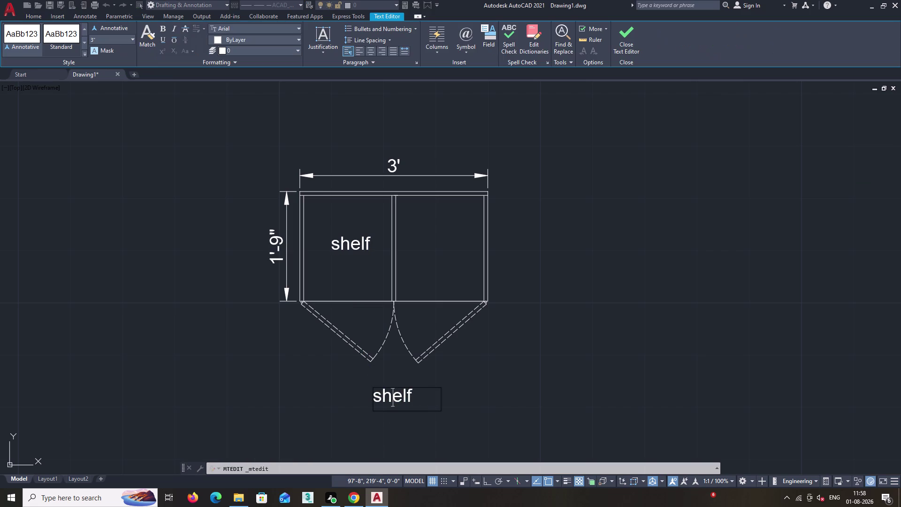
click(423, 396)
key(BackSpace)
key(BackSpace)
key(BackSpace)
key(BackSpace)
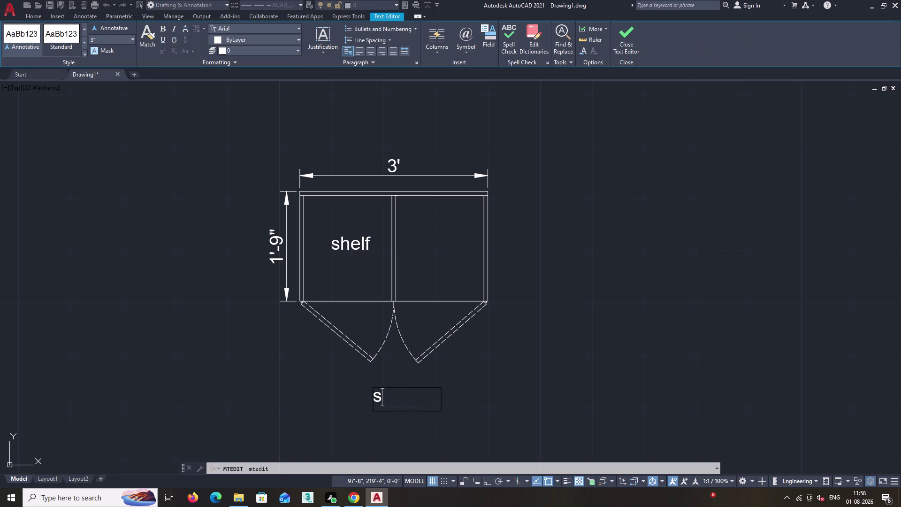
key(BackSpace)
Enter 'wardrobe plan' with a line break and finish editing the label.
text(wa)
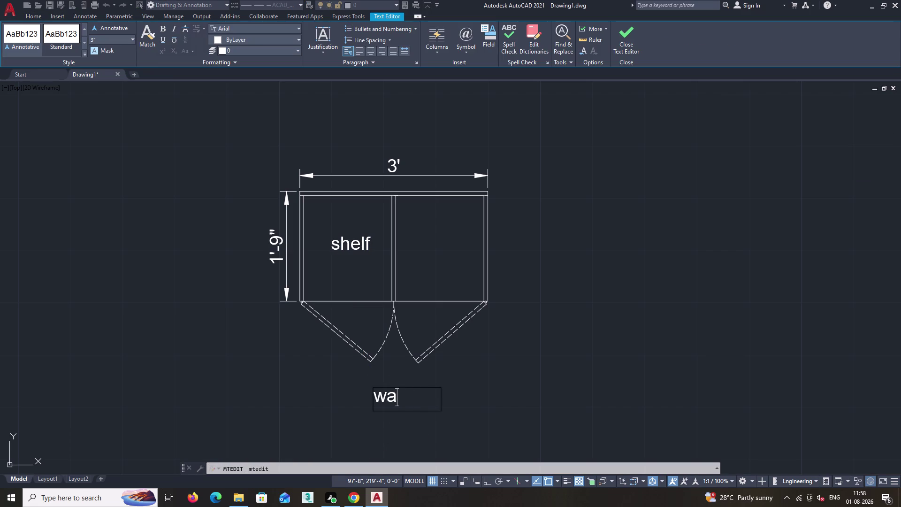
text(rdro)
text(be)
key(space)
text(p)
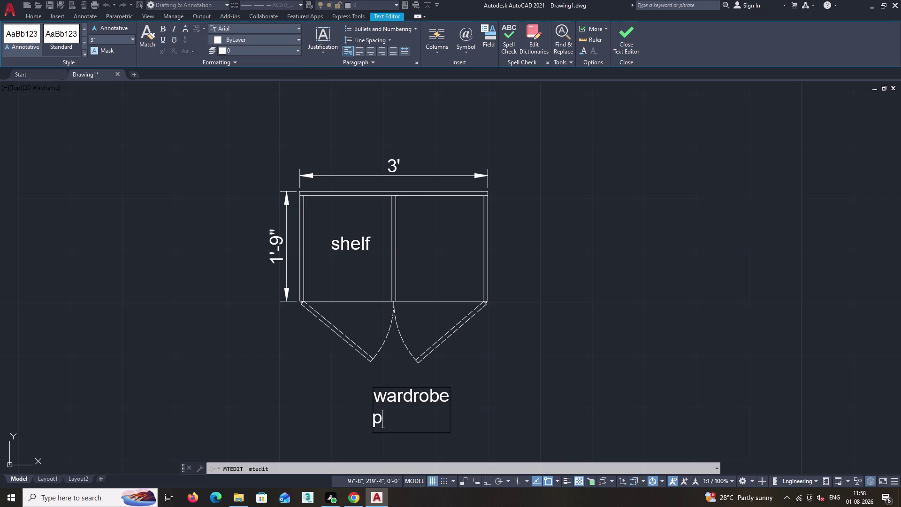
text(lan)
key(Return)
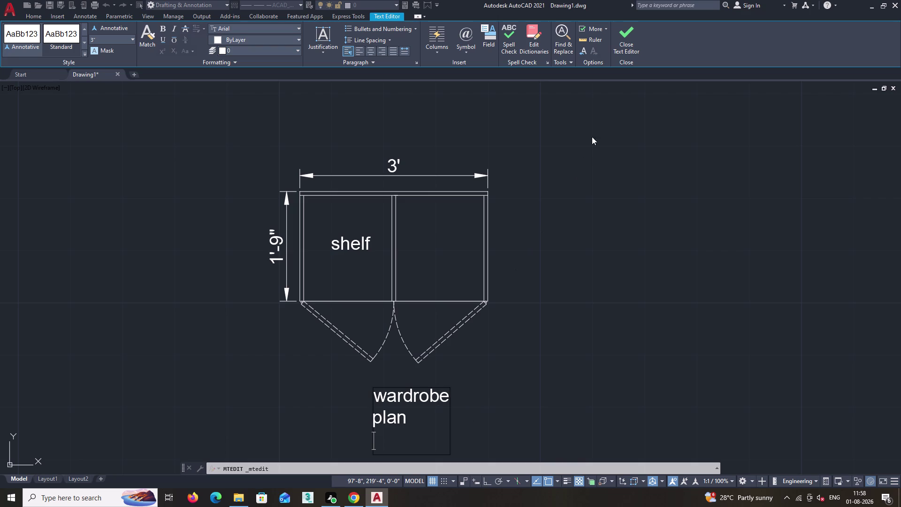
click(637, 29)
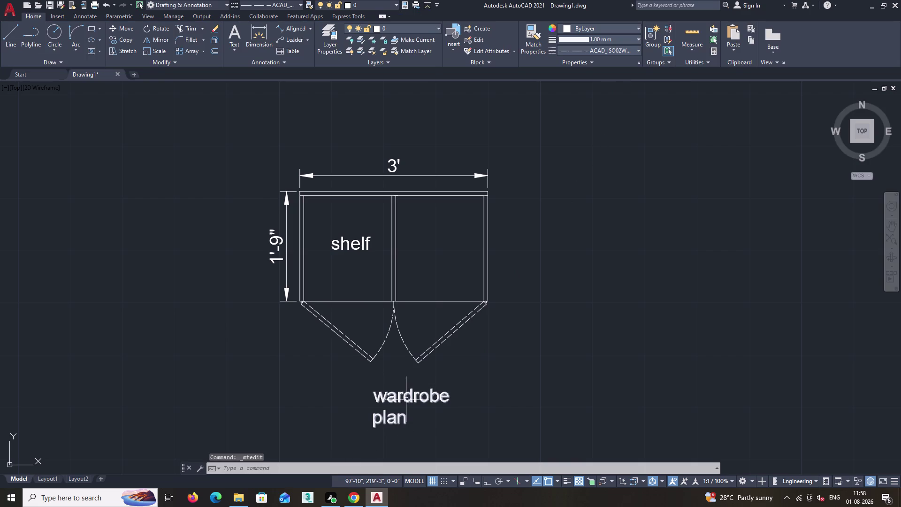
Widen the wardrobe plan label's text box so the title fits on one line.
click(407, 396)
drag(442, 388, 459, 388)
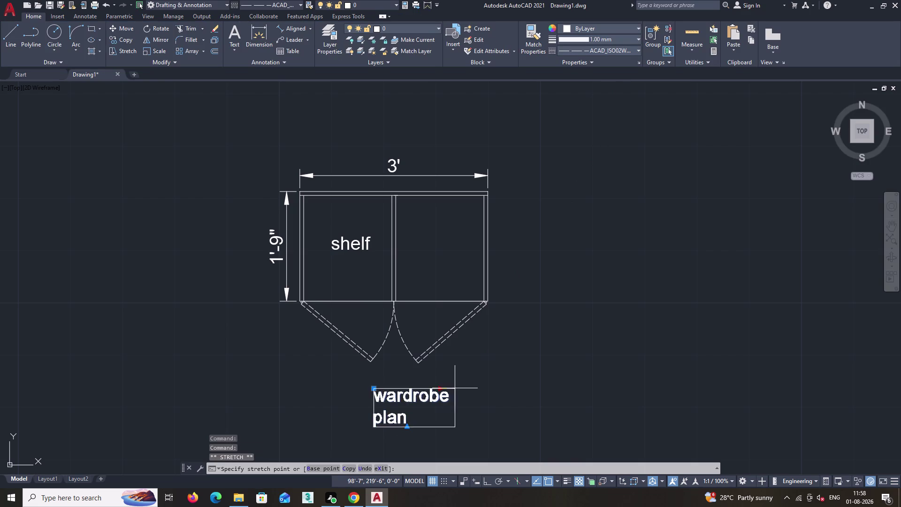
drag(459, 388, 545, 384)
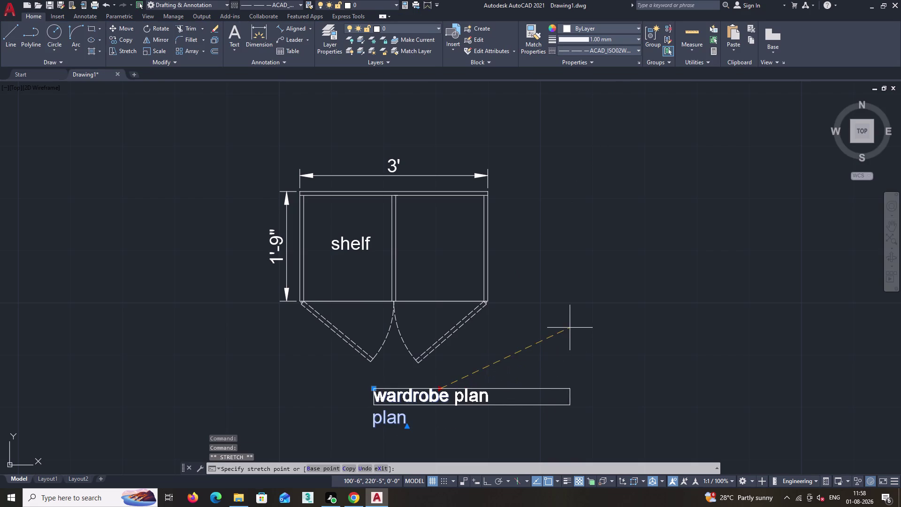
click(562, 356)
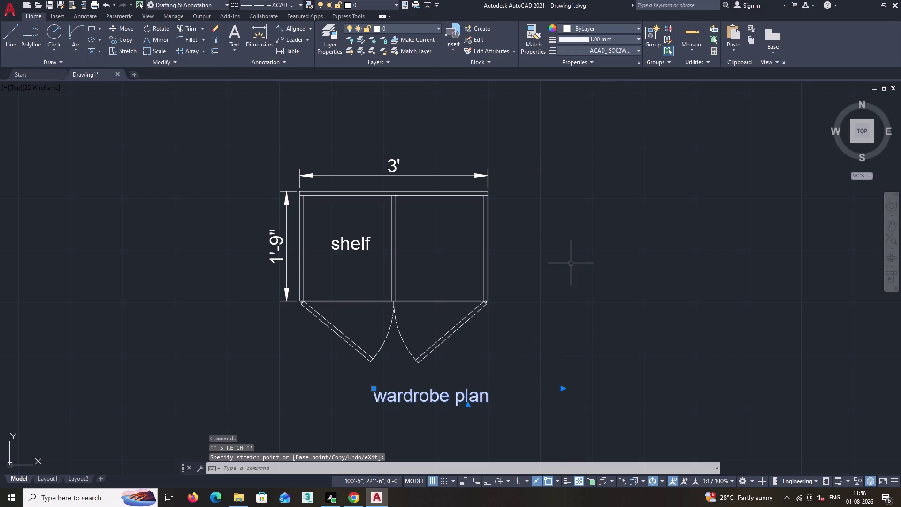
key(Escape)
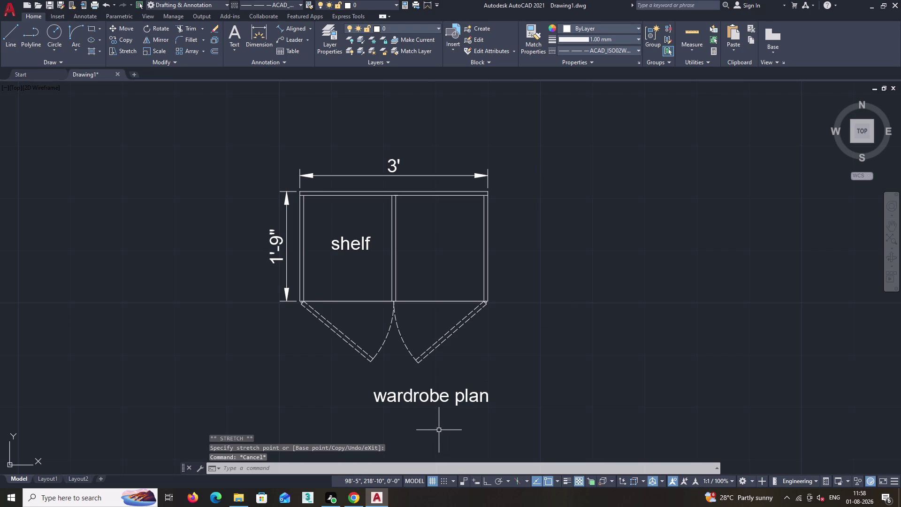
key(n)
key(Escape)
Move the title with MOVE so it sits centred beneath the plan.
text(m)
key(space)
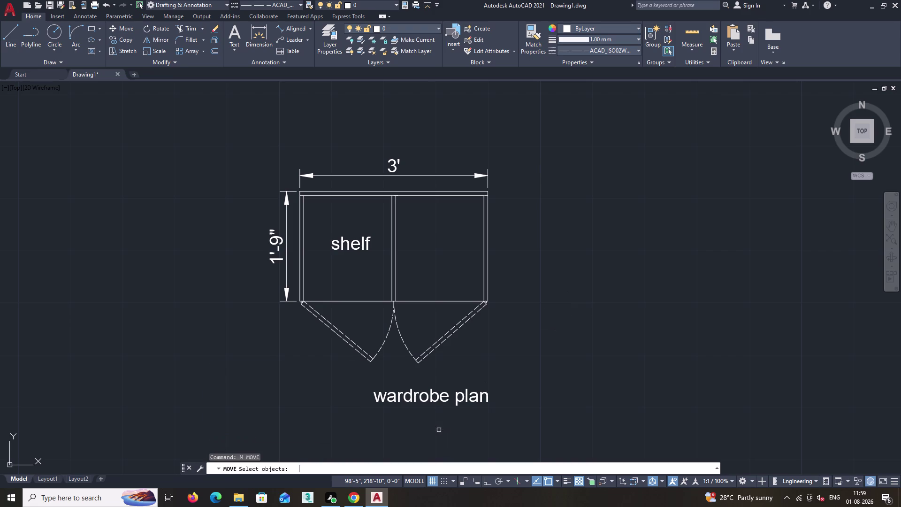
click(417, 391)
key(space)
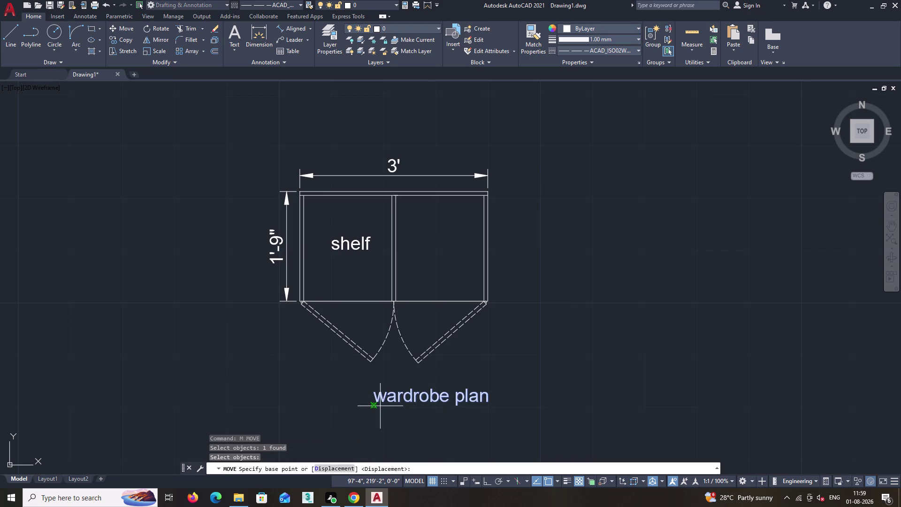
click(374, 405)
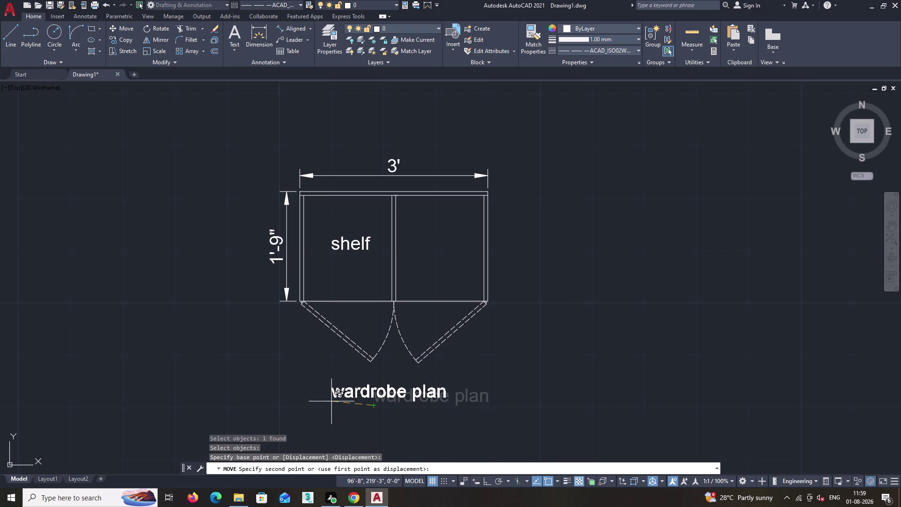
click(333, 396)
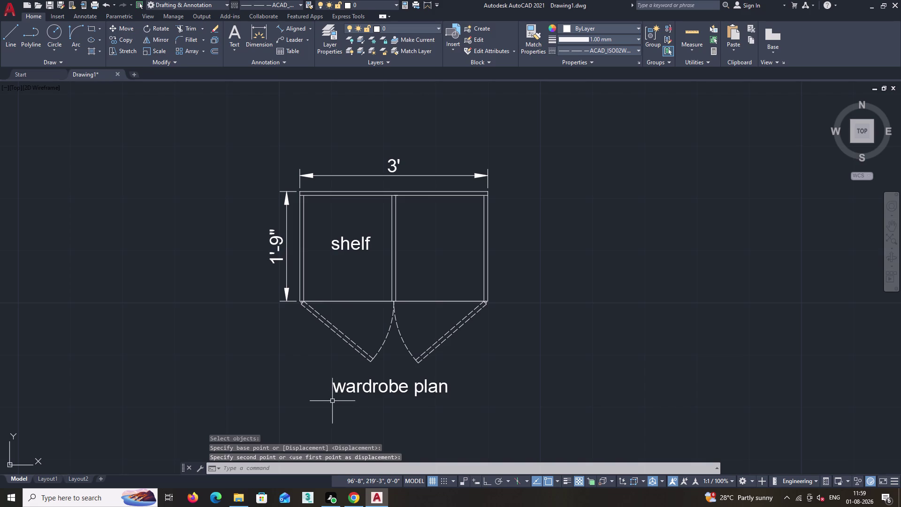
key(Escape)
scroll(down, 3)
middle_drag(474, 384, 409, 355)
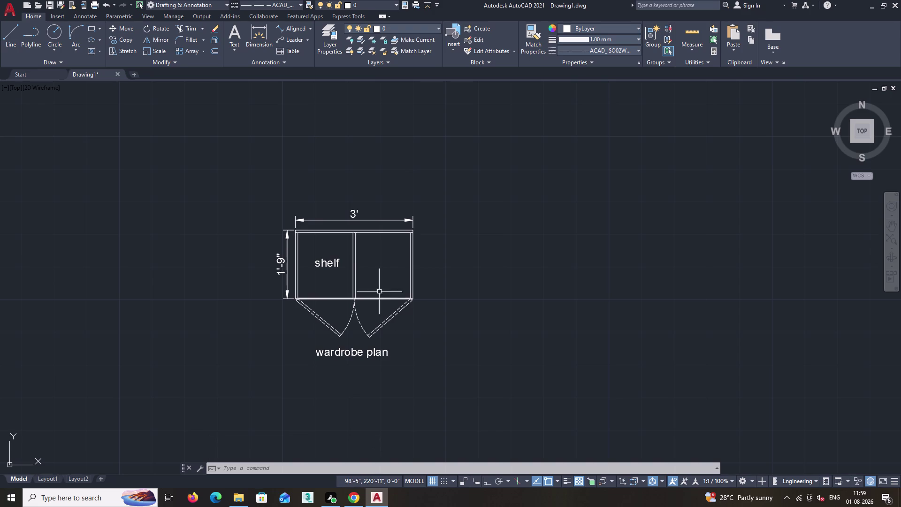
scroll(down, 3)
Cancel an unfinished rectangle above the plan and set the linetype to ByLayer.
middle_drag(319, 196, 300, 282)
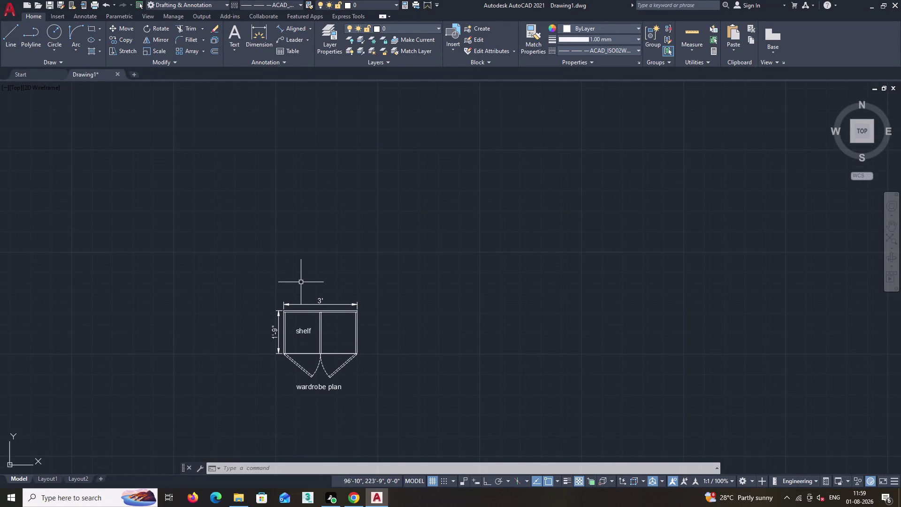
text(re)
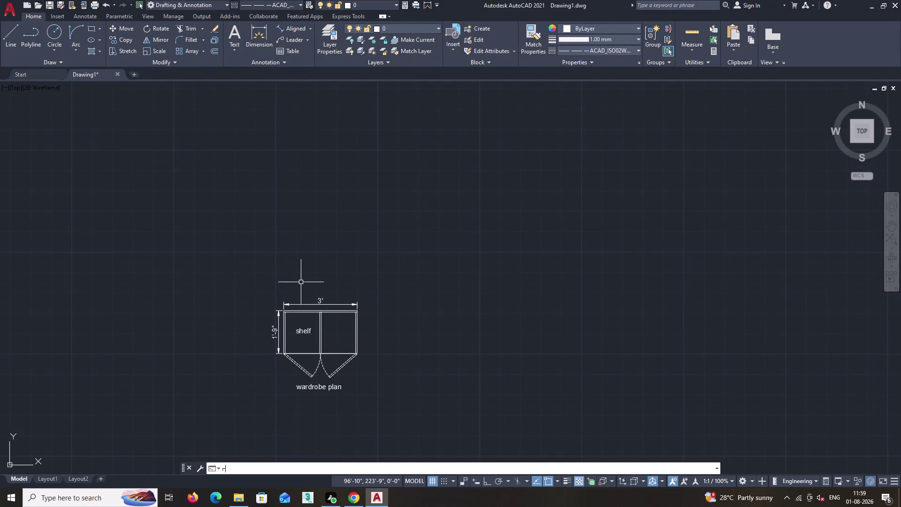
text(c)
key(Return)
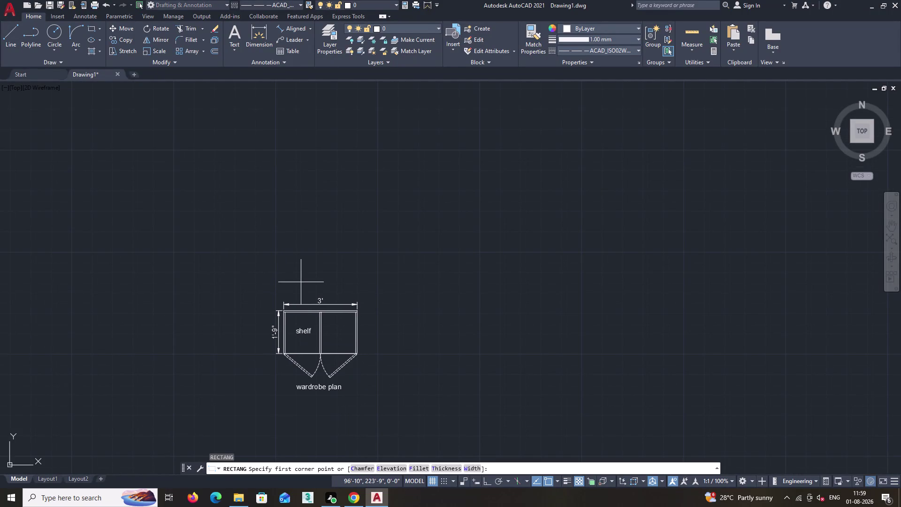
scroll(up, 3)
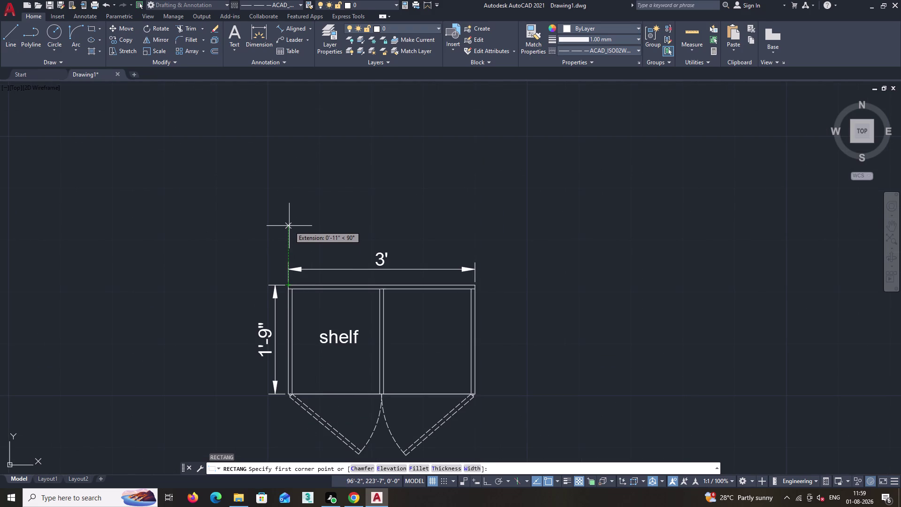
click(288, 200)
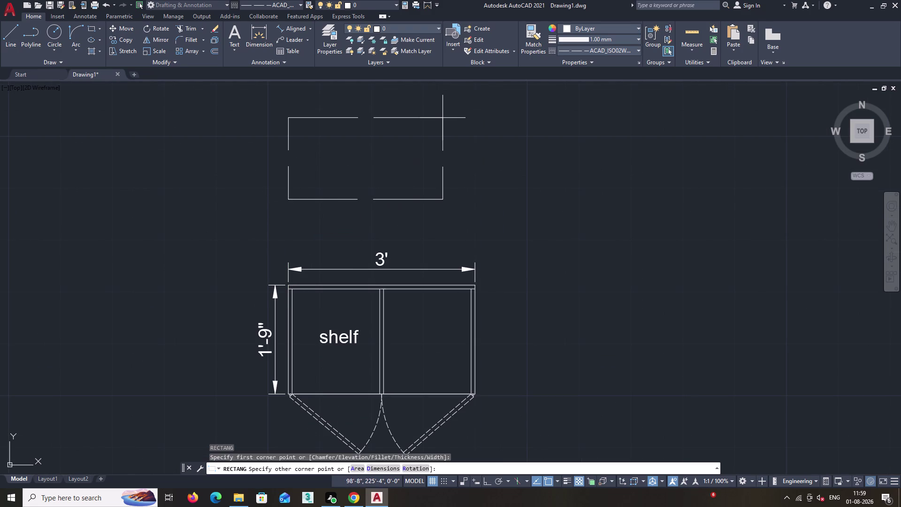
key(Escape)
click(637, 48)
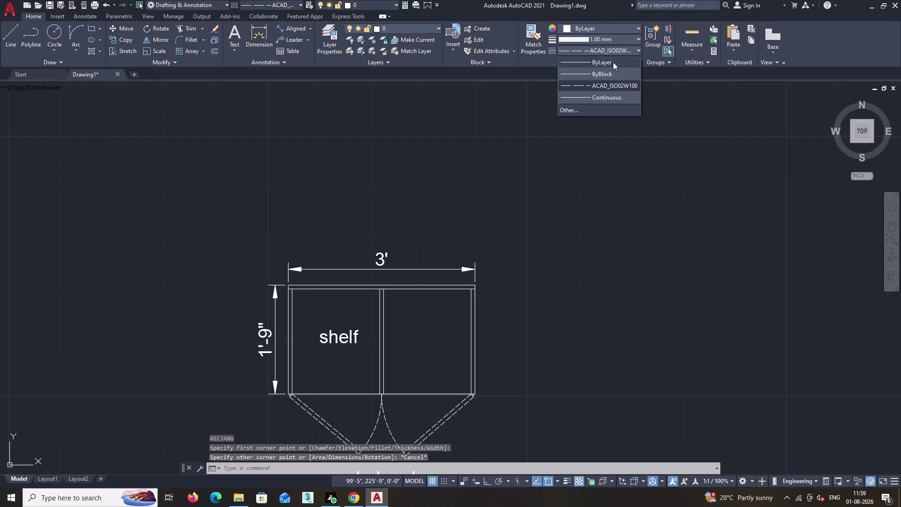
click(595, 62)
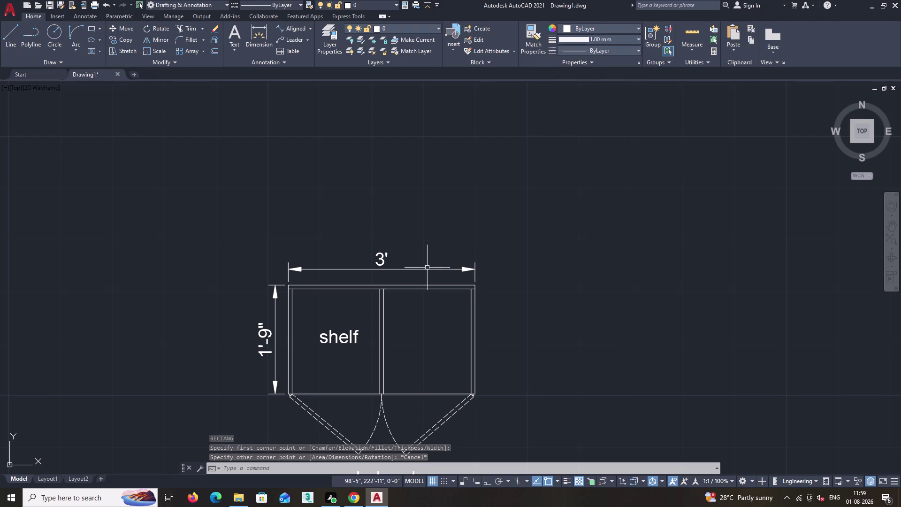
Delete the plan's 3' width and 1'-9" depth dimensions.
click(421, 271)
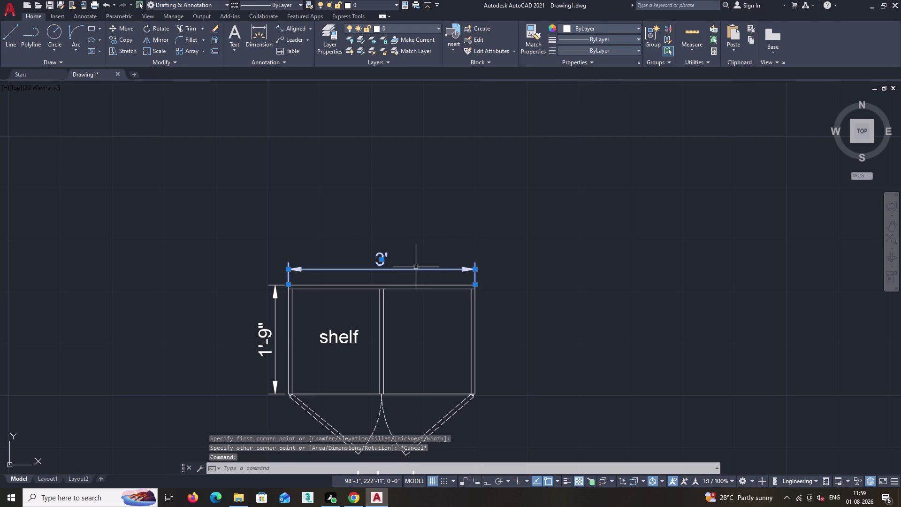
key(Delete)
click(272, 320)
click(276, 322)
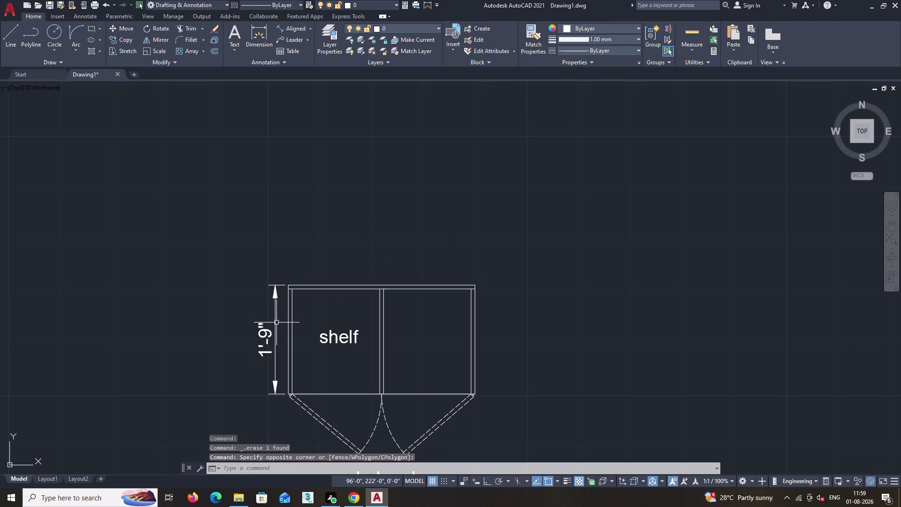
click(275, 322)
key(Delete)
Open the ISO-25 dimension style for modification with the D command.
key(d)
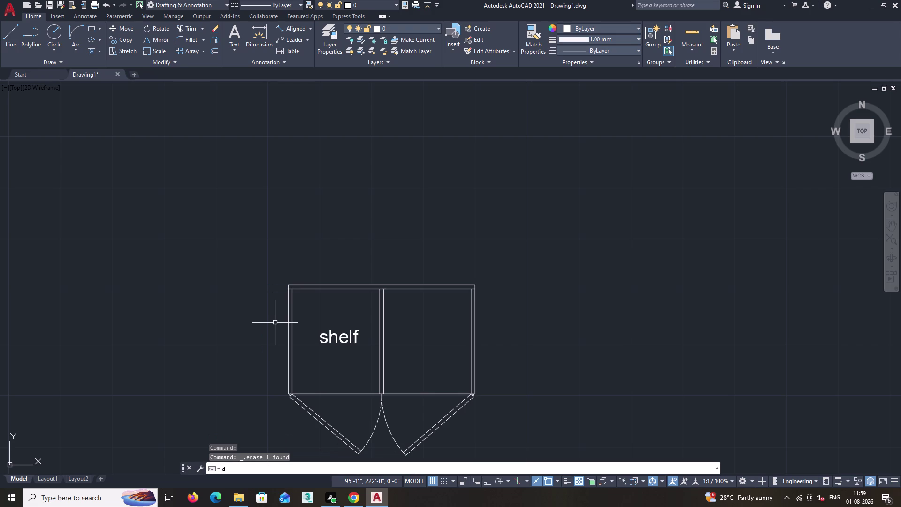
key(Return)
click(551, 230)
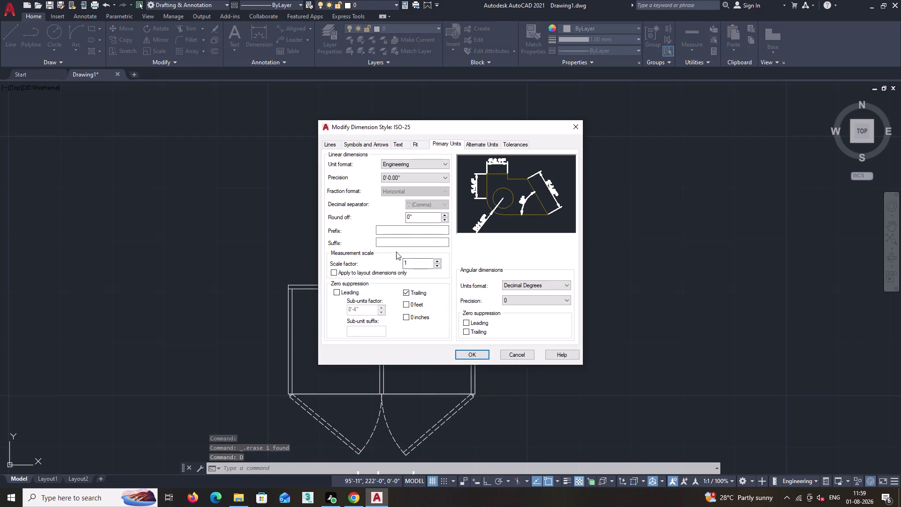
Set the ISO-25 dimension text height to 1.5.
click(395, 145)
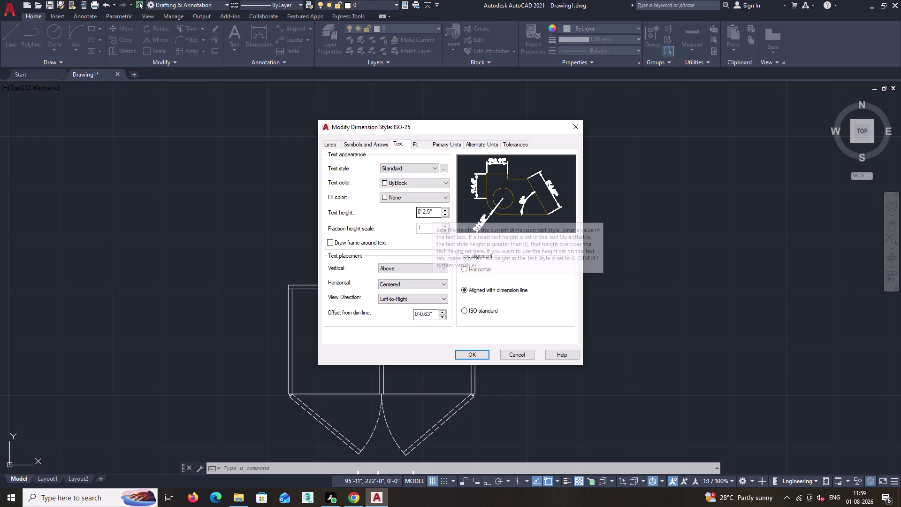
click(436, 212)
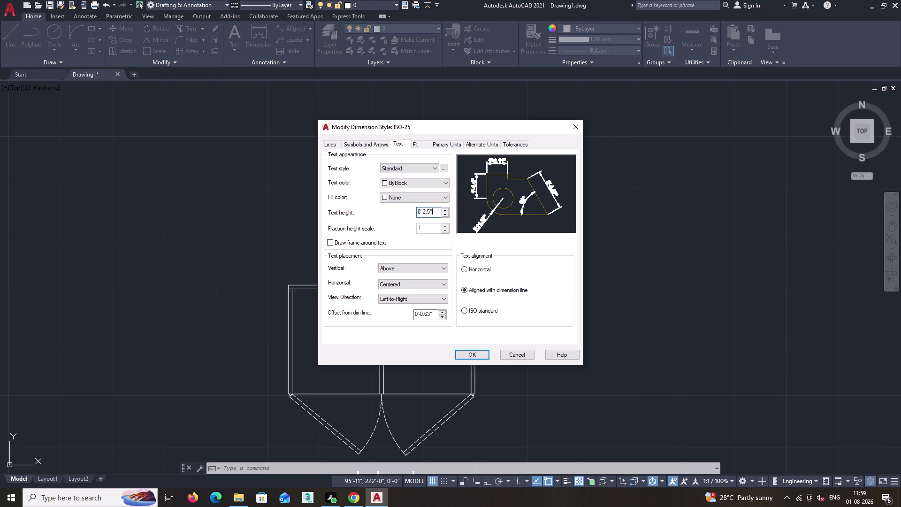
key(BackSpace)
key(BackSpace)
key(BackSpace)
text(1.5)
key(shift+quotedbl)
Set the arrow size to 1.5" and confirm the style changes.
click(373, 146)
click(352, 237)
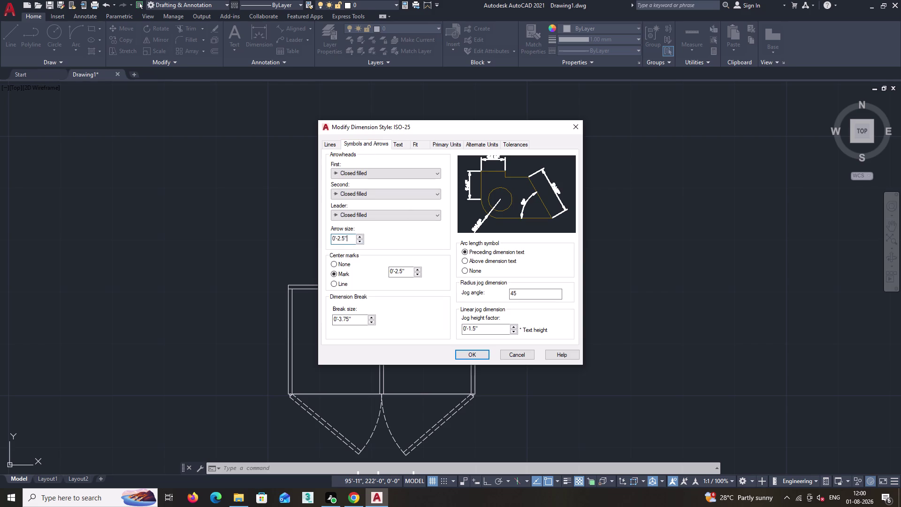
key(BackSpace)
key(BackSpace)
key(BackSpace)
text(1.5")
click(469, 353)
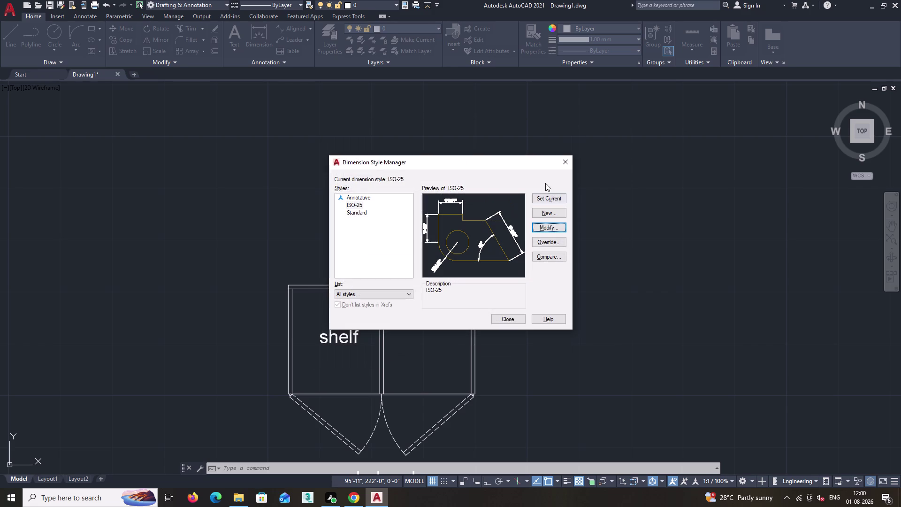
Close the Dimension Style Manager.
click(550, 194)
click(511, 317)
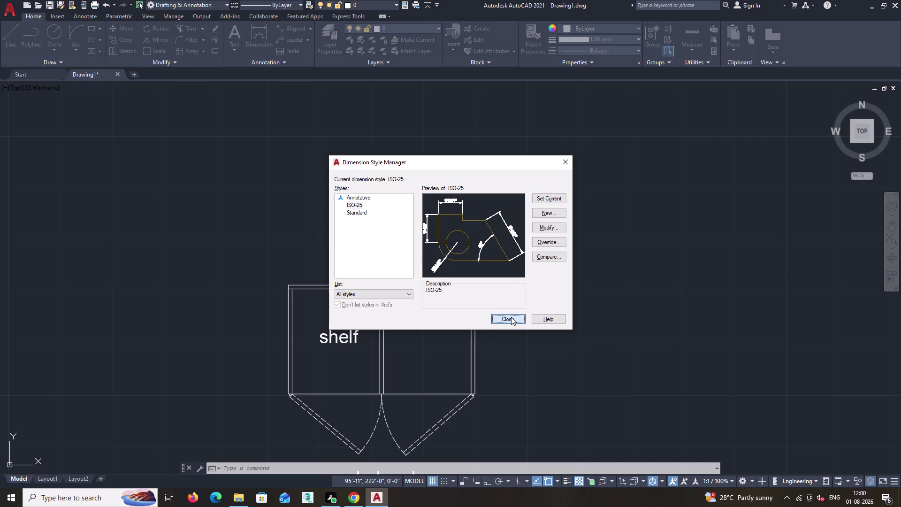
click(295, 29)
click(309, 27)
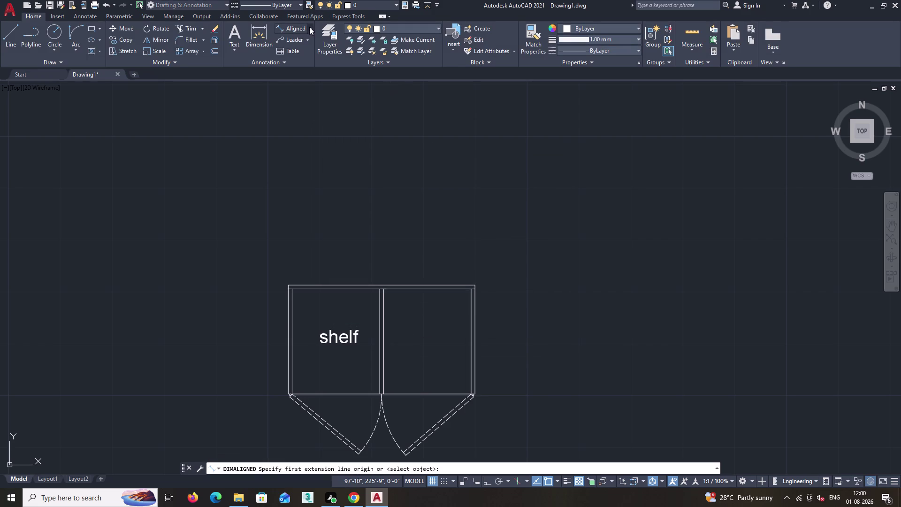
Add linear dimensions to the plan's top edge (3') and left side (1'-9").
click(309, 41)
key(space)
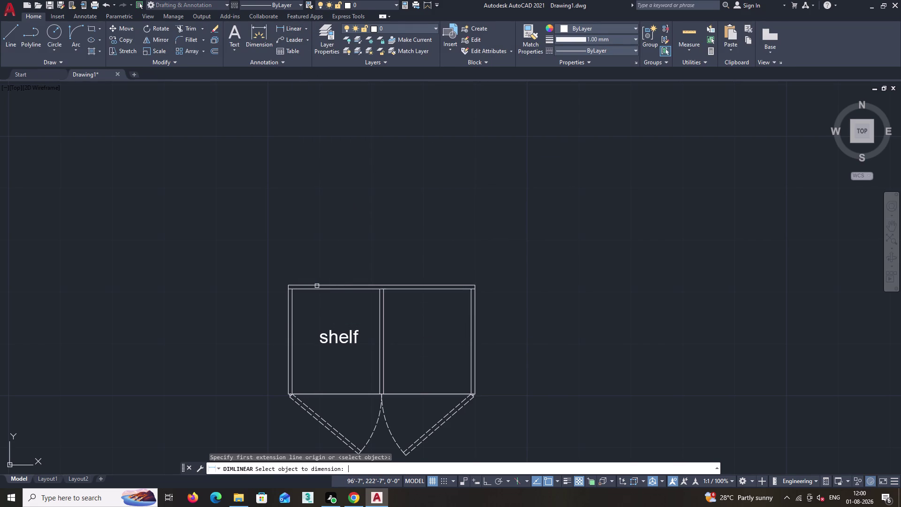
click(345, 284)
click(348, 268)
key(space)
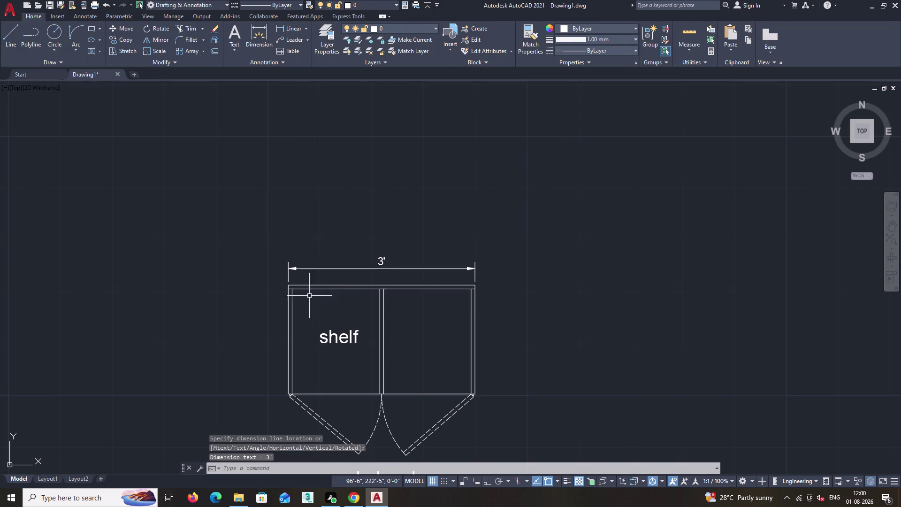
key(space)
click(288, 314)
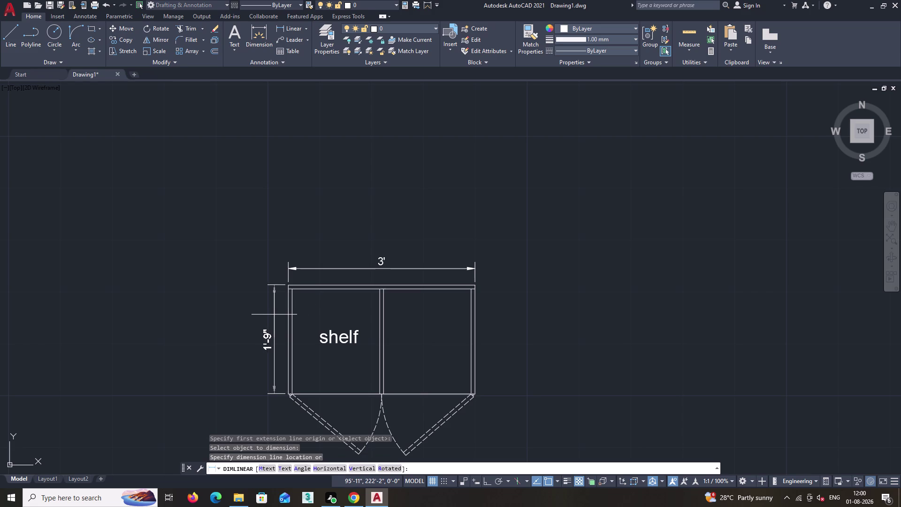
click(273, 314)
key(space)
scroll(down, 3)
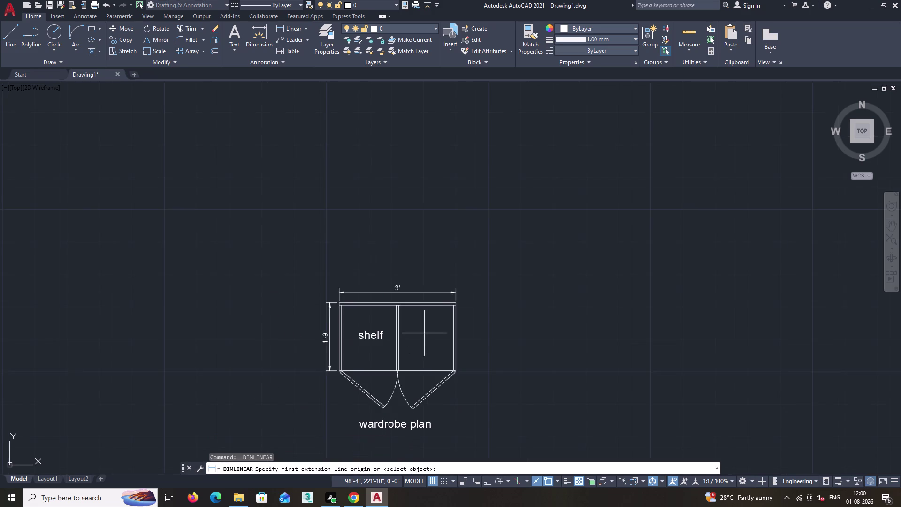
middle_drag(424, 333, 363, 314)
key(Escape)
scroll(up, 3)
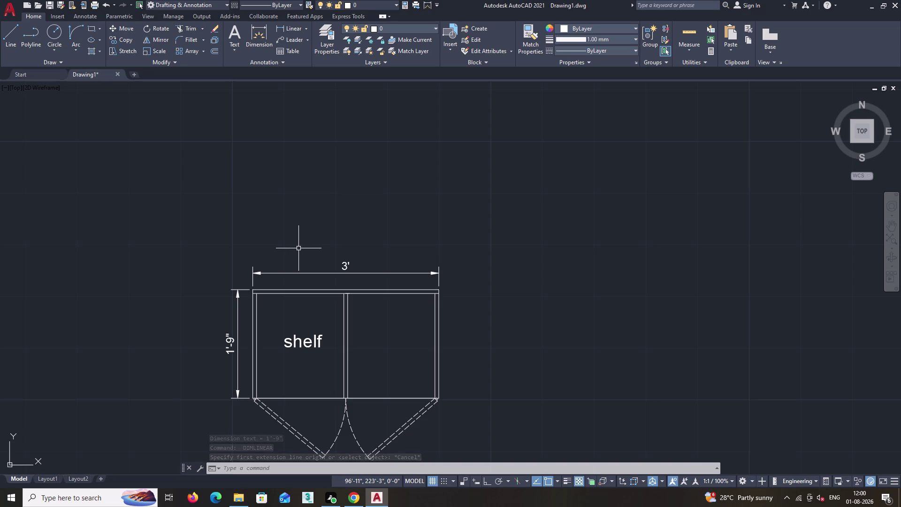
Start a rectangle at the plan's top-left corner using the Dimensions option.
text(rec)
key(space)
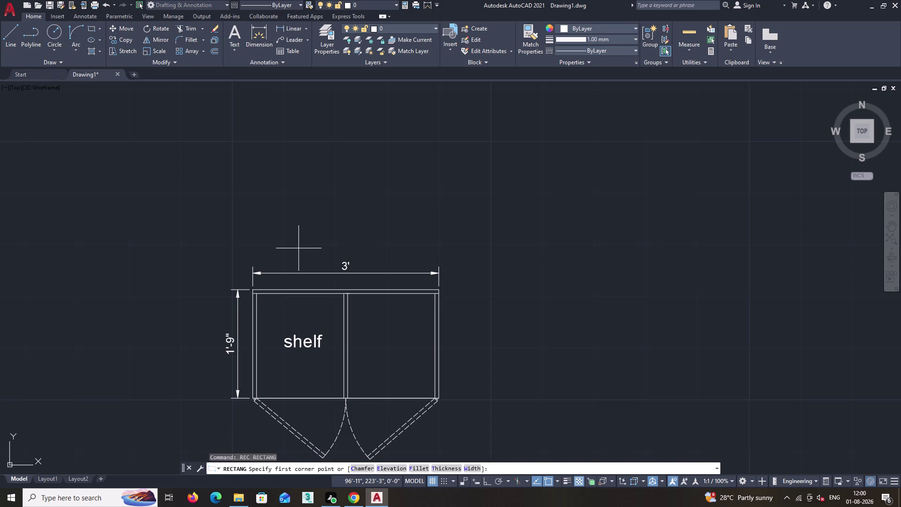
scroll(up, 3)
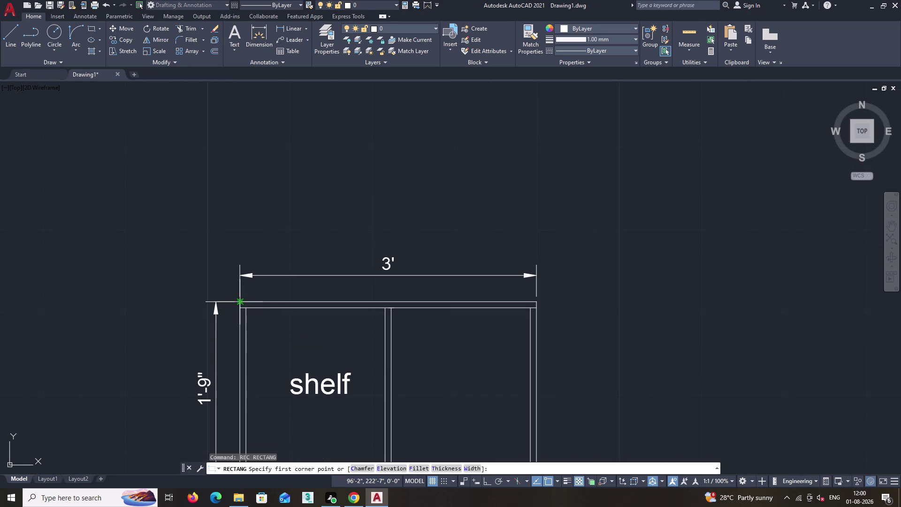
click(241, 209)
scroll(down, 3)
scroll(down, 3)
middle_drag(429, 120, 419, 262)
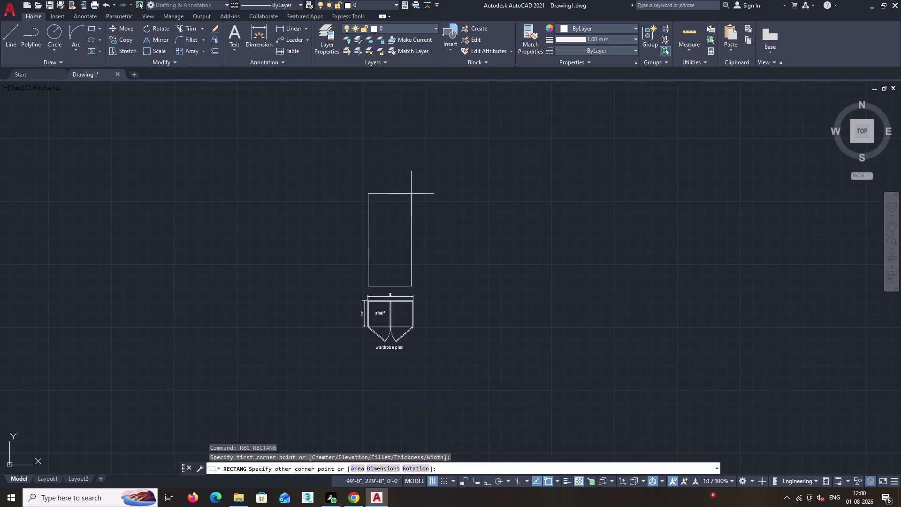
key(d)
key(Return)
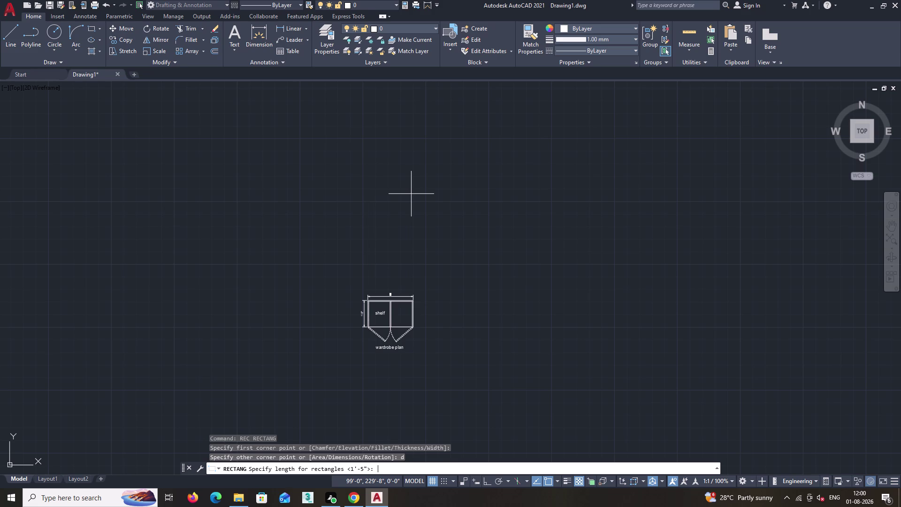
Make the rectangle 3' long by 6'-7" wide and place it above the plan.
key(3)
key(apostrophe)
key(Return)
key(6)
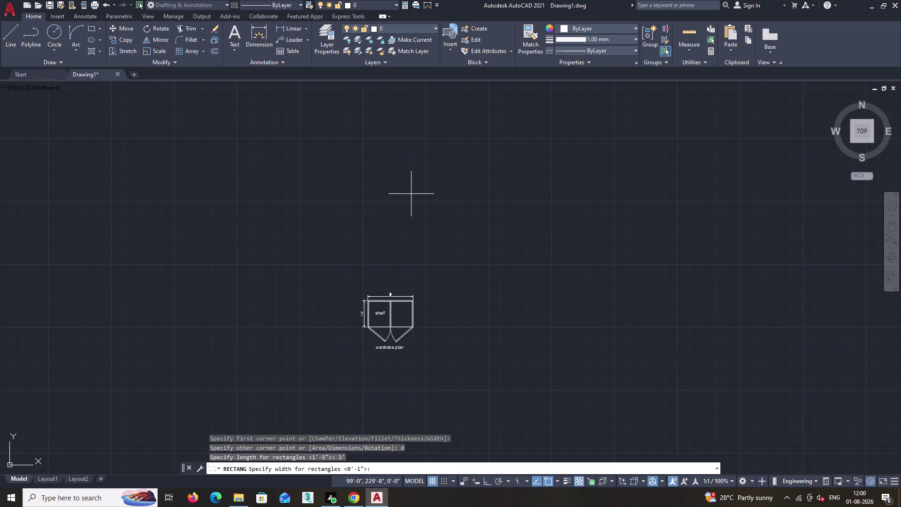
text('7")
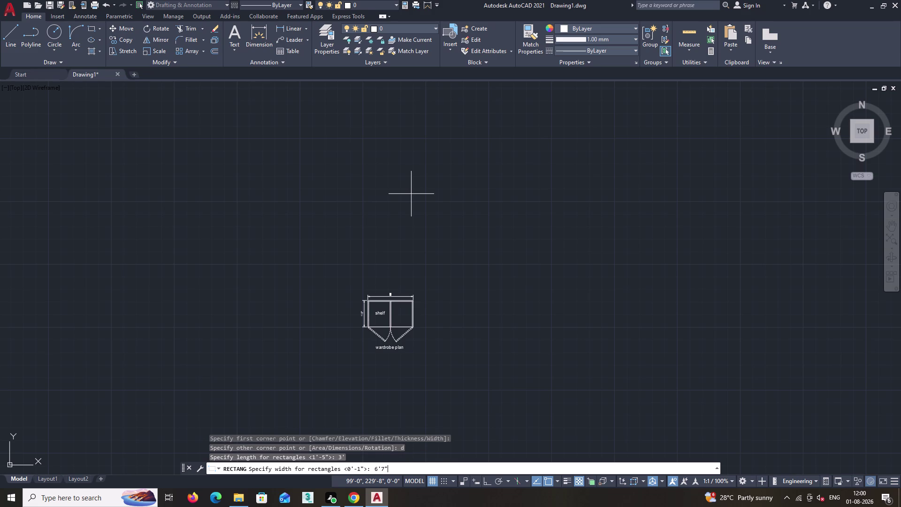
key(Return)
click(411, 193)
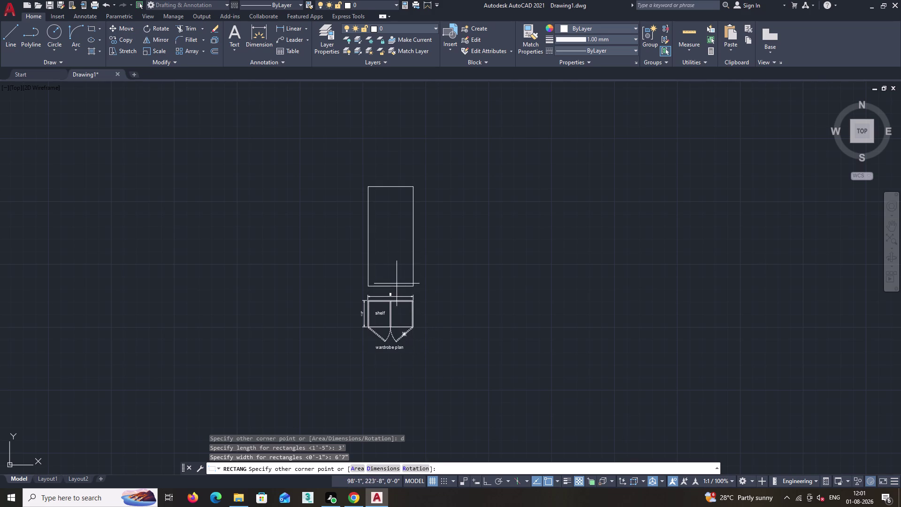
click(399, 239)
scroll(up, 3)
middle_drag(370, 292, 406, 332)
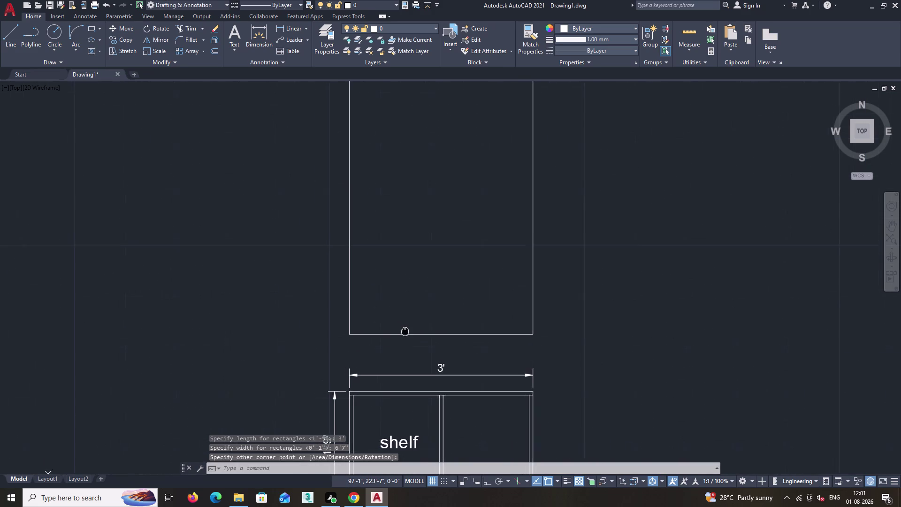
middle_drag(406, 332, 407, 334)
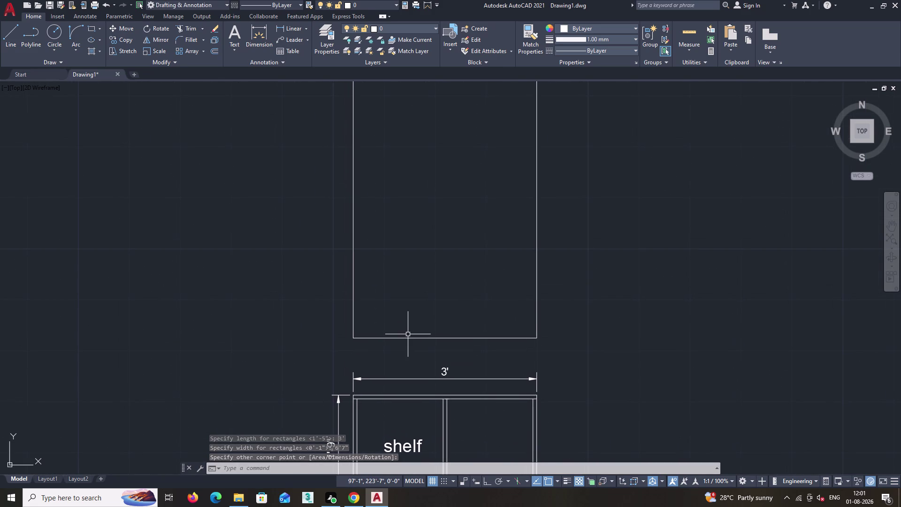
Cancel the offset and explode the elevation rectangle into separate lines.
key(o)
key(Return)
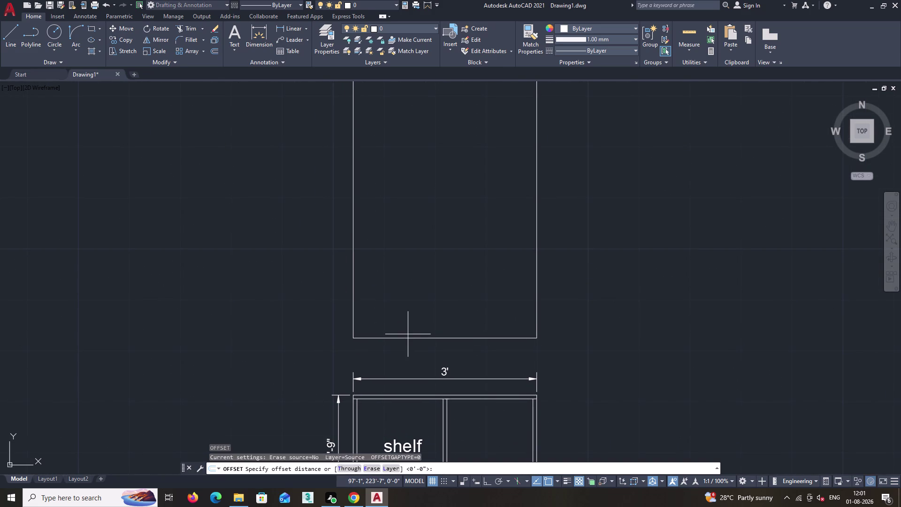
key(Escape)
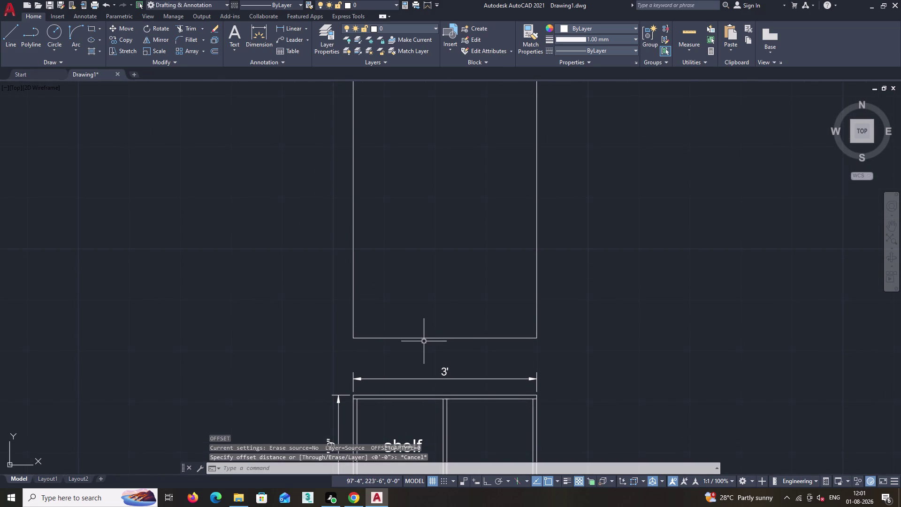
click(423, 338)
text(x)
key(space)
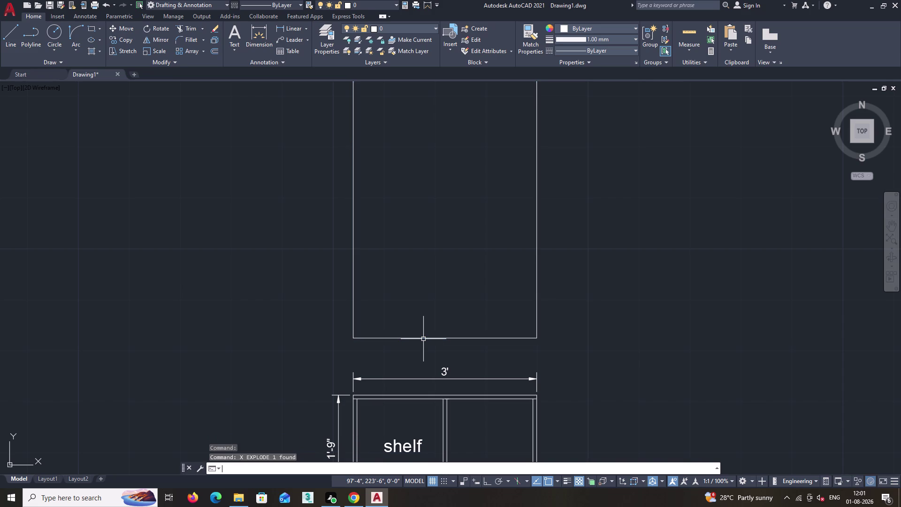
Offset the elevation's bottom line 9" upward to form the first shelf line.
key(o)
key(Return)
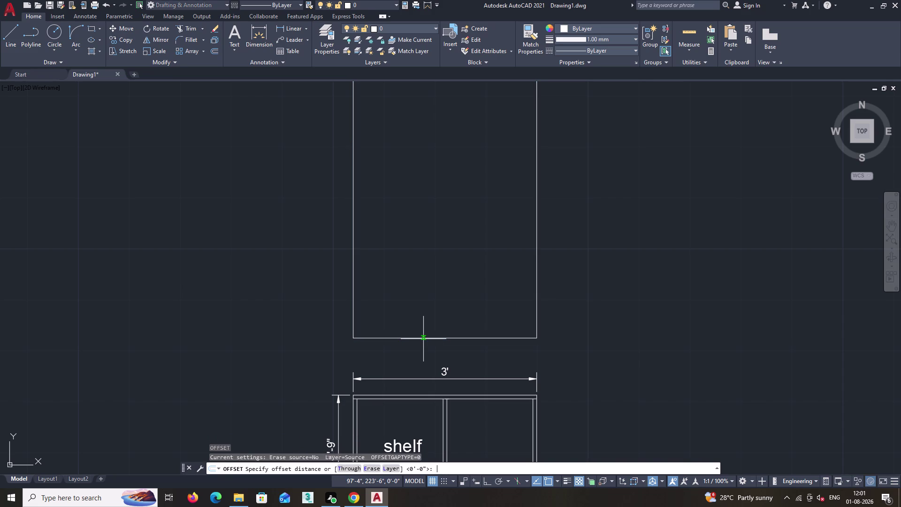
text(9")
key(Return)
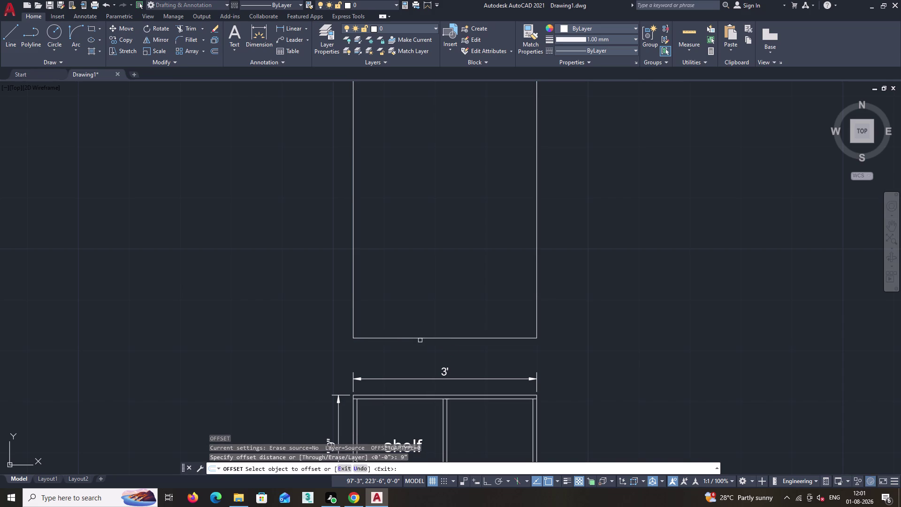
click(419, 339)
click(426, 287)
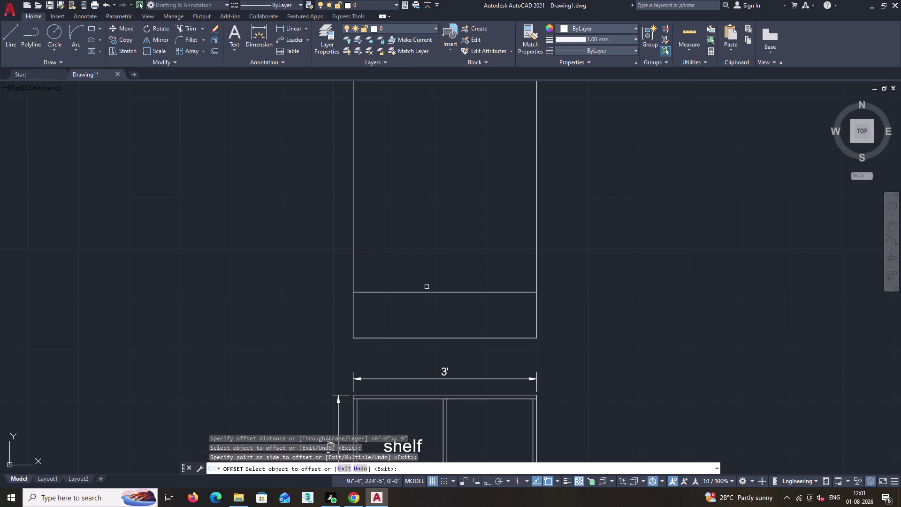
key(space)
Double the first shelf line with a 0.74" offset above it.
key(o)
key(Return)
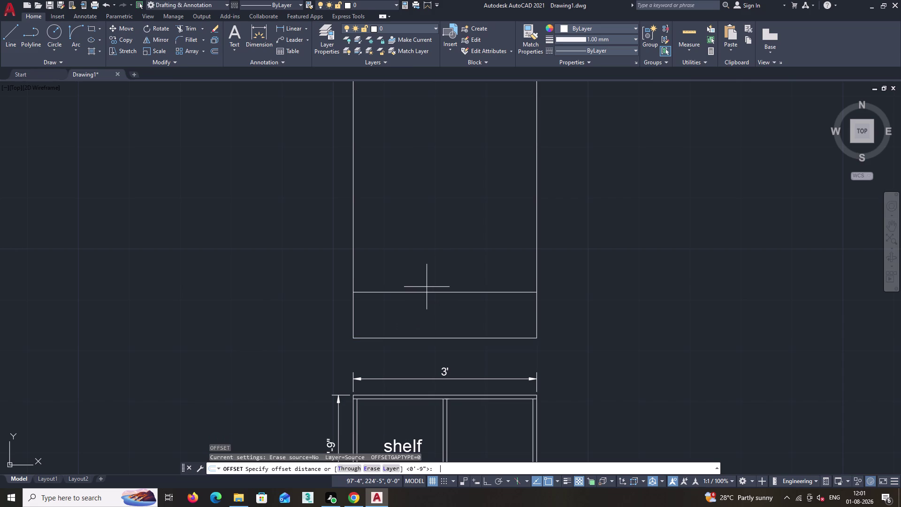
text(0)
text(.74)
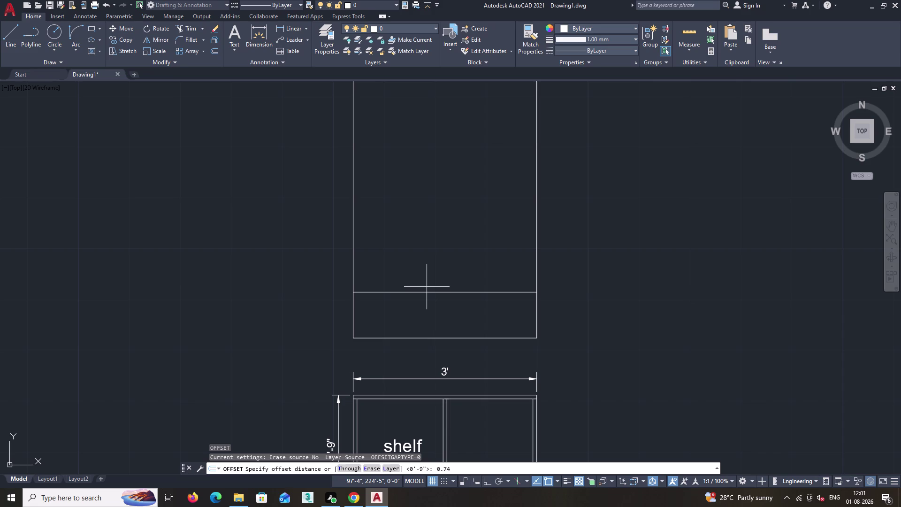
key(shift+quotedbl)
key(Return)
click(424, 293)
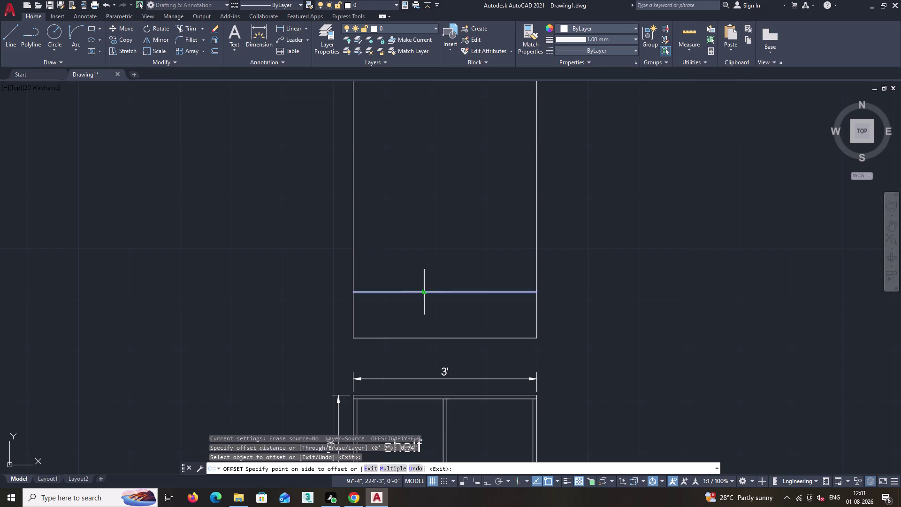
click(432, 276)
key(space)
Offset the first shelf's upper line 11" up for the second shelf.
text(o)
key(Return)
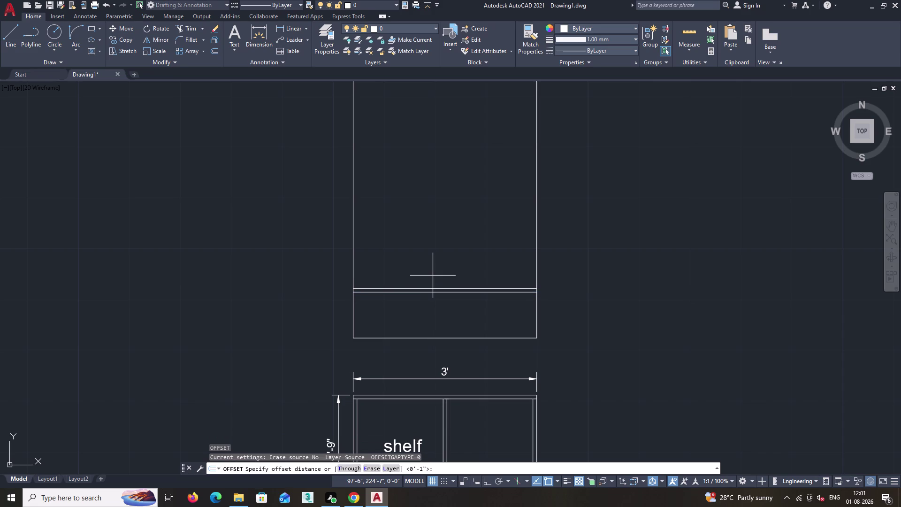
text(11")
key(Return)
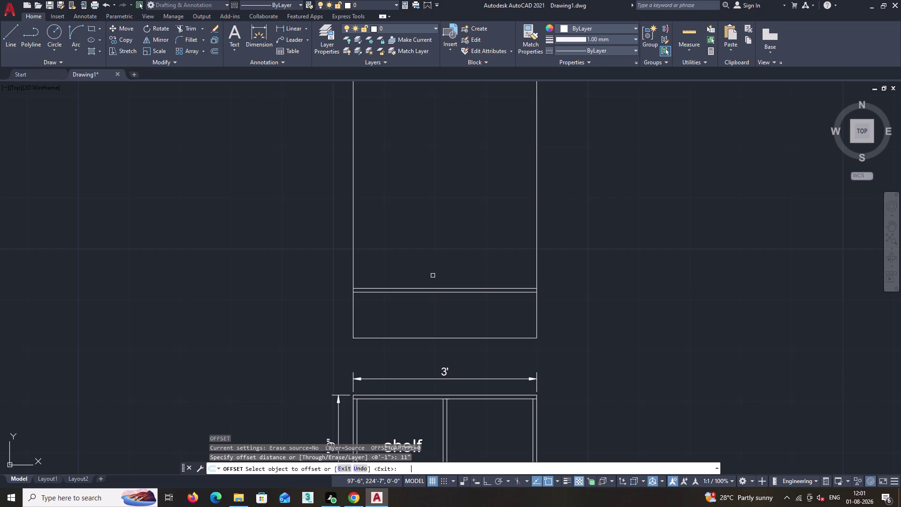
click(431, 287)
click(445, 247)
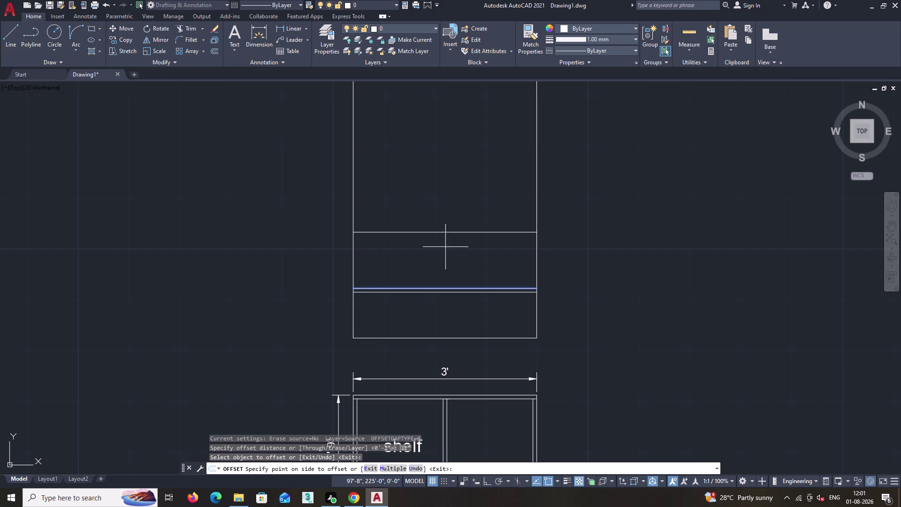
key(space)
Double the second shelf line with a 0.74" offset above it.
text(o)
key(Return)
text(0)
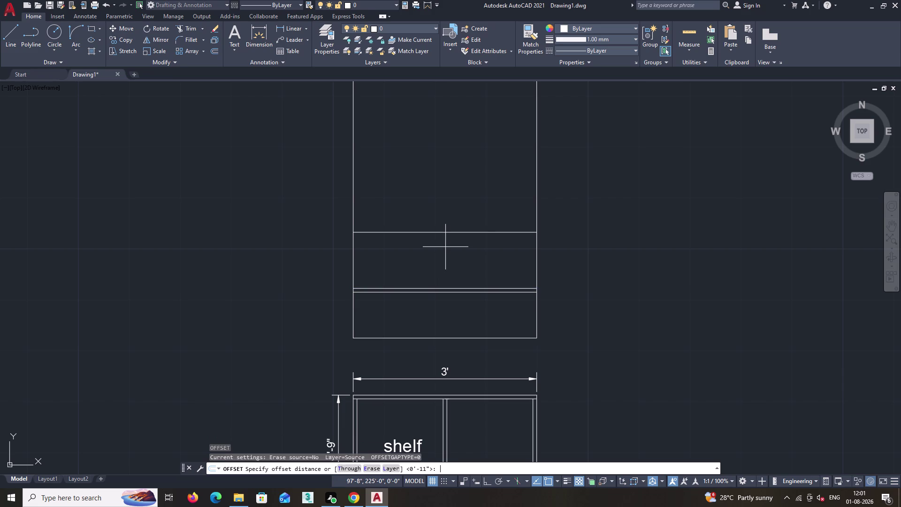
text(.74")
key(Return)
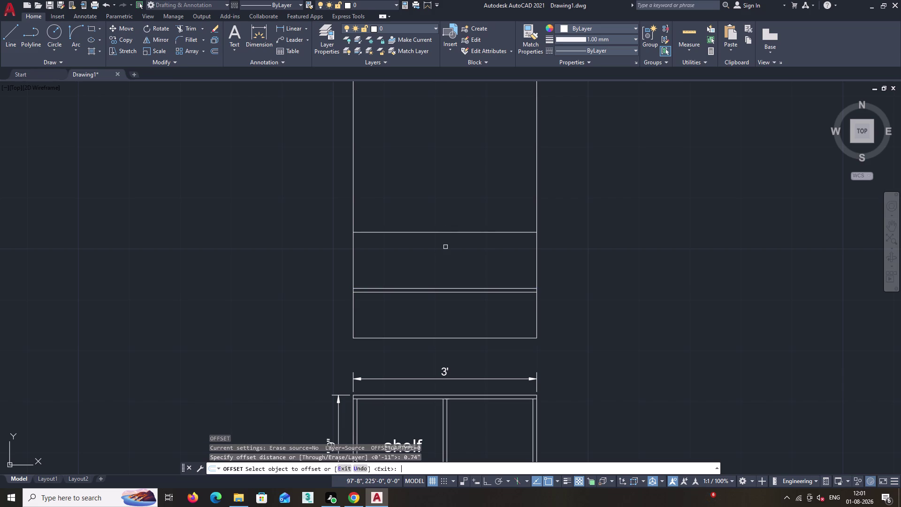
click(444, 231)
click(453, 202)
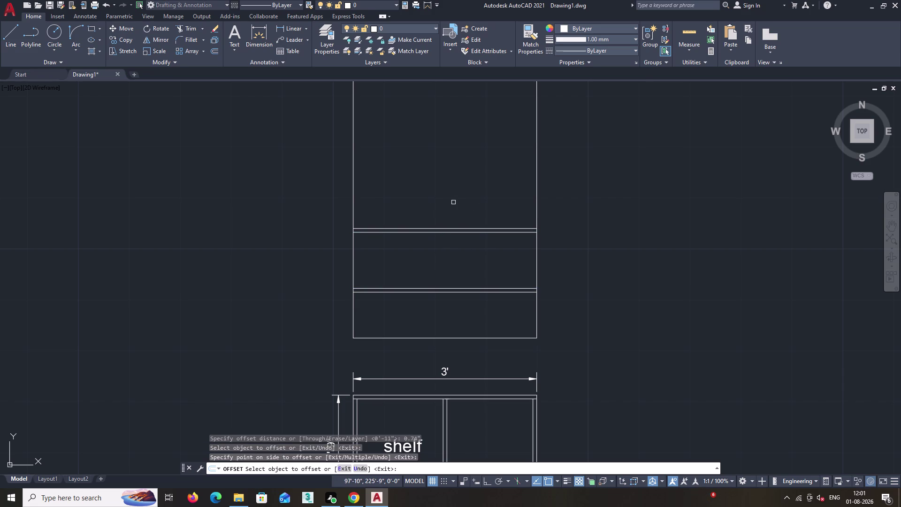
key(space)
Offset the second shelf's upper line 11" up for the third shelf.
text(o)
key(Return)
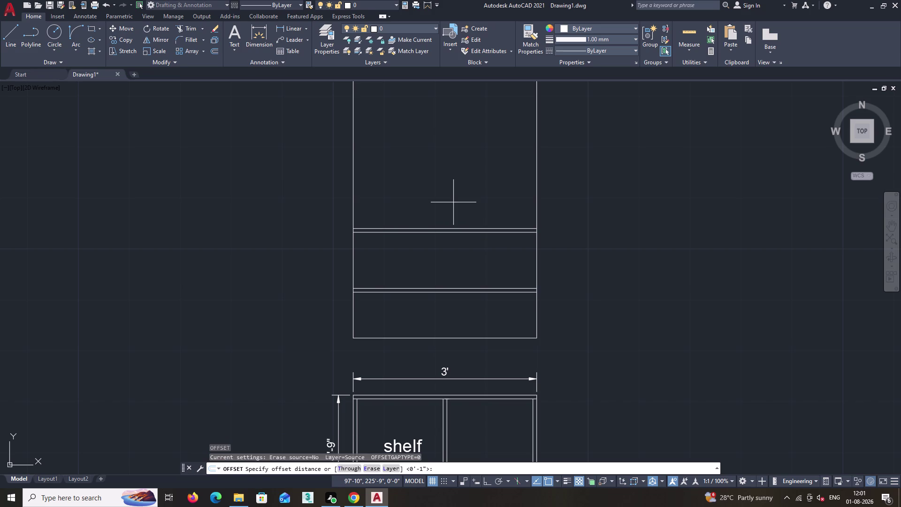
text(11)
text(")
key(Return)
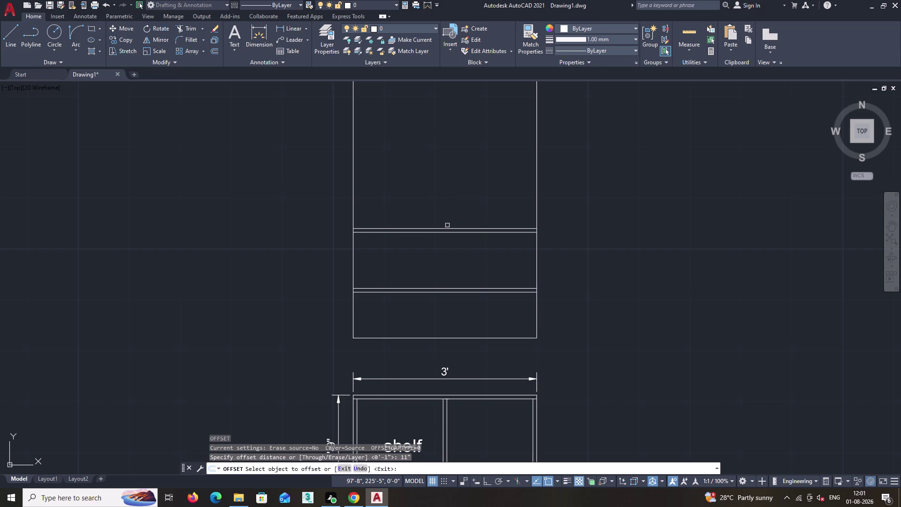
click(451, 227)
click(457, 194)
key(space)
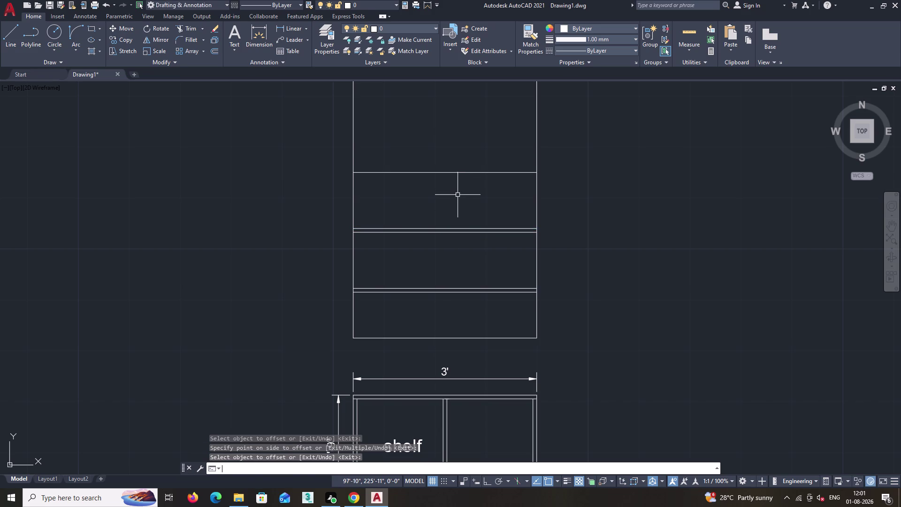
Double the third shelf line with a 0.74" offset above it.
text(o)
key(Return)
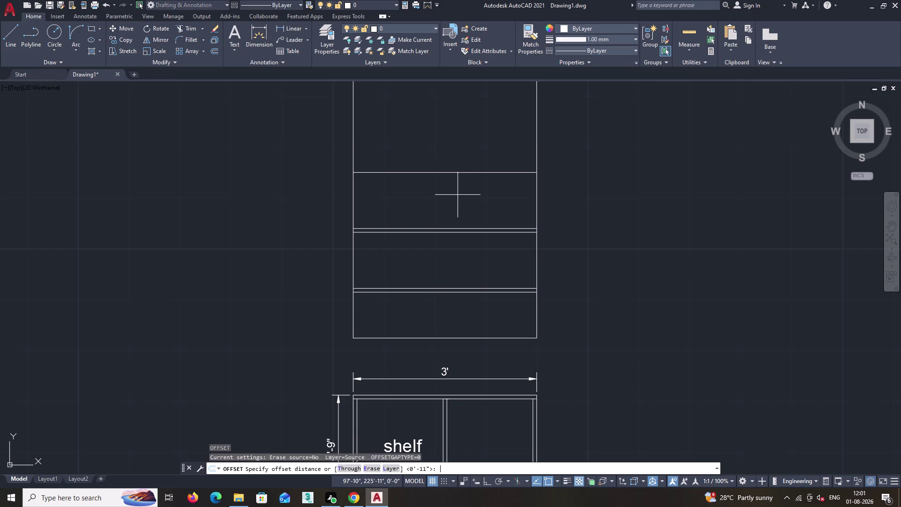
text(0.74")
key(Return)
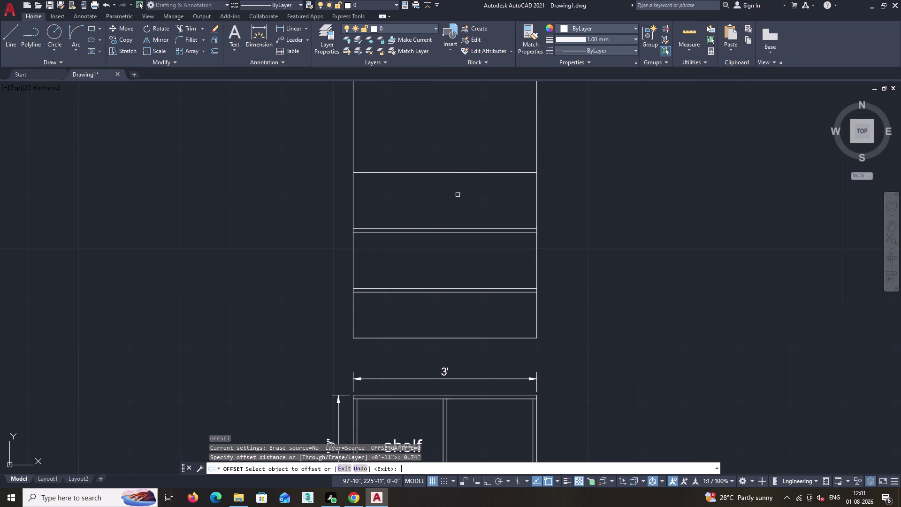
click(452, 173)
click(458, 145)
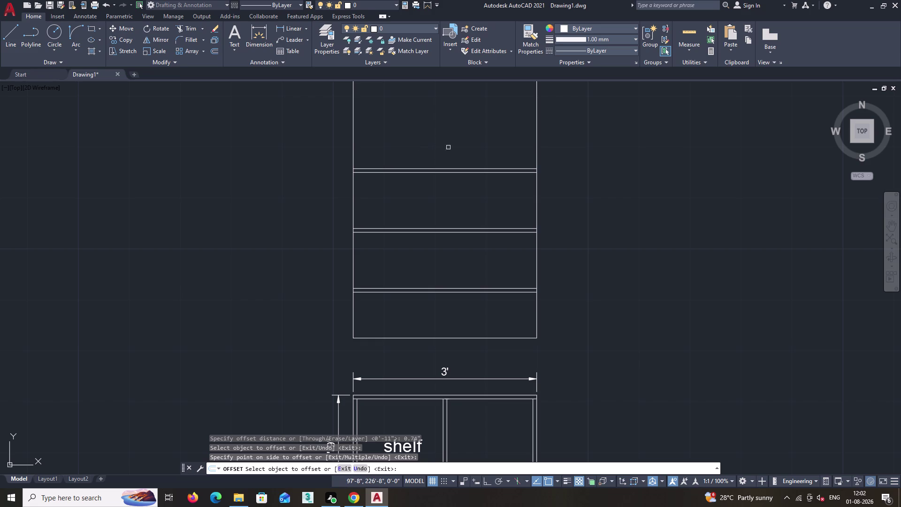
Offset the top shelf's upper line 6" higher.
scroll(down, 3)
middle_drag(408, 149, 406, 206)
middle_drag(400, 213, 368, 239)
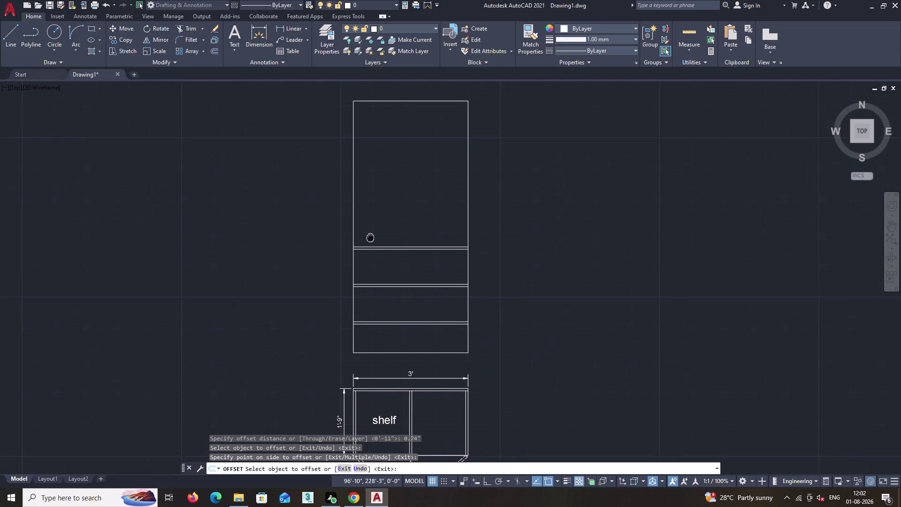
middle_drag(368, 239, 368, 239)
key(space)
text(o)
key(Return)
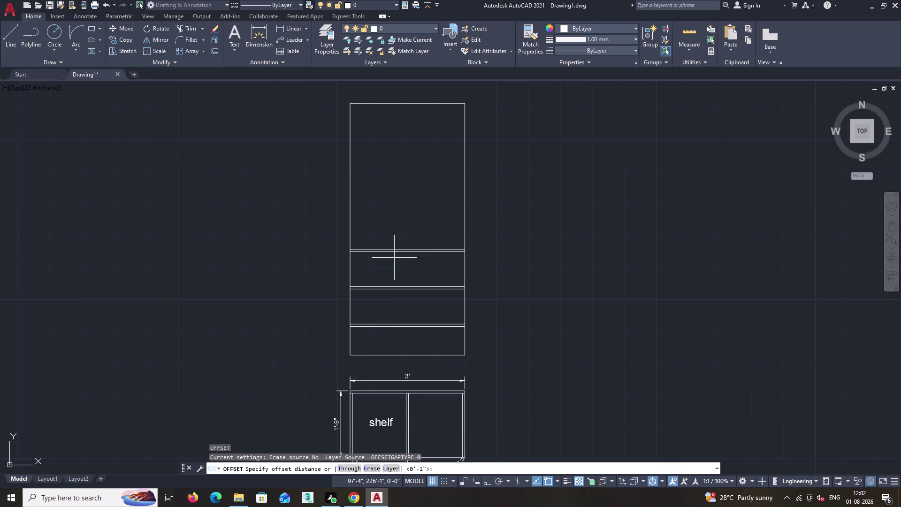
key(6)
key(shift+quotedbl)
key(Return)
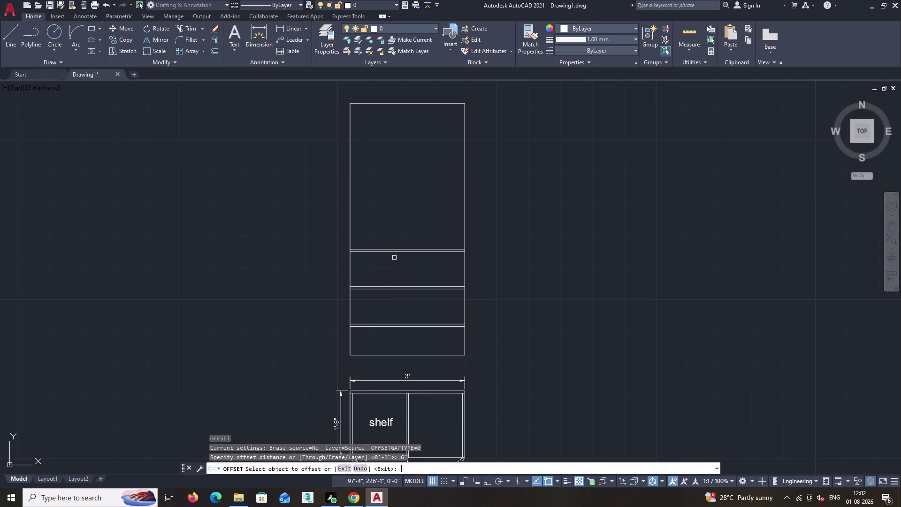
scroll(up, 3)
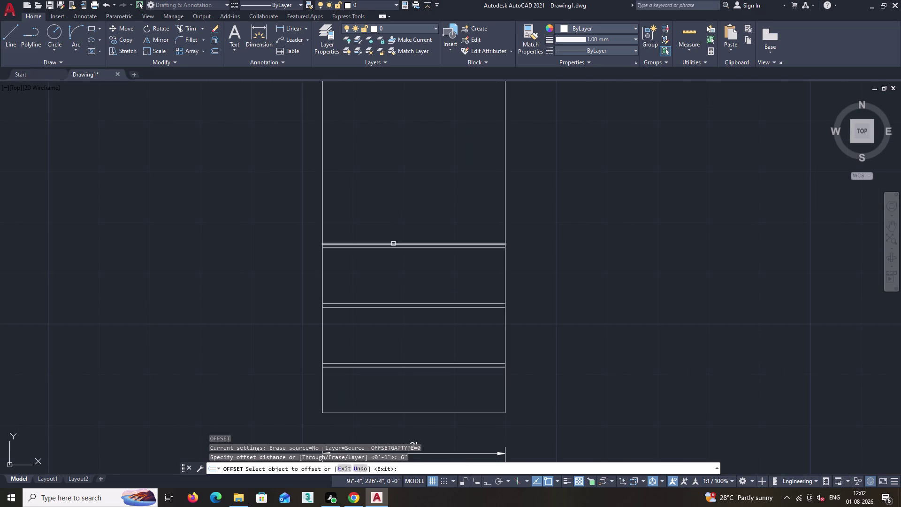
click(393, 243)
click(400, 189)
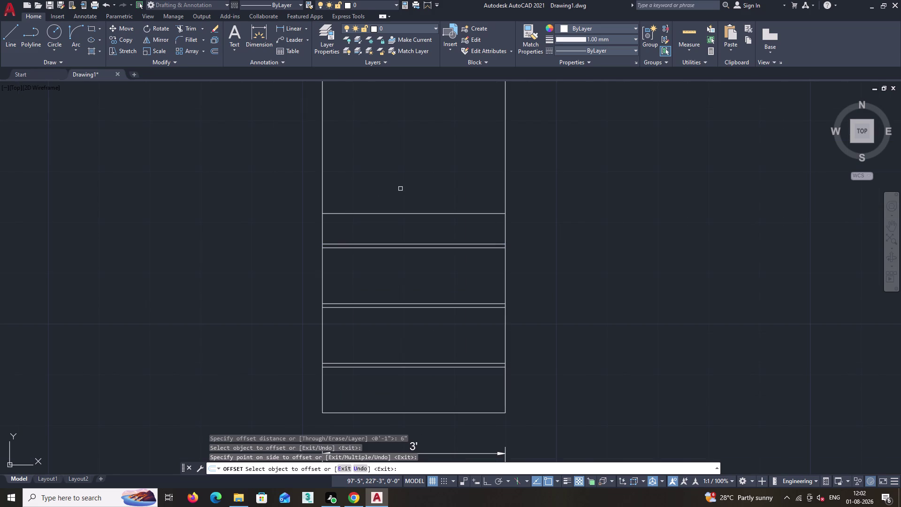
Double that new line with a 0.74" offset.
key(space)
key(o)
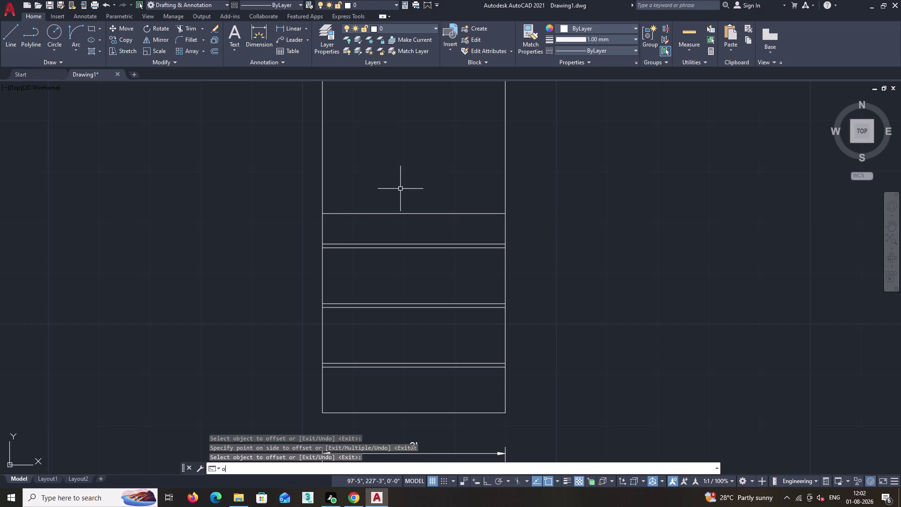
key(Return)
text(0.74)
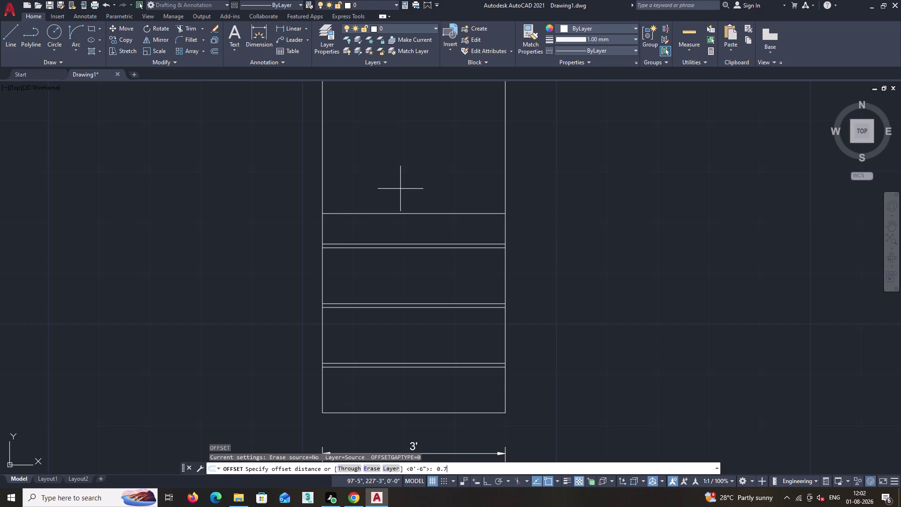
text(")
key(Return)
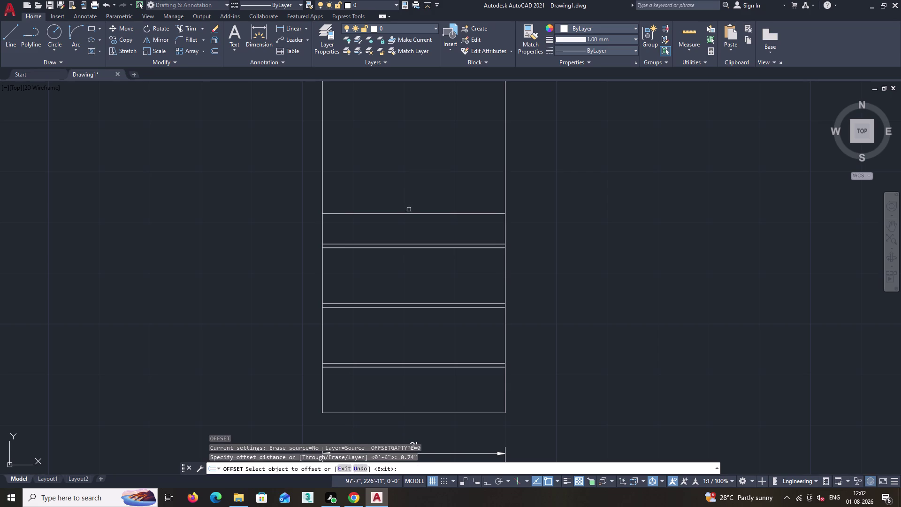
drag(410, 212, 410, 207)
click(416, 185)
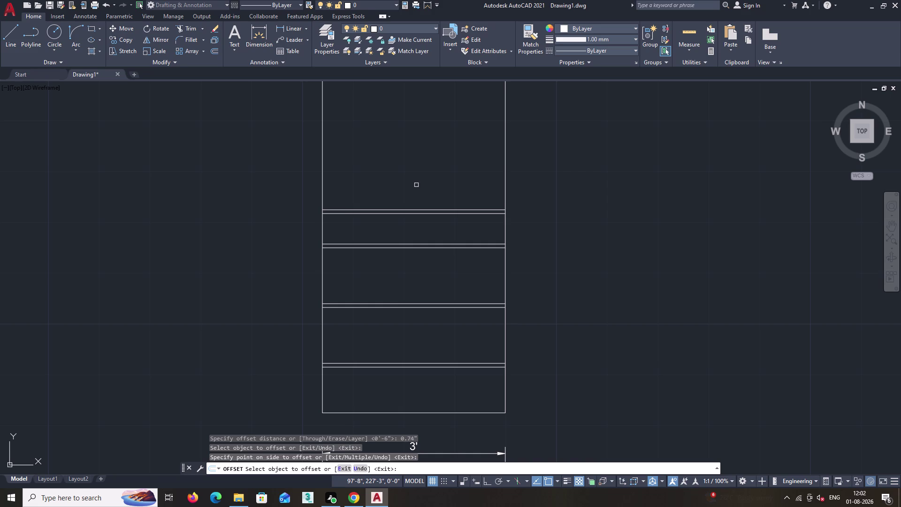
Add 0.74" inner offset lines to the wardrobe's left and right sides.
key(space)
key(o)
key(Return)
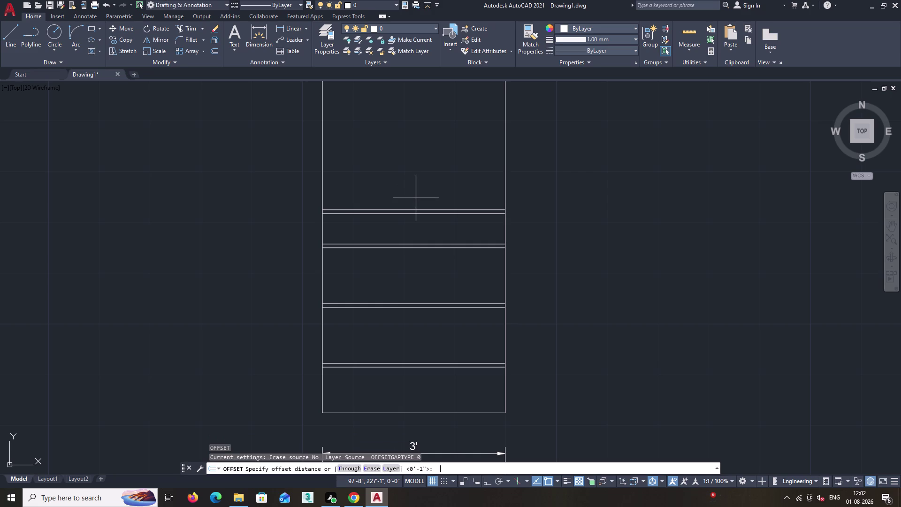
text(0.74)
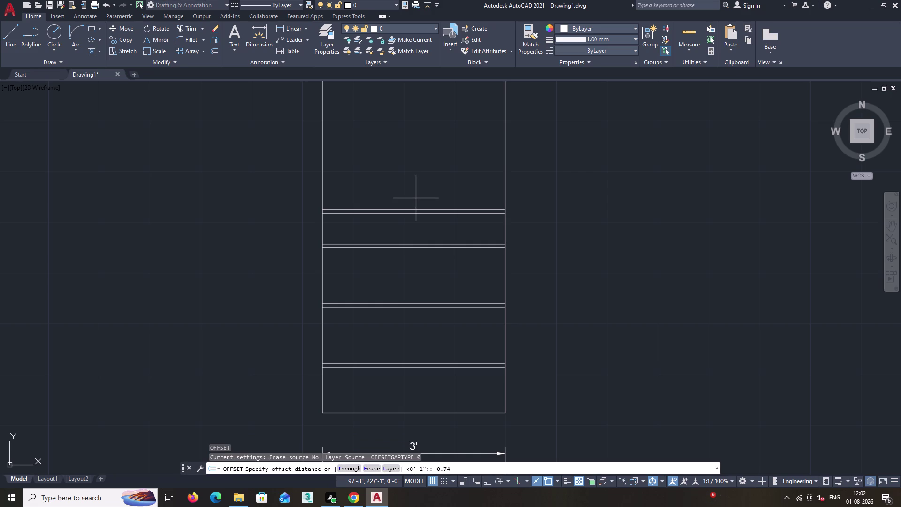
key(shift+quotedbl)
key(Return)
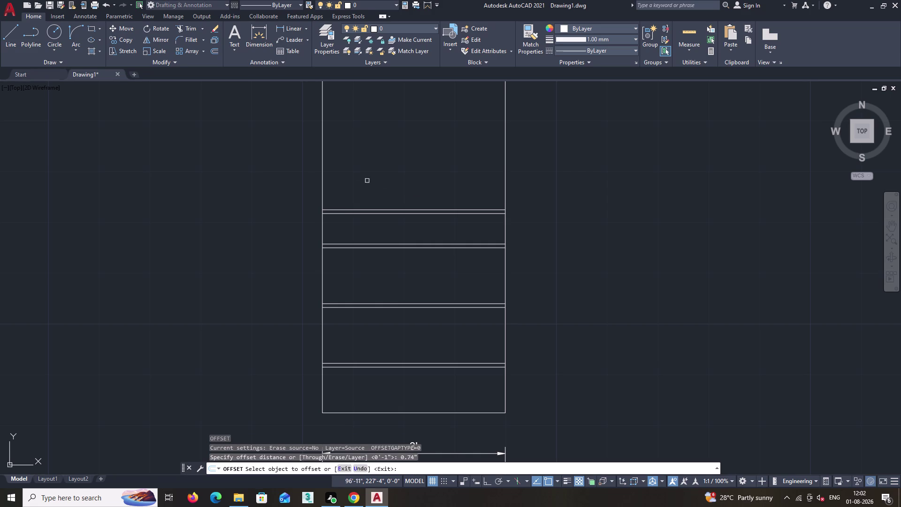
click(322, 170)
click(340, 172)
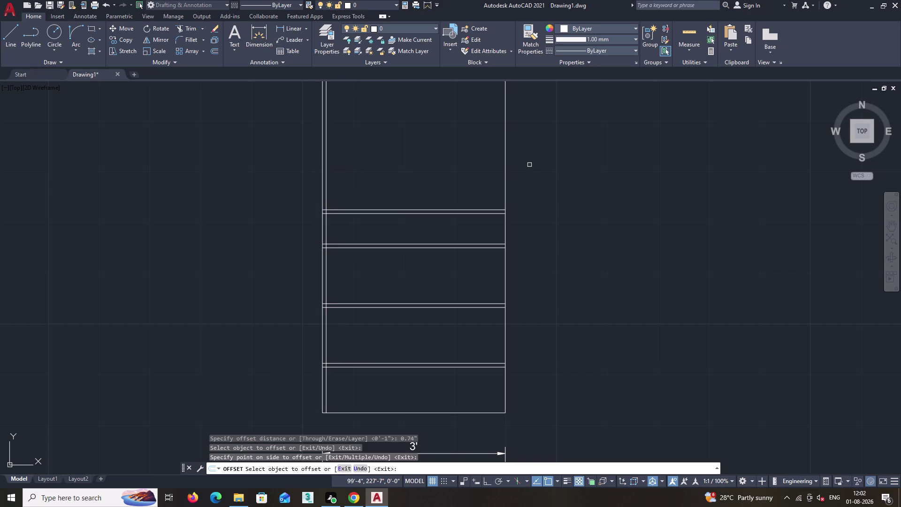
click(505, 170)
click(492, 171)
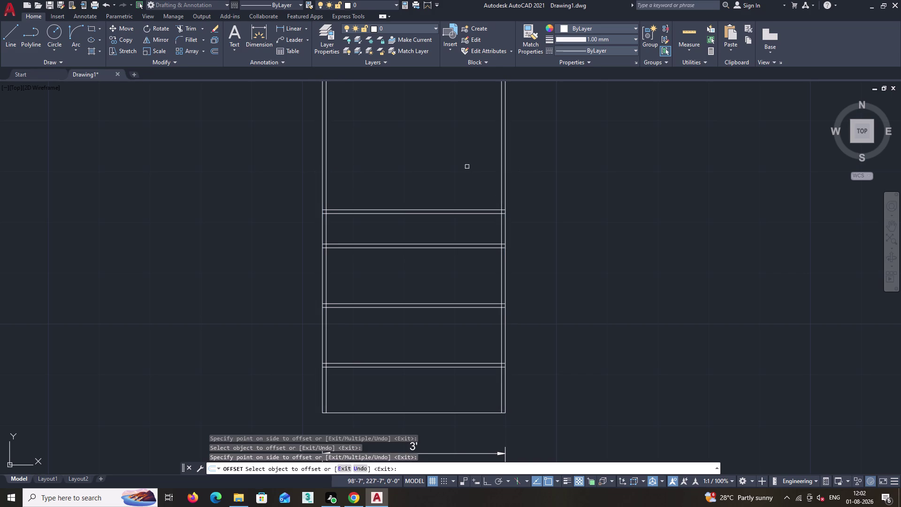
Offset one more line near the wardrobe top, then start TRIM with TR.
middle_drag(466, 166, 476, 208)
middle_drag(476, 229, 477, 236)
middle_drag(456, 184, 473, 310)
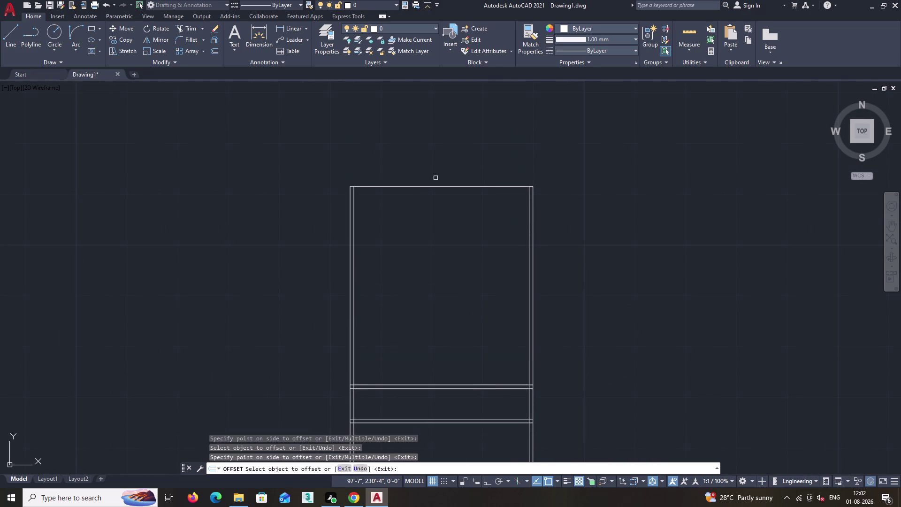
click(435, 187)
click(430, 208)
key(space)
text(t)
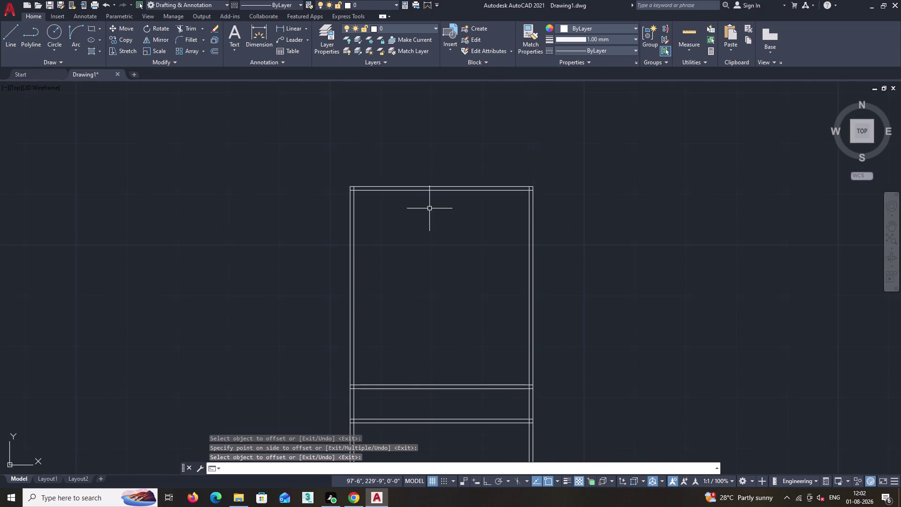
text(r)
key(space)
Trim the overshooting line ends at the top-left and top-right corners.
scroll(up, 3)
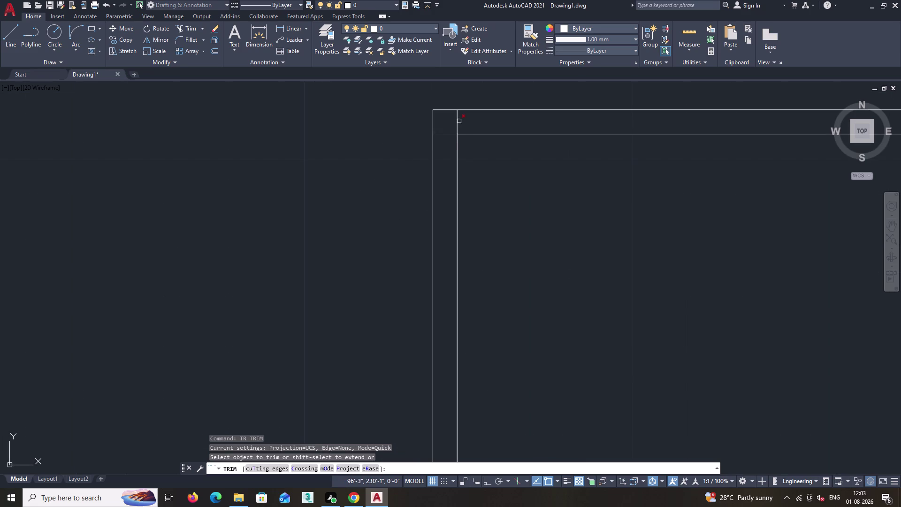
click(460, 120)
click(442, 141)
scroll(down, 3)
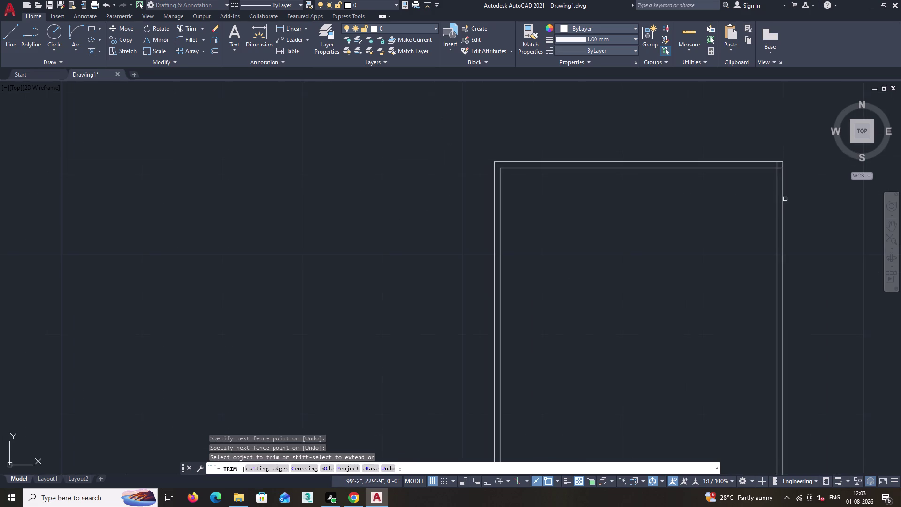
middle_drag(784, 199, 634, 201)
scroll(up, 3)
click(628, 151)
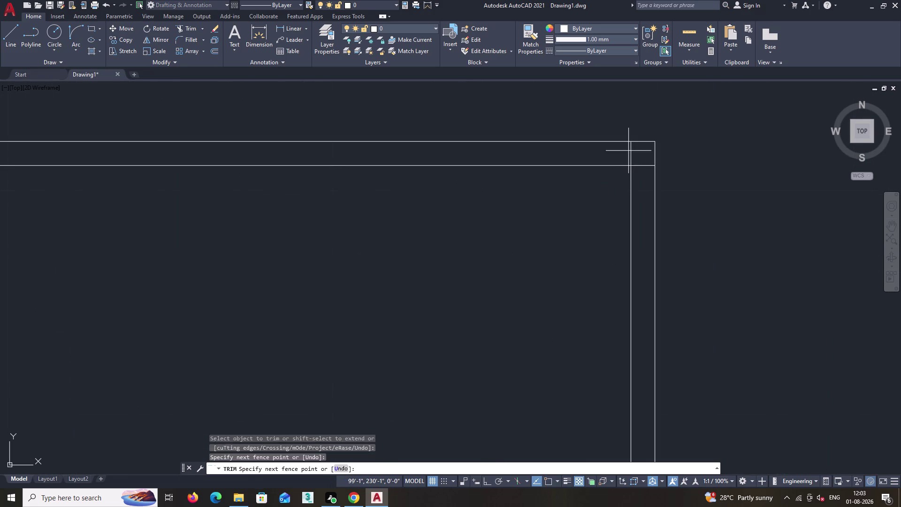
double_click(645, 173)
key(space)
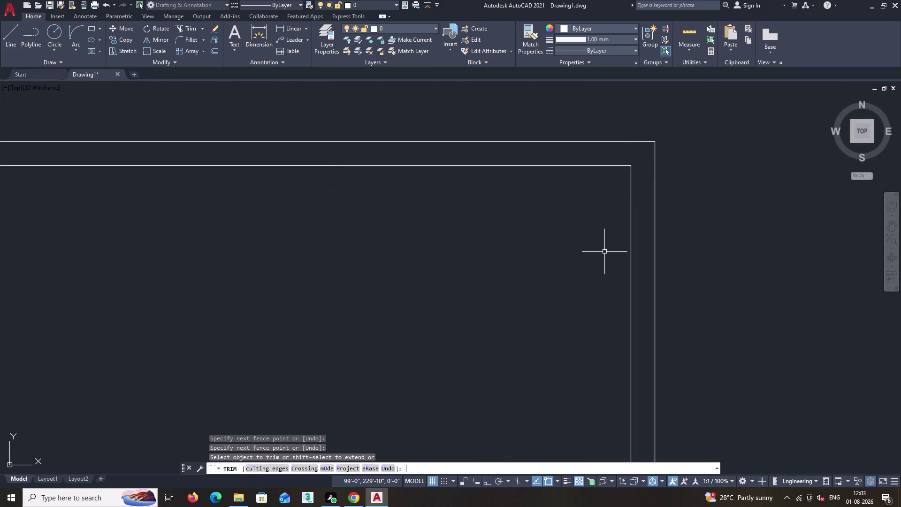
Trim the shelf ends past the right side at the first two shelf junctions.
scroll(down, 3)
middle_drag(624, 285, 589, 214)
key(space)
middle_drag(594, 323, 600, 94)
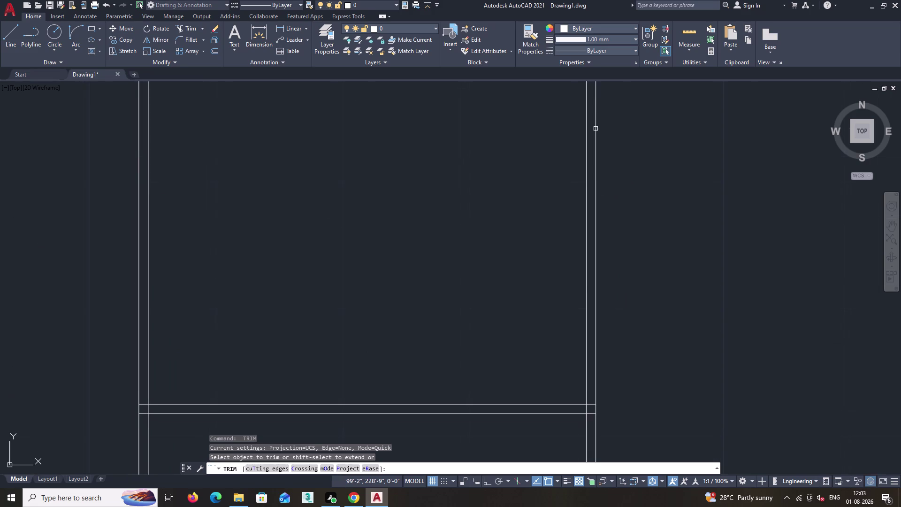
middle_drag(613, 322, 620, 132)
scroll(up, 3)
click(596, 189)
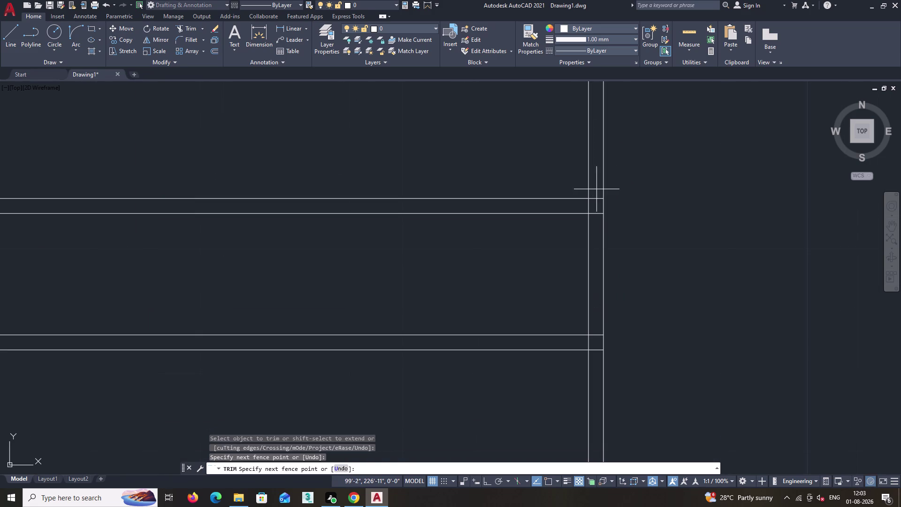
click(596, 221)
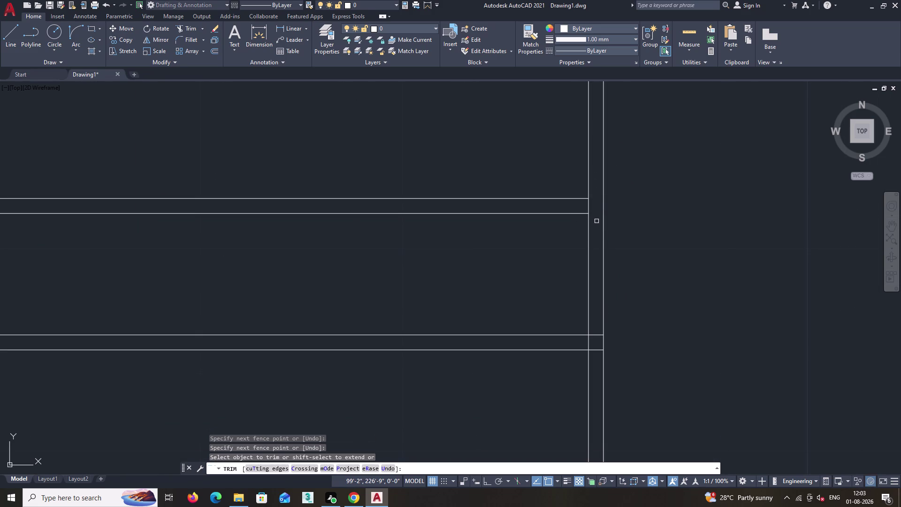
scroll(down, 3)
middle_drag(593, 257, 583, 150)
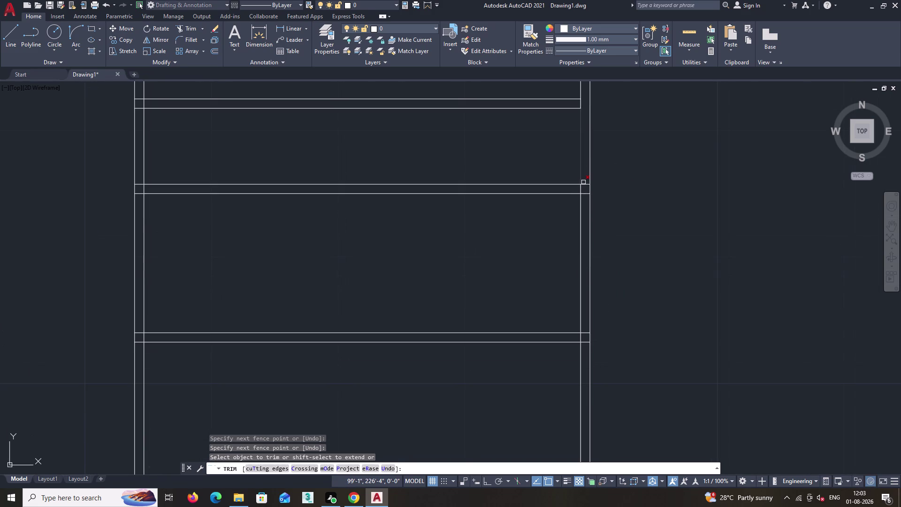
click(586, 180)
click(587, 200)
Trim the overshooting shelf ends at the next two side-line junctions.
scroll(down, 3)
middle_drag(590, 278, 576, 173)
scroll(up, 3)
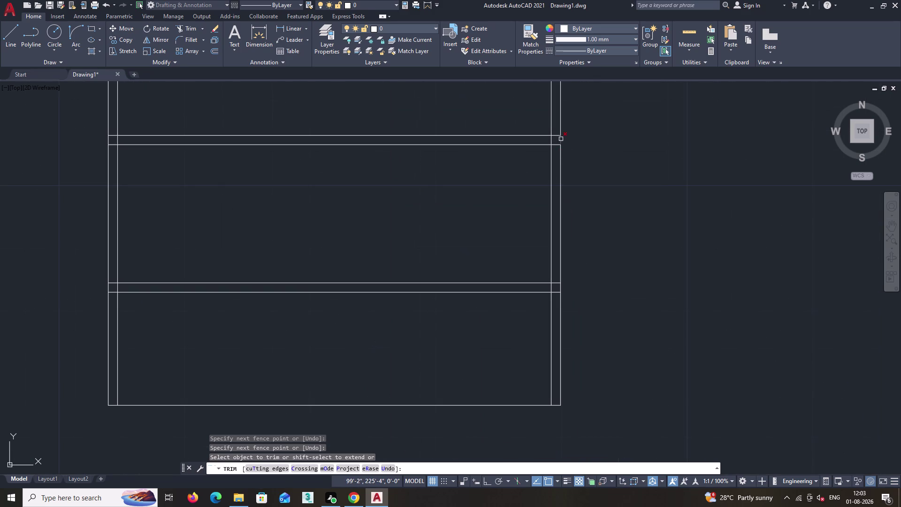
click(556, 129)
click(555, 153)
middle_drag(589, 259, 600, 192)
scroll(up, 3)
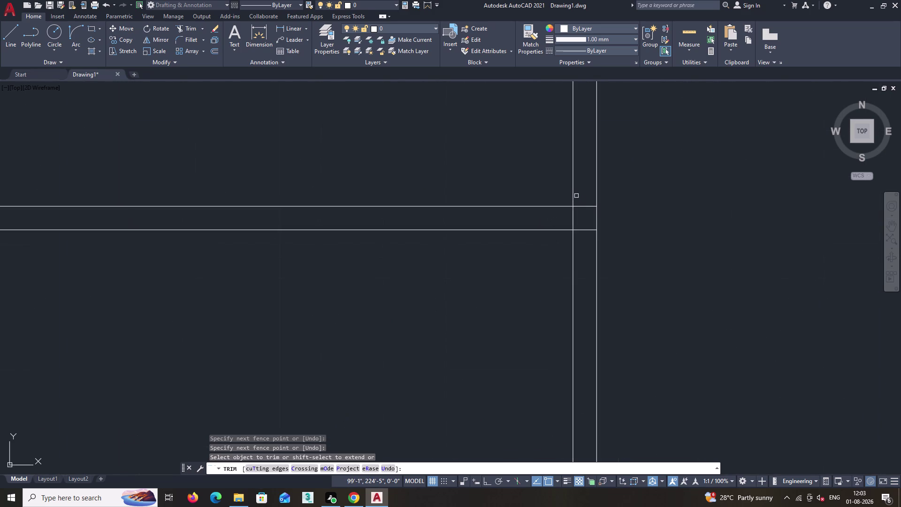
click(582, 195)
click(586, 243)
Trim the shelf line ends at the following two junctions.
scroll(down, 3)
middle_drag(450, 272, 591, 314)
scroll(up, 3)
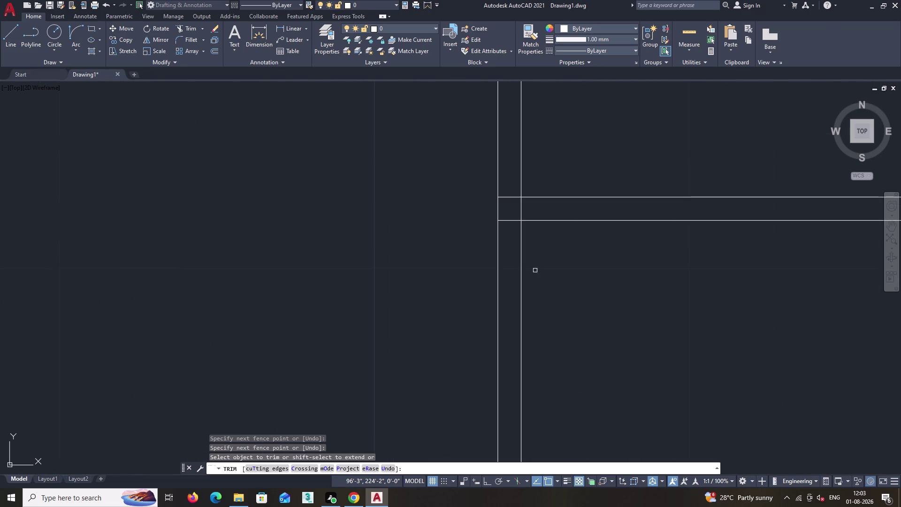
click(509, 186)
click(511, 231)
scroll(down, 3)
scroll(down, 3)
middle_drag(524, 156, 549, 353)
scroll(up, 3)
click(541, 272)
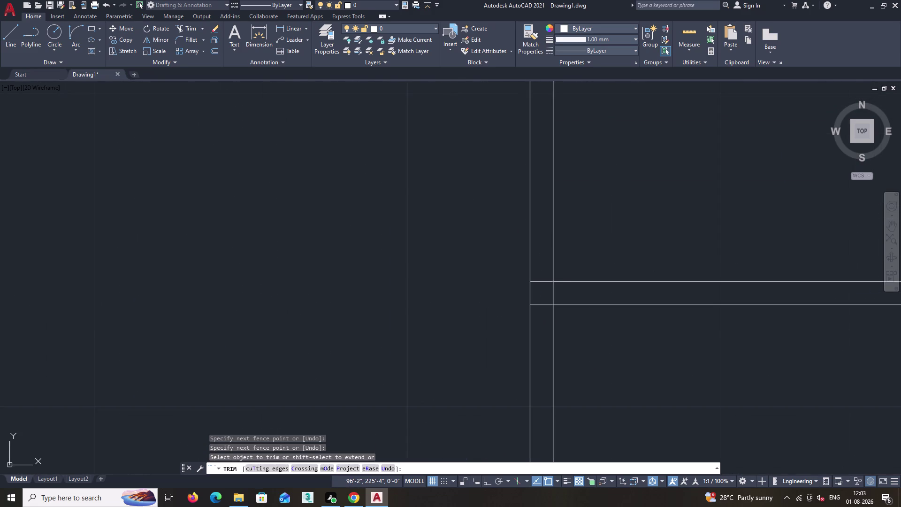
click(541, 321)
Trim the remaining overshooting shelf ends at the last two junctions.
scroll(down, 3)
middle_drag(564, 194, 577, 410)
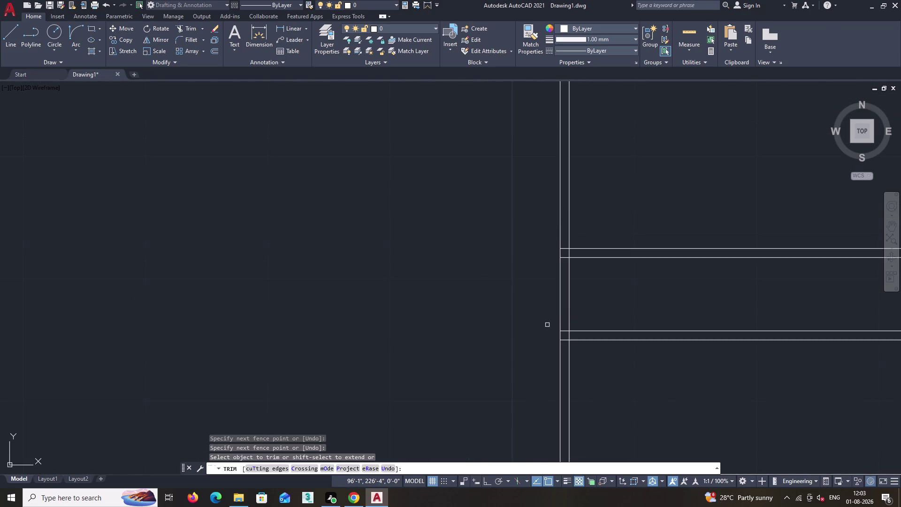
scroll(up, 3)
click(556, 331)
click(554, 382)
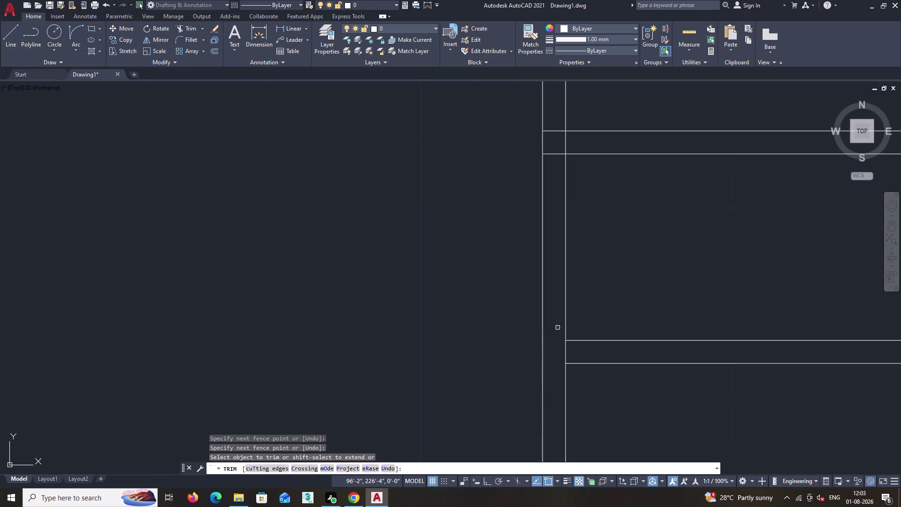
middle_drag(560, 261, 551, 395)
click(545, 256)
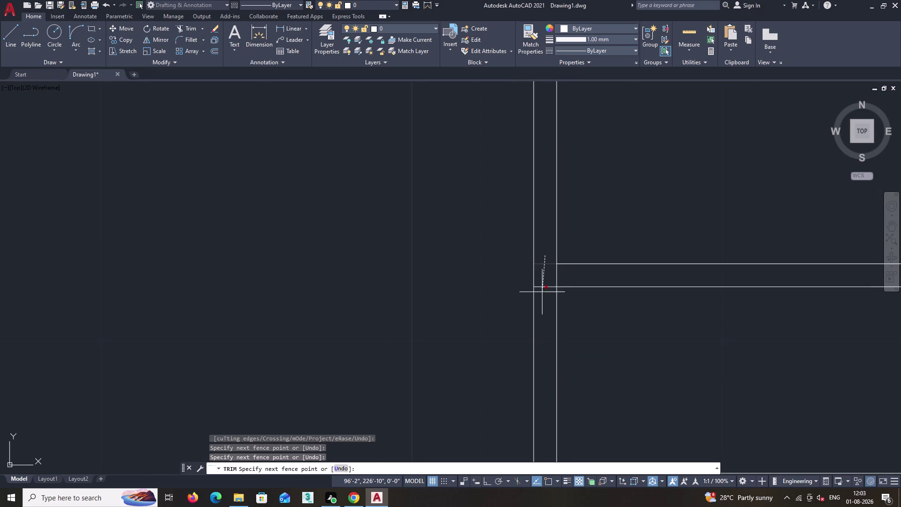
click(542, 306)
End the trim and zoom back out to the whole wardrobe.
key(space)
scroll(down, 3)
scroll(down, 3)
middle_drag(636, 276, 587, 274)
key(l)
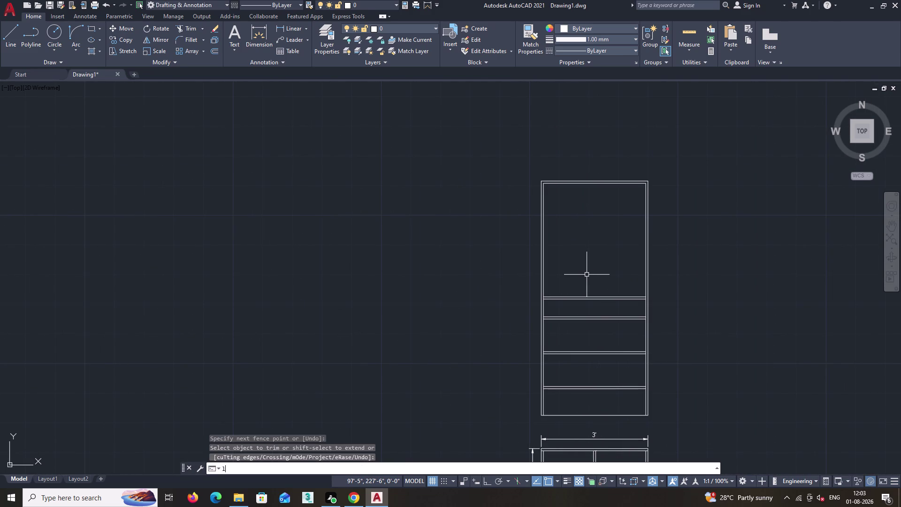
Draw a line from the inner top-left corner down to the shelf below.
key(Return)
scroll(up, 3)
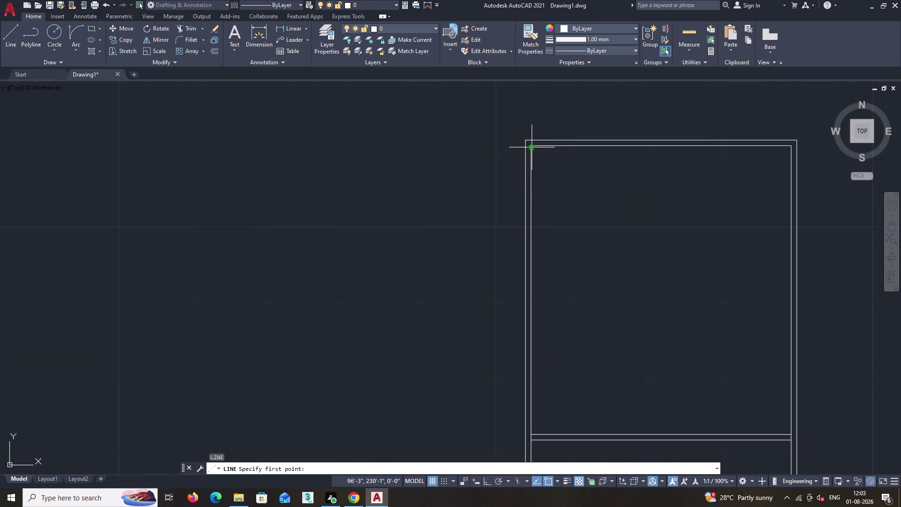
click(531, 146)
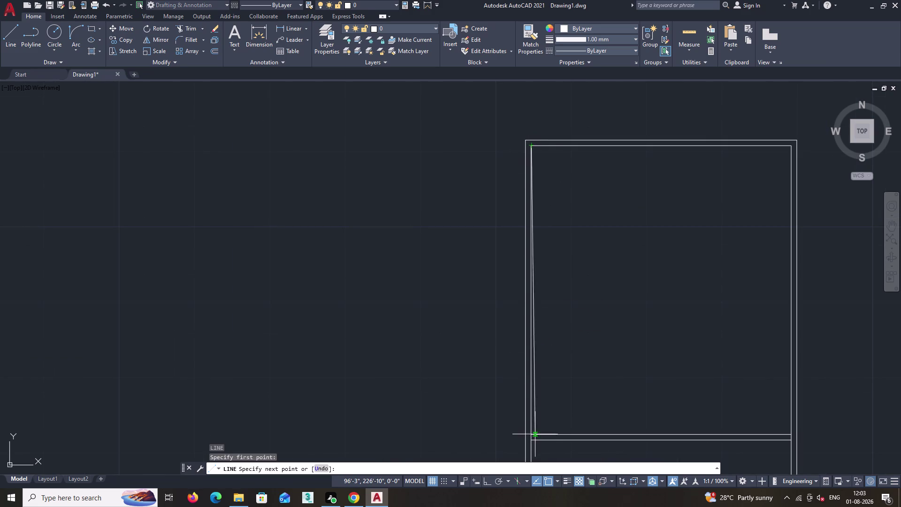
click(531, 434)
key(space)
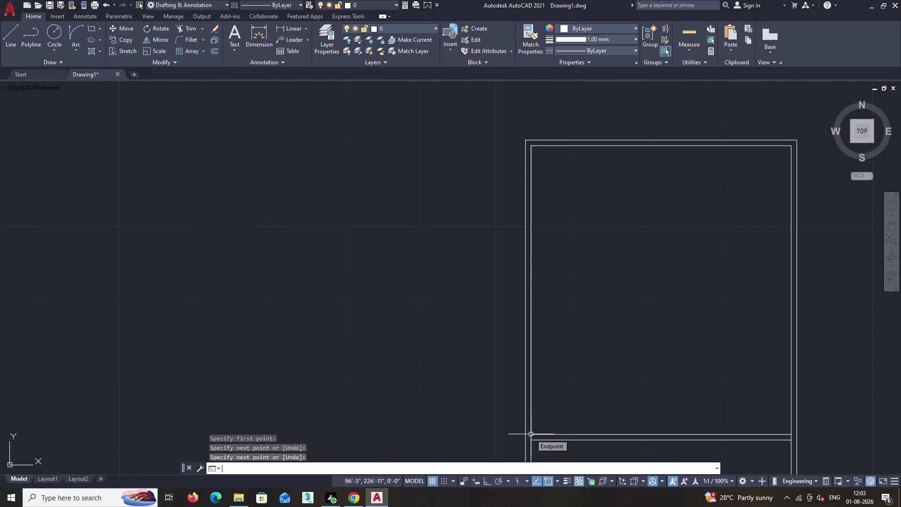
With Ortho on, draw a horizontal divider from the inner left side to the inner right side.
key(l)
key(Return)
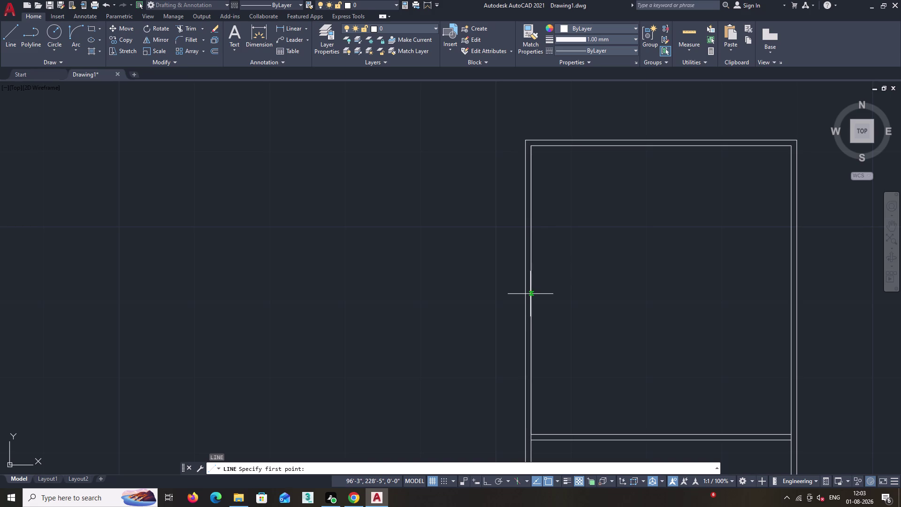
click(530, 290)
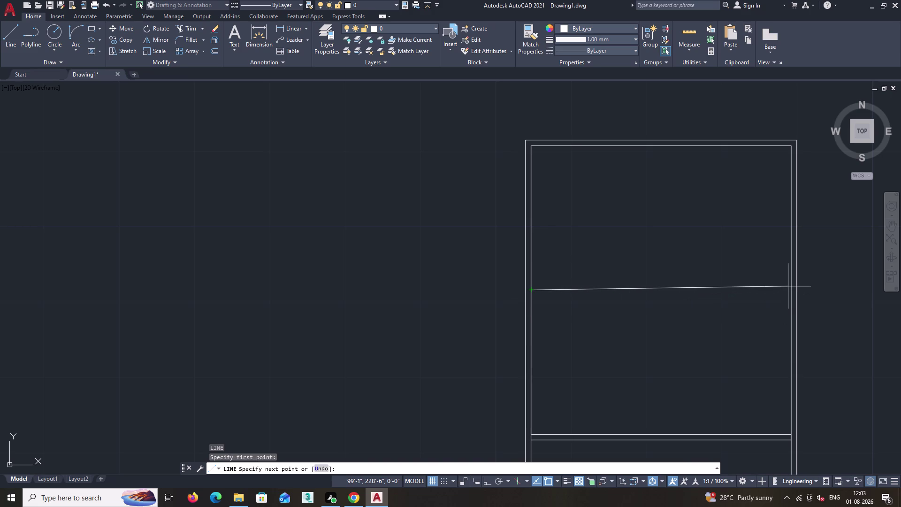
key(F8)
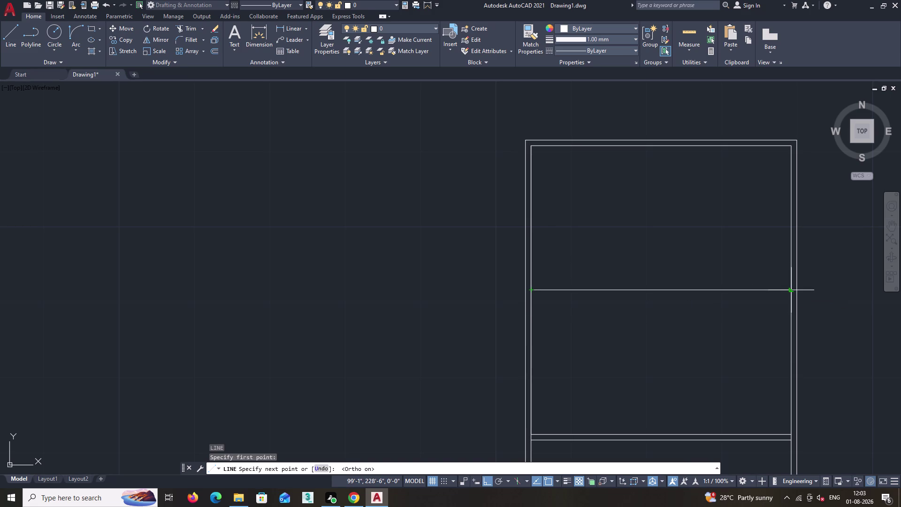
click(791, 290)
key(space)
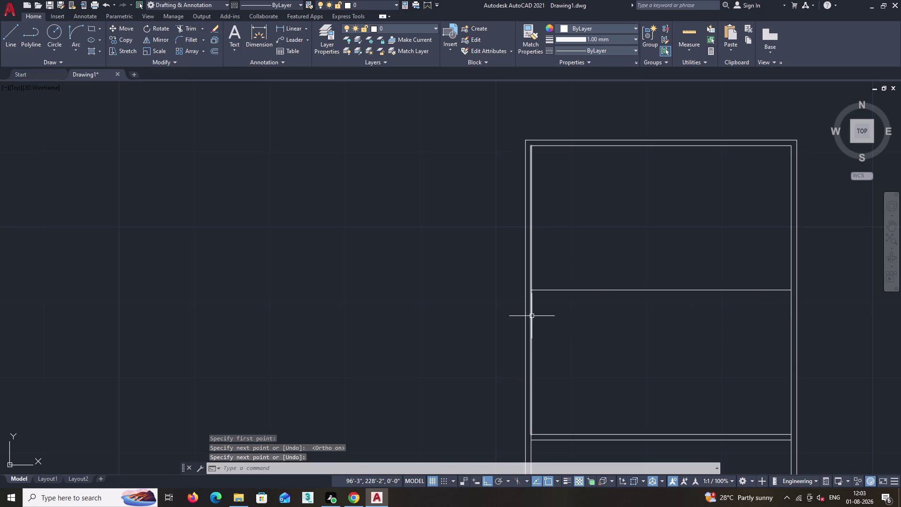
Erase the stray extra line and recentre the wardrobe in view.
click(532, 316)
key(Delete)
scroll(down, 3)
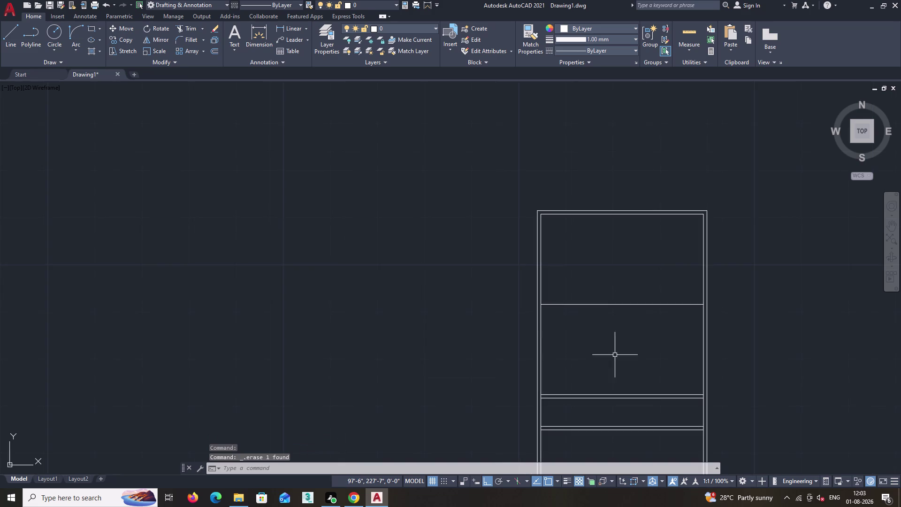
middle_drag(629, 360, 581, 299)
Offset the new divider line by 0.34" to double it.
key(o)
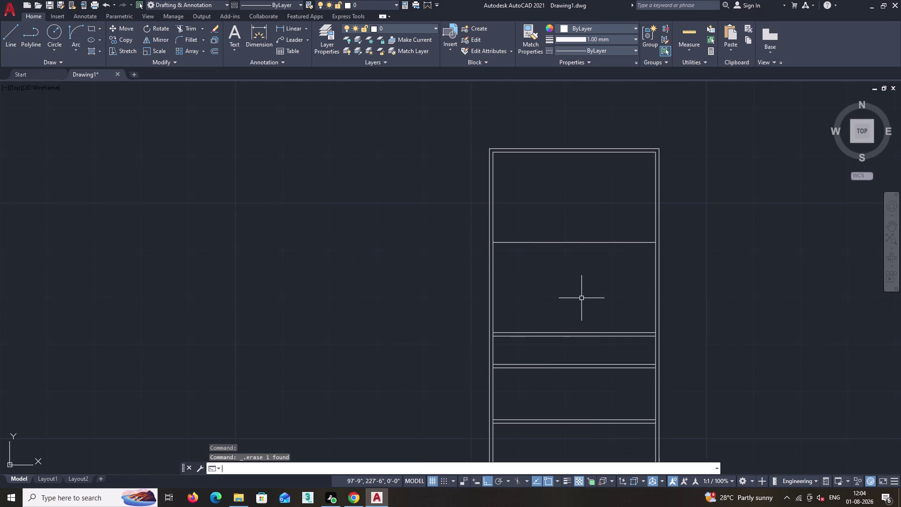
key(Return)
text(0.3)
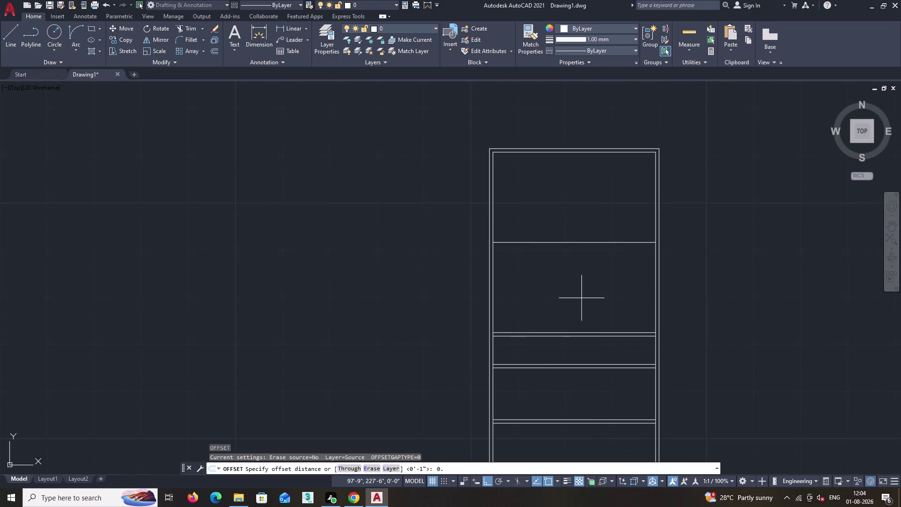
text(4")
key(Return)
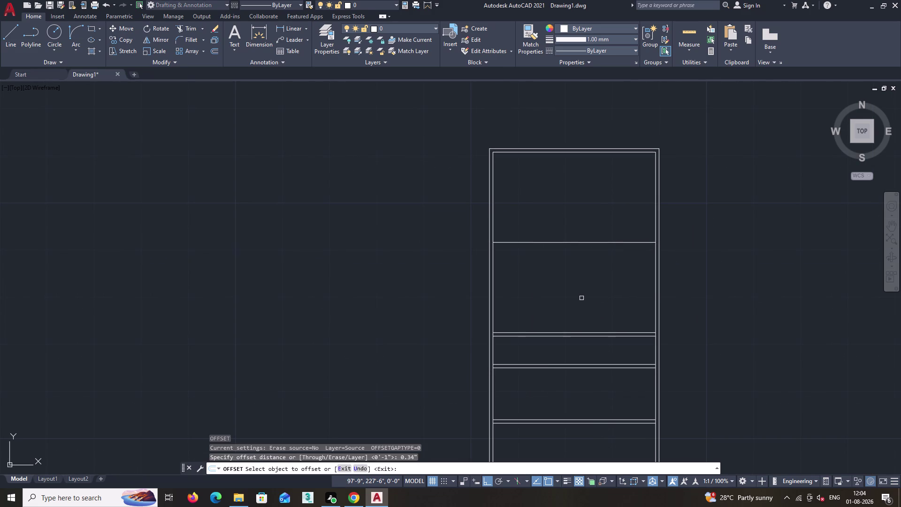
click(594, 243)
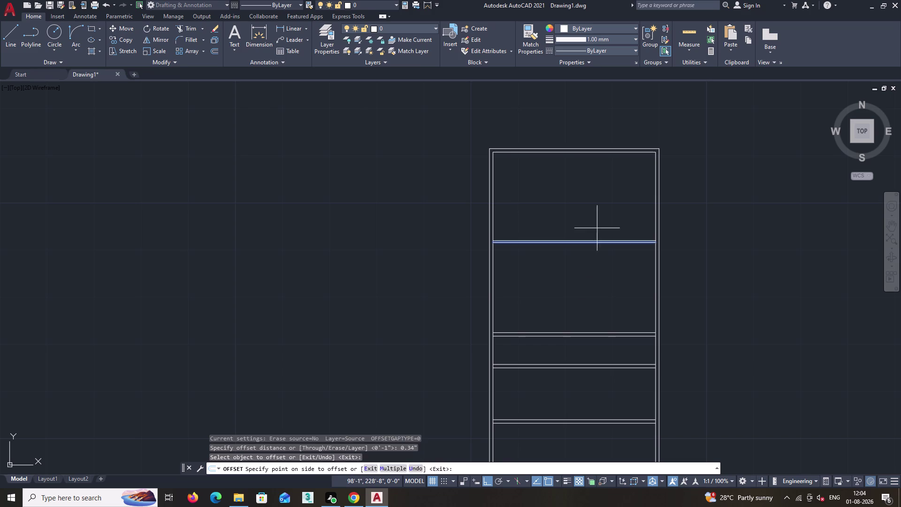
click(599, 225)
scroll(up, 3)
click(596, 233)
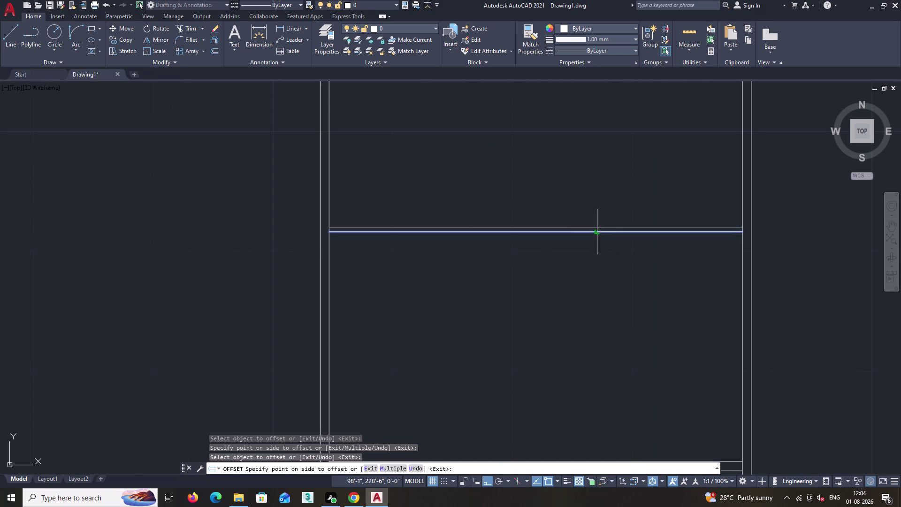
click(594, 247)
key(space)
Delete the extra shelf line and pan out to show the whole elevation.
click(614, 232)
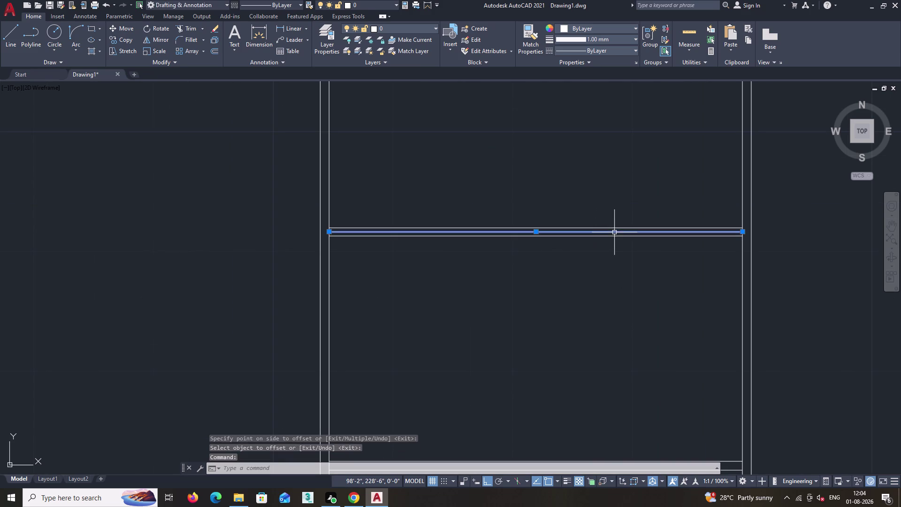
key(Delete)
scroll(down, 3)
scroll(down, 3)
middle_drag(564, 328, 561, 317)
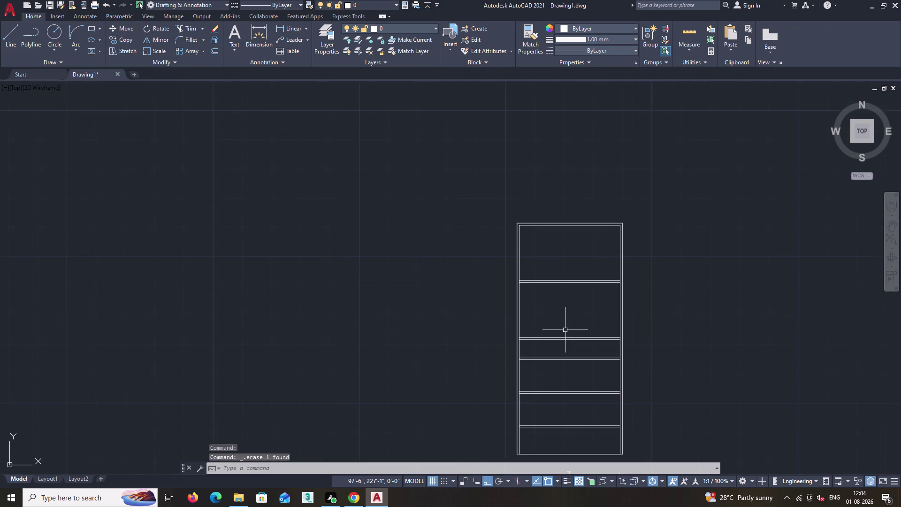
middle_drag(561, 317, 558, 278)
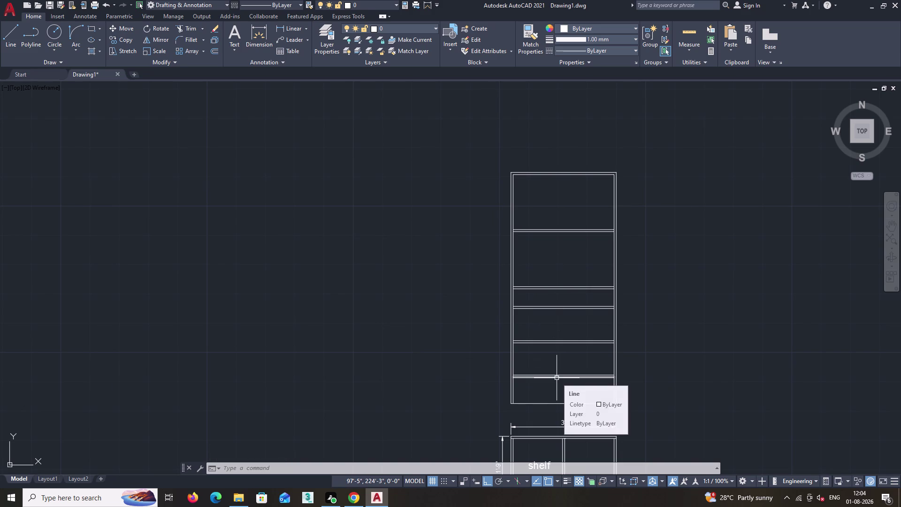
Dimension the bottom two shelf spacings, 9" and 11", left of the wardrobe.
click(297, 29)
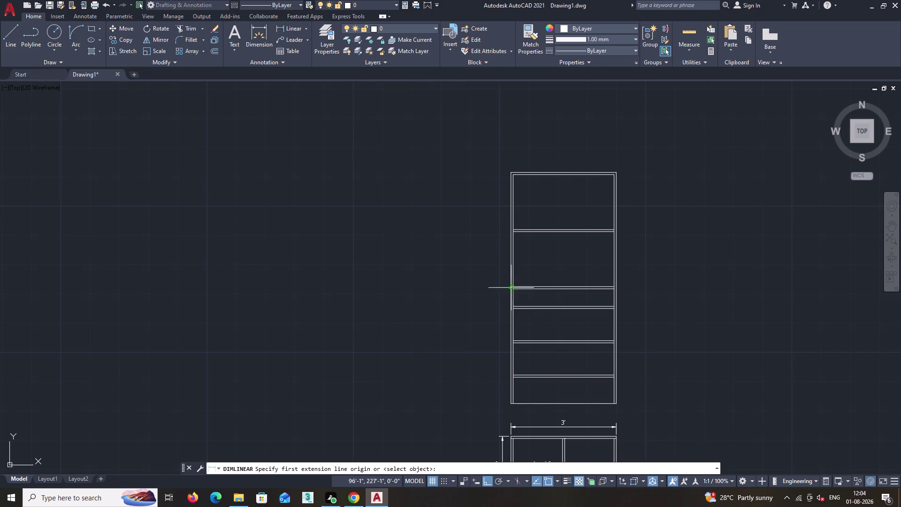
middle_drag(561, 403, 565, 320)
scroll(up, 3)
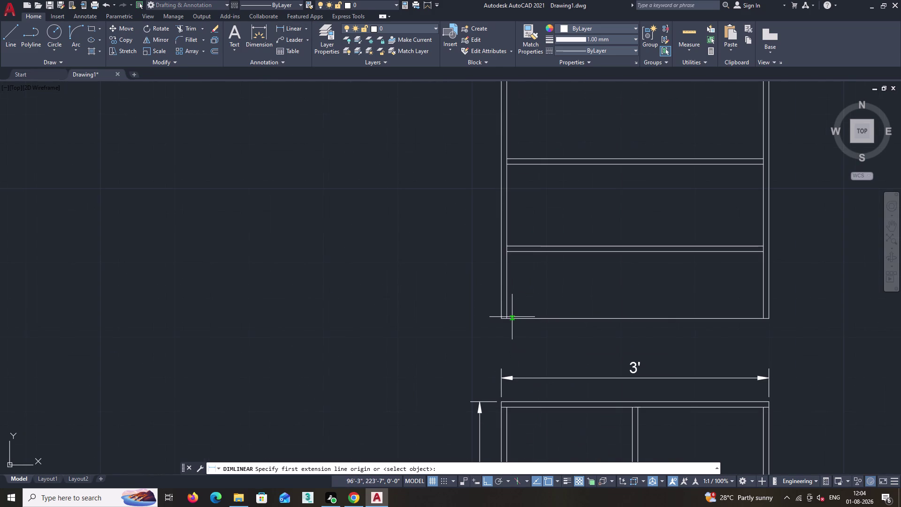
click(506, 318)
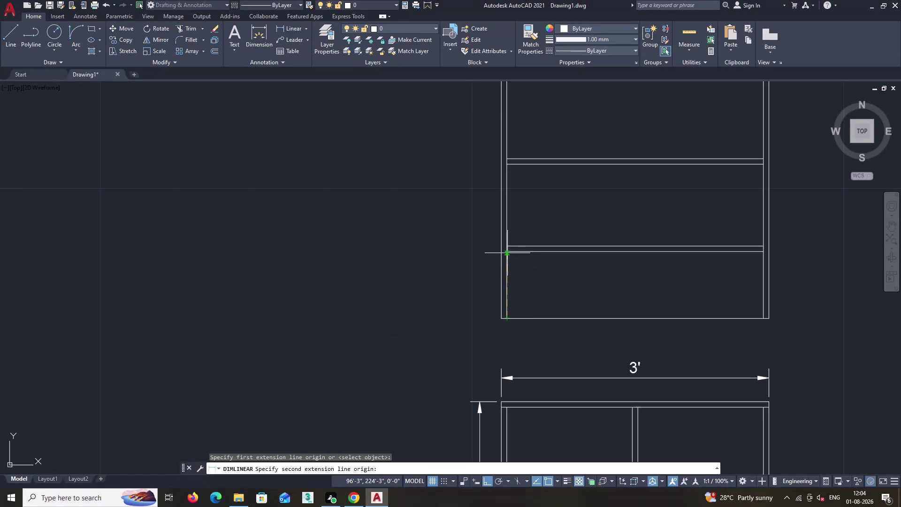
click(507, 251)
click(483, 252)
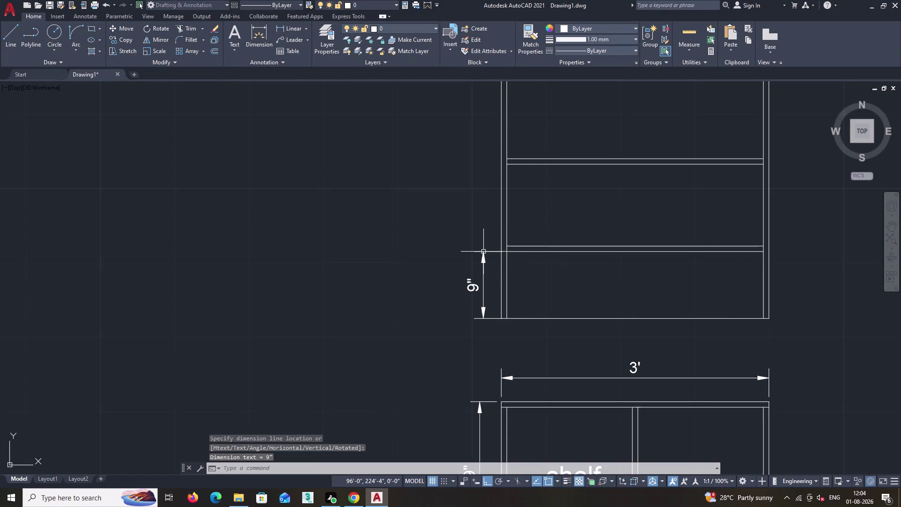
key(space)
click(505, 247)
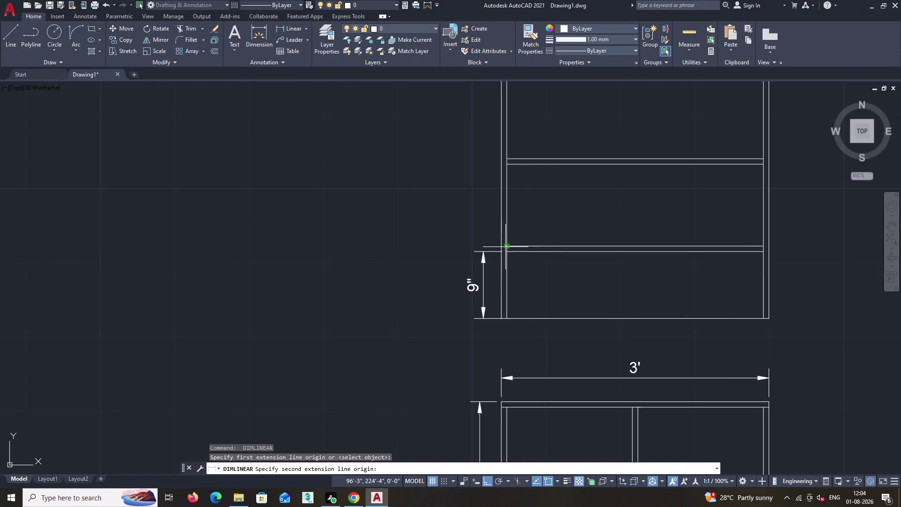
click(507, 164)
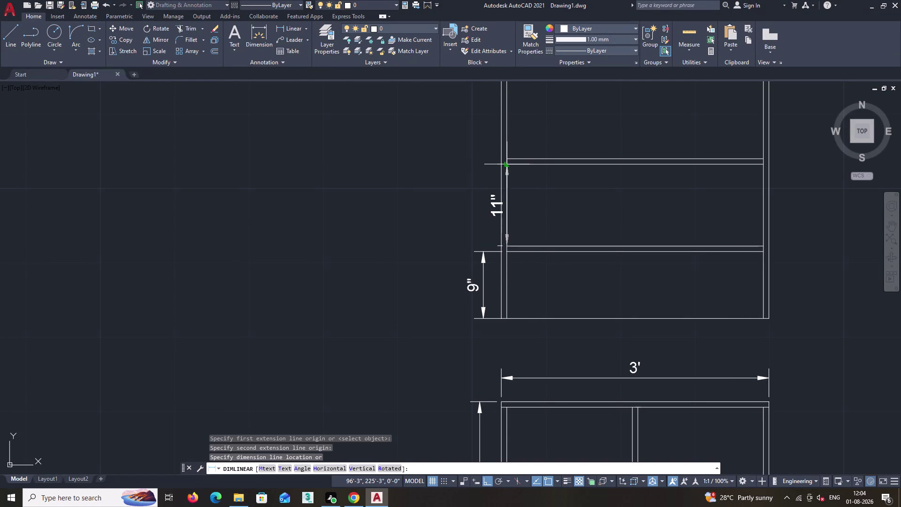
click(482, 163)
Add the second 11" and the 6" shelf-spacing dimensions above them.
key(space)
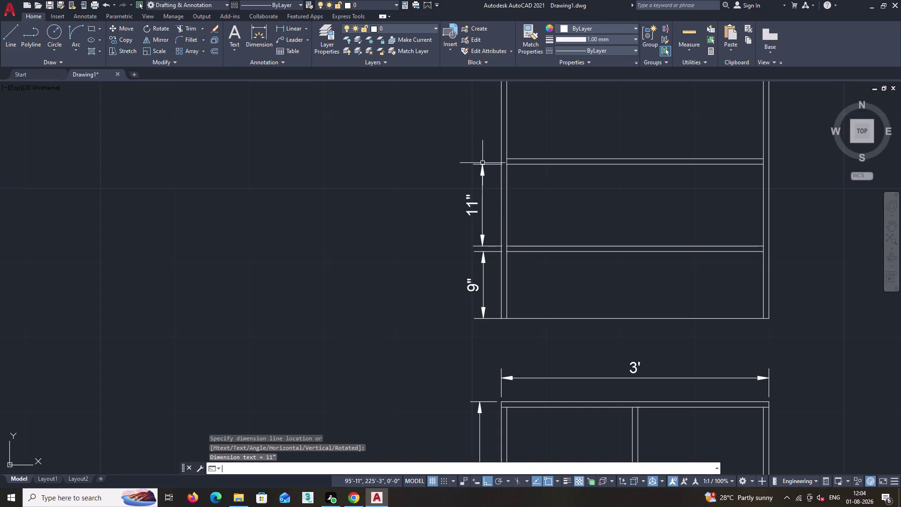
middle_drag(476, 139, 499, 266)
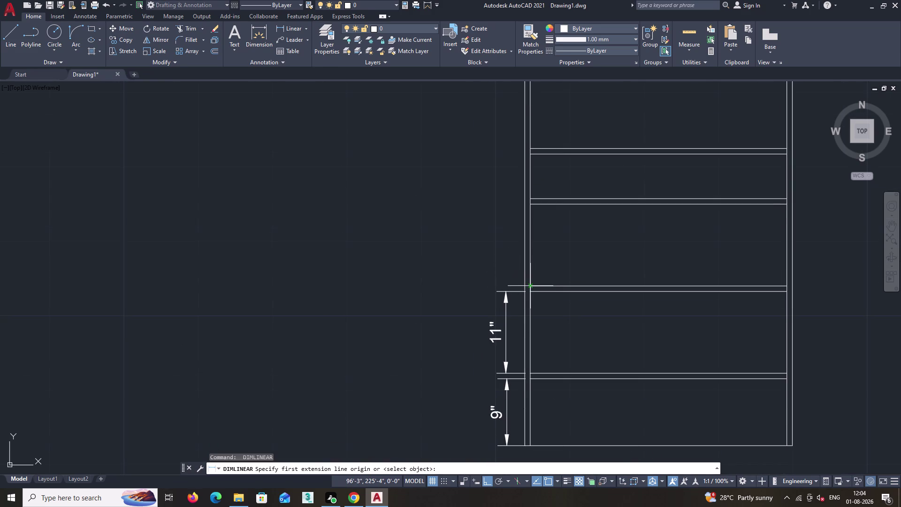
click(530, 287)
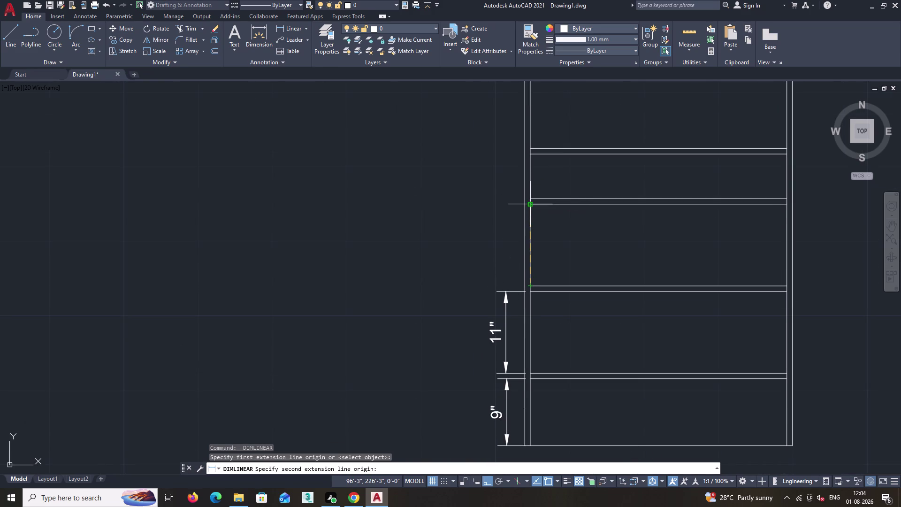
click(530, 204)
click(505, 204)
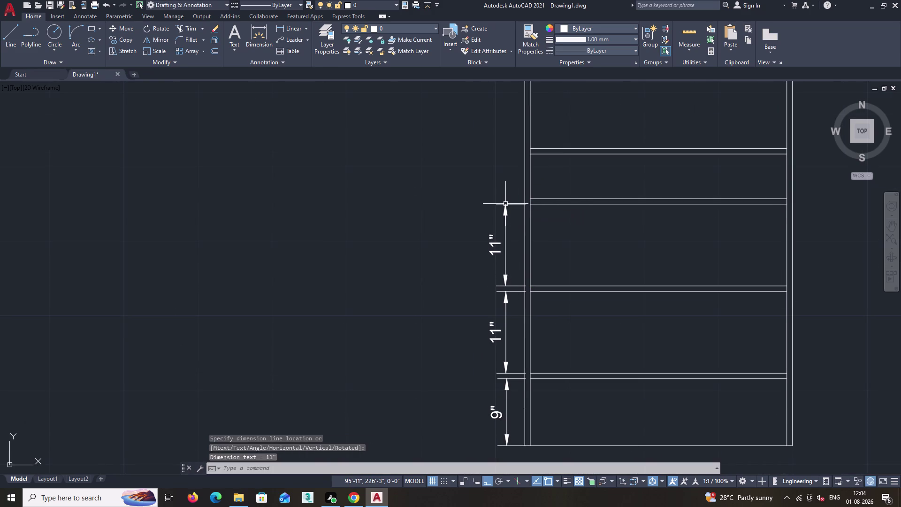
key(space)
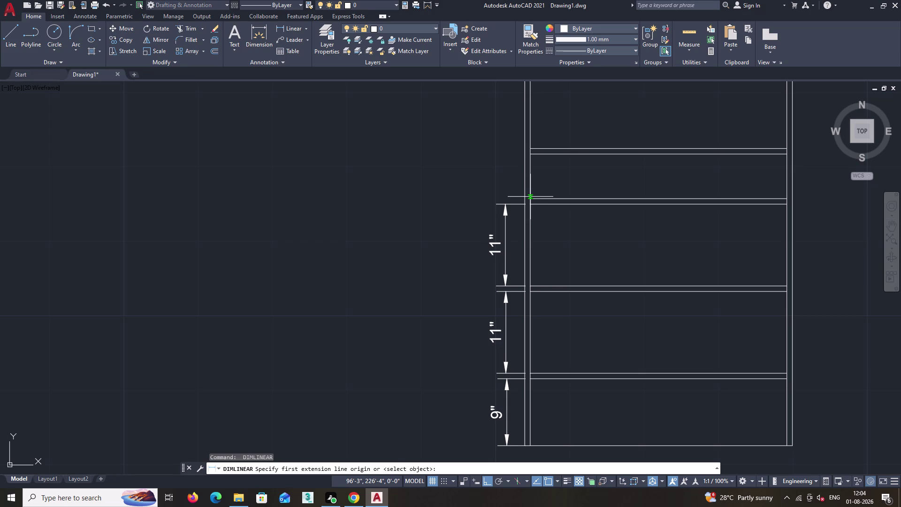
click(530, 198)
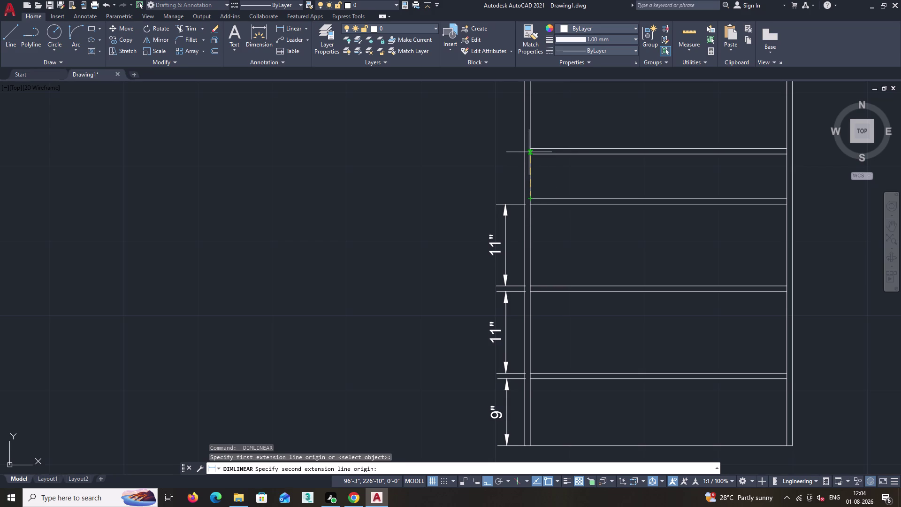
click(529, 154)
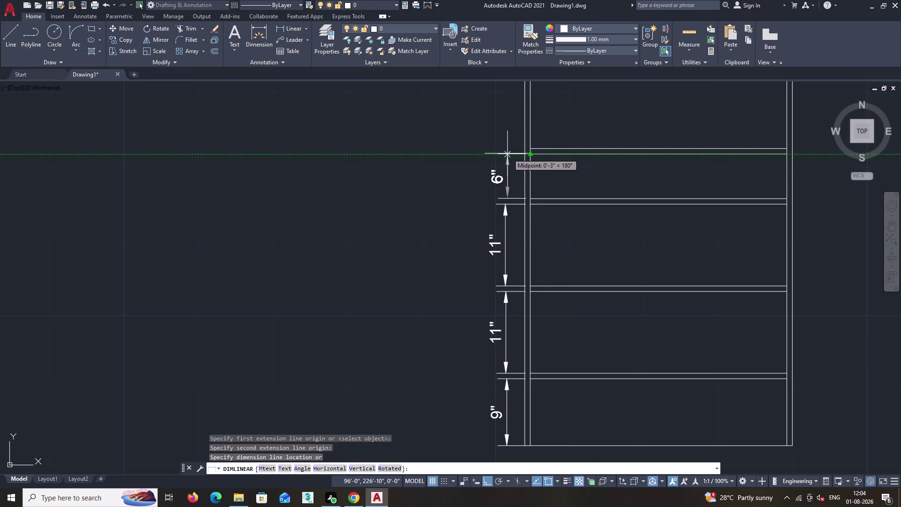
click(503, 153)
Begin another linear dimension from the upper shelf.
scroll(down, 3)
middle_drag(560, 174, 549, 247)
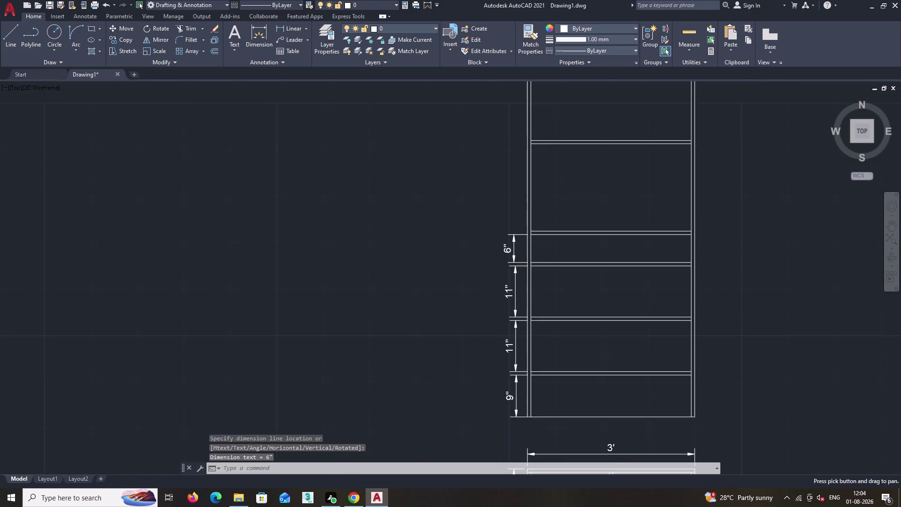
key(space)
scroll(up, 3)
click(530, 229)
scroll(down, 3)
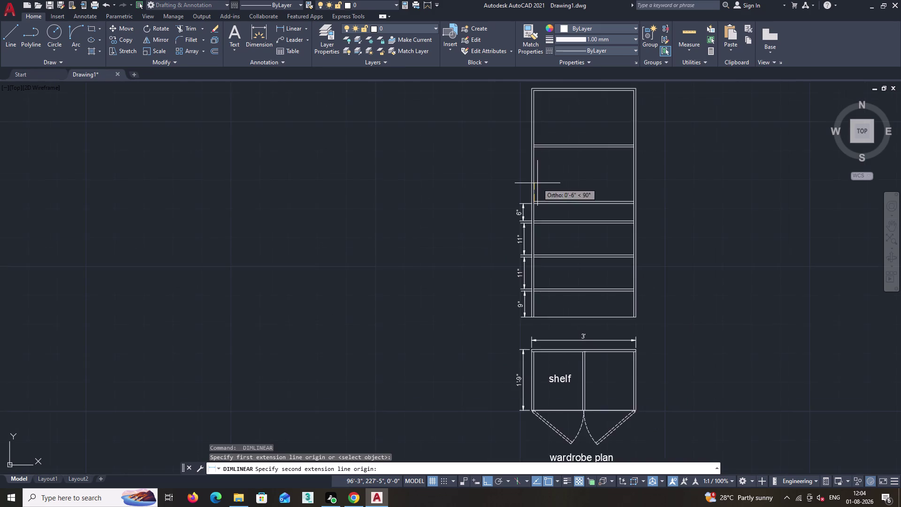
Place the 3'-2.3" upper-compartment dimension beside the wardrobe.
middle_drag(537, 183, 547, 288)
scroll(up, 3)
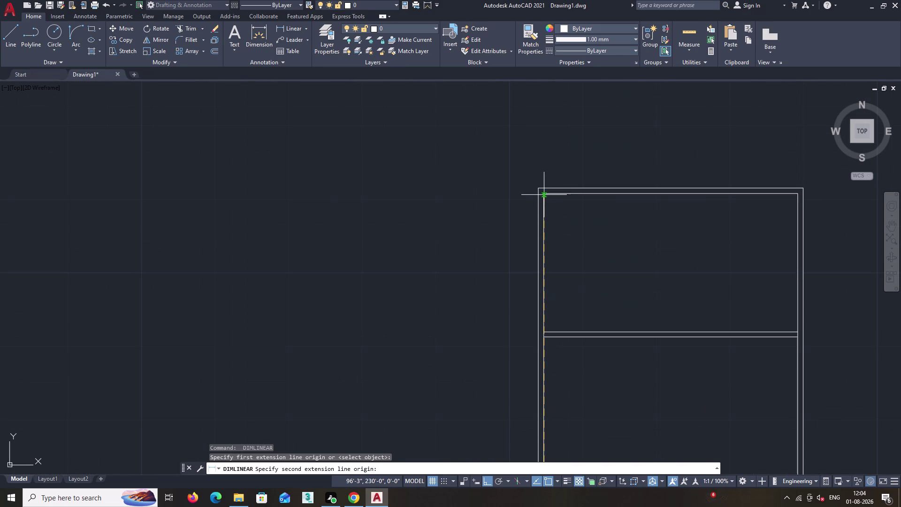
click(543, 193)
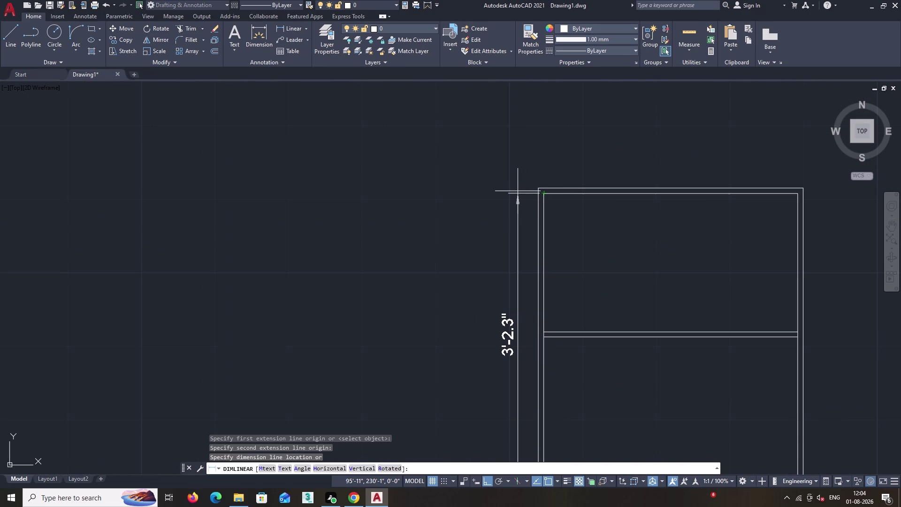
scroll(down, 3)
middle_drag(514, 198, 513, 182)
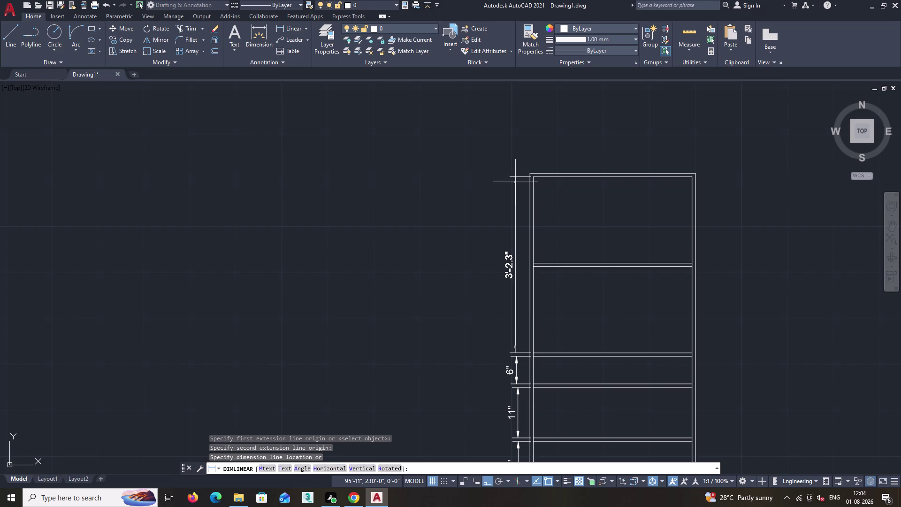
click(516, 182)
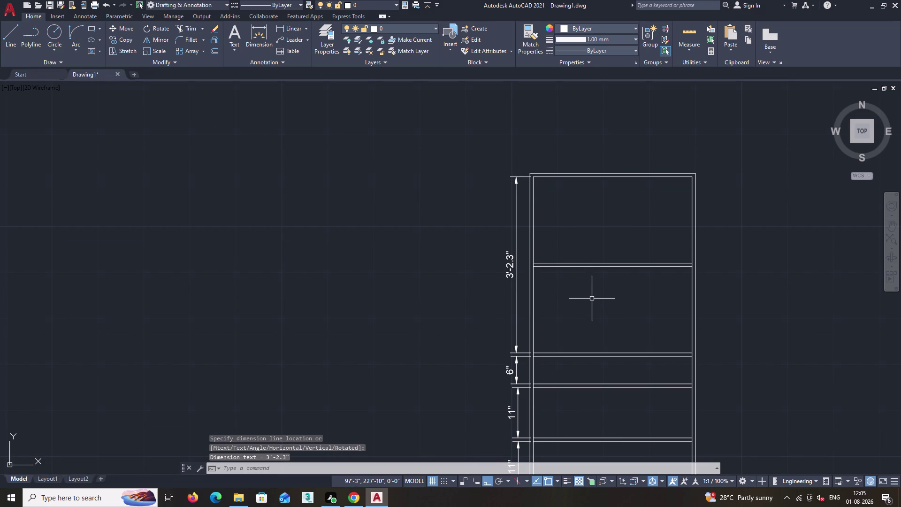
Add a 3' width dimension above the wardrobe's top edge.
key(space)
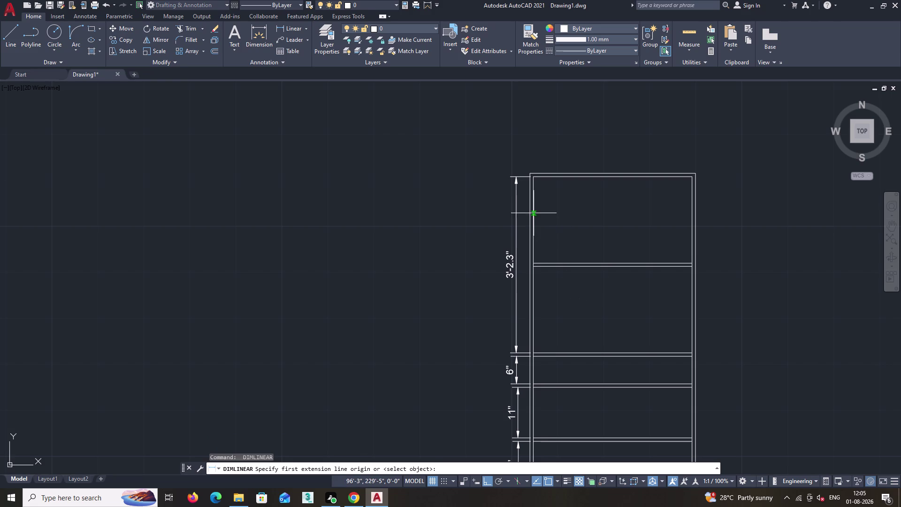
scroll(up, 3)
middle_drag(587, 194, 518, 259)
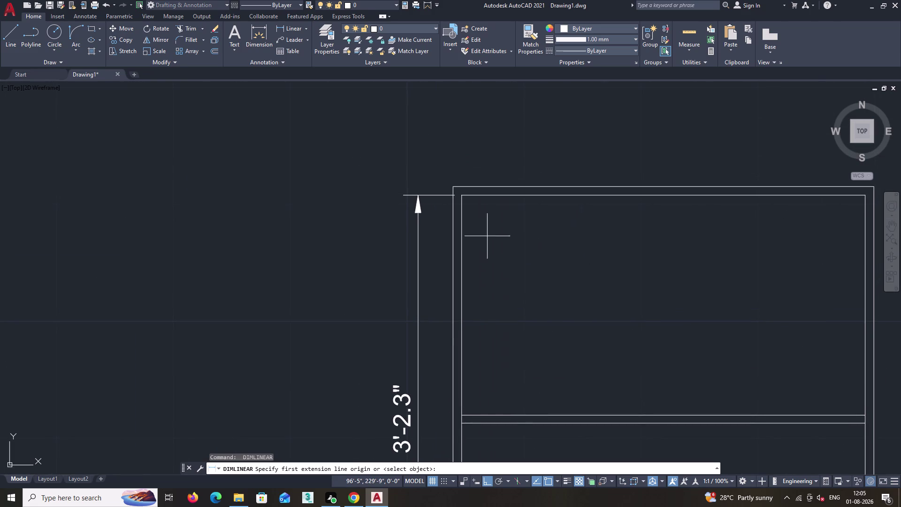
click(453, 186)
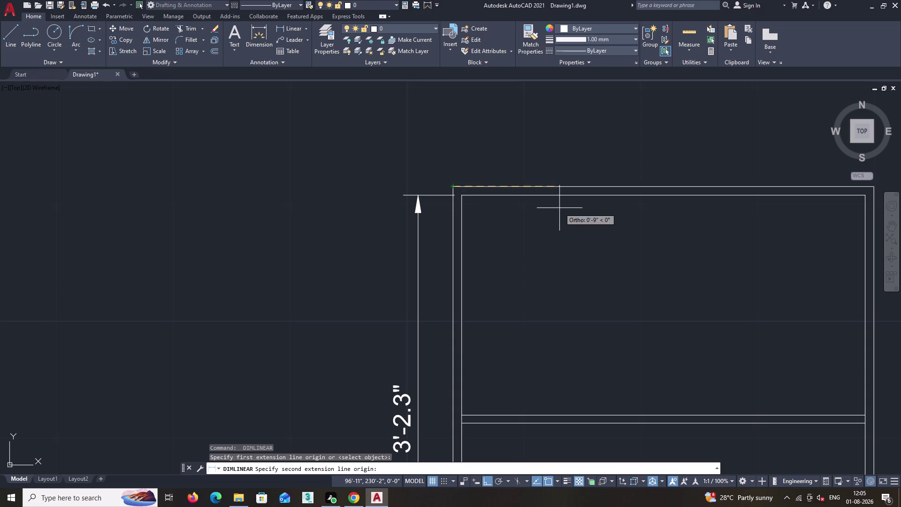
scroll(down, 3)
middle_drag(603, 210, 544, 234)
scroll(up, 3)
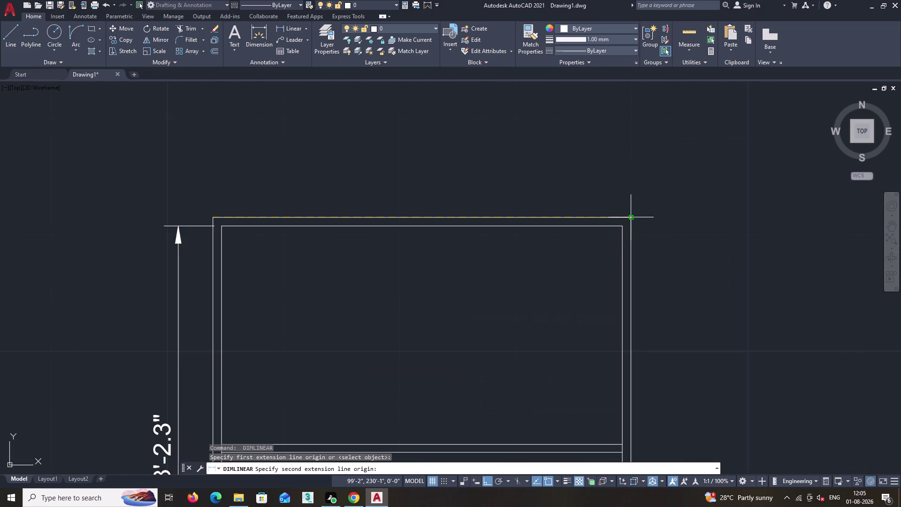
click(629, 217)
click(621, 193)
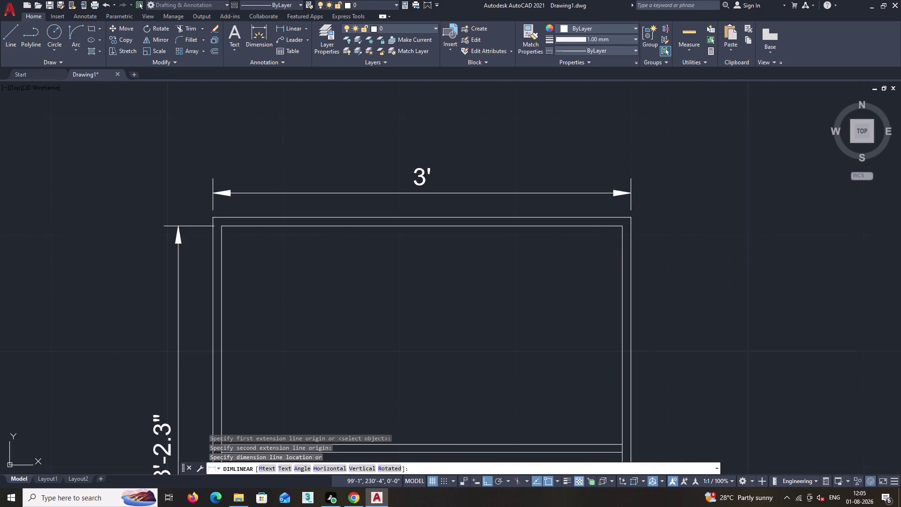
Add a 1'-6.81" dimension beside the top compartment.
key(space)
scroll(down, 3)
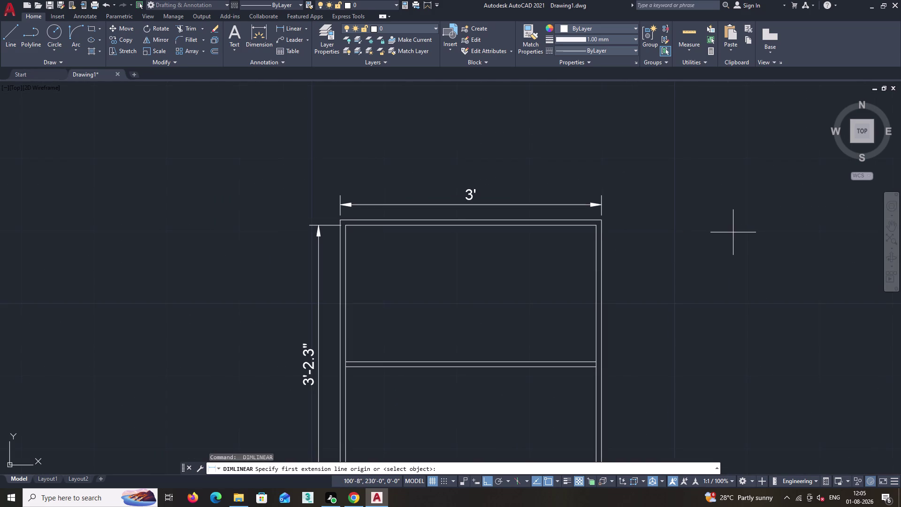
scroll(down, 3)
middle_drag(541, 325, 547, 120)
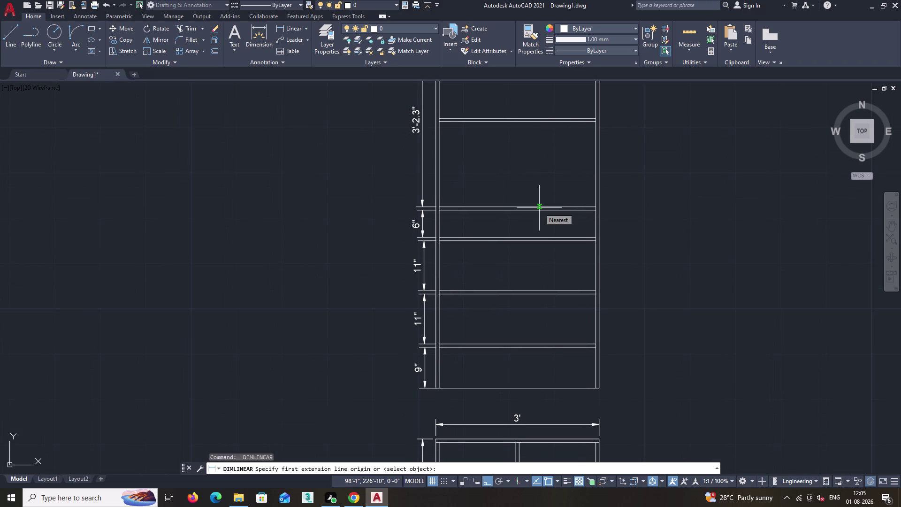
scroll(down, 3)
middle_drag(500, 175, 492, 200)
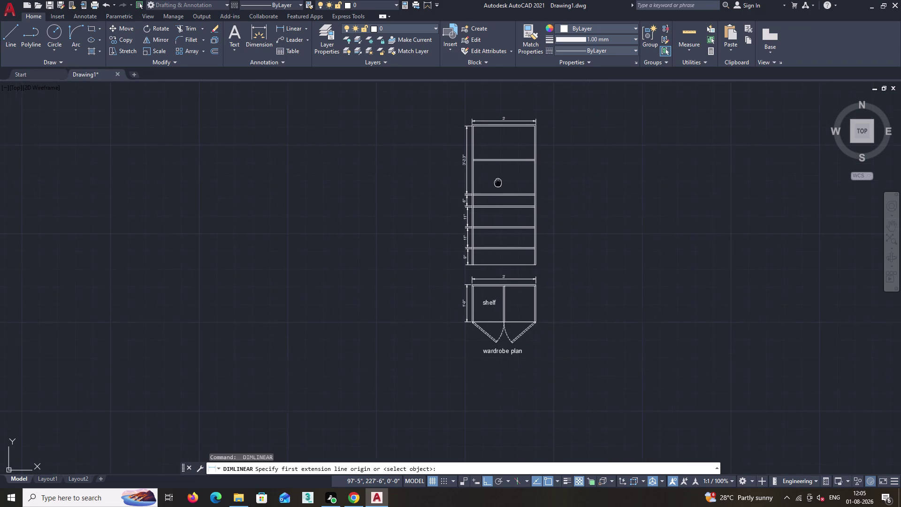
middle_drag(492, 201, 489, 209)
click(295, 25)
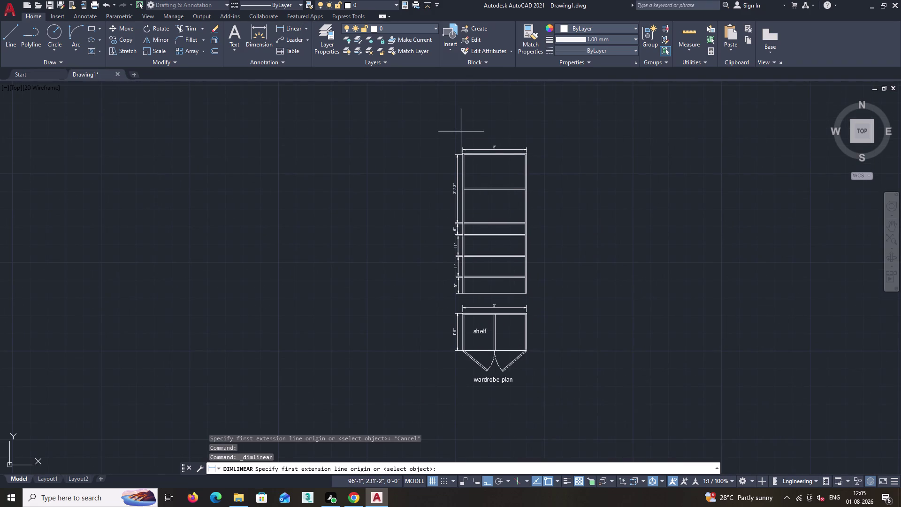
scroll(up, 3)
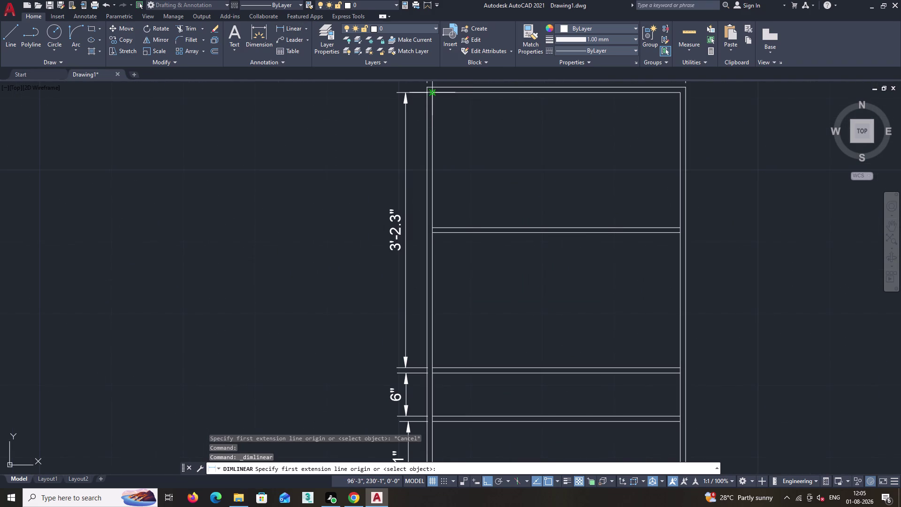
click(432, 92)
click(433, 228)
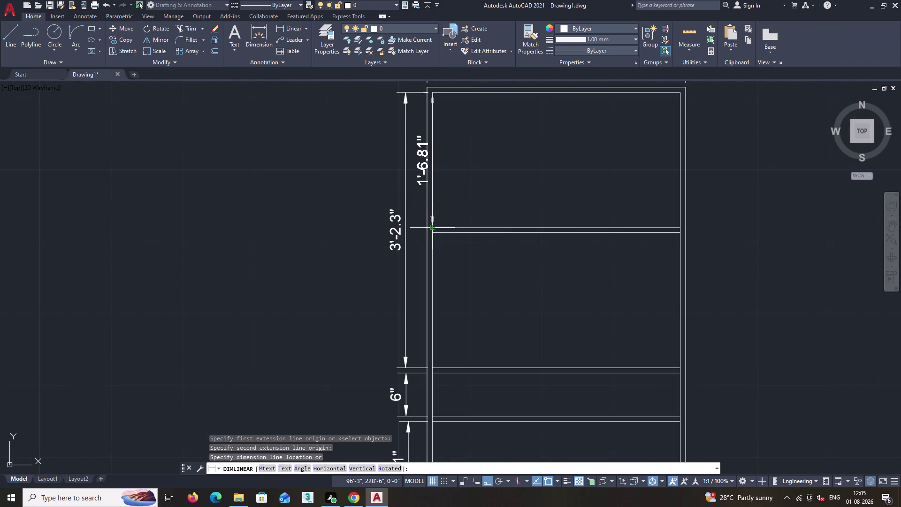
click(471, 221)
Cancel the unfinished dimension and erase the 1'-6.81" dimension.
key(space)
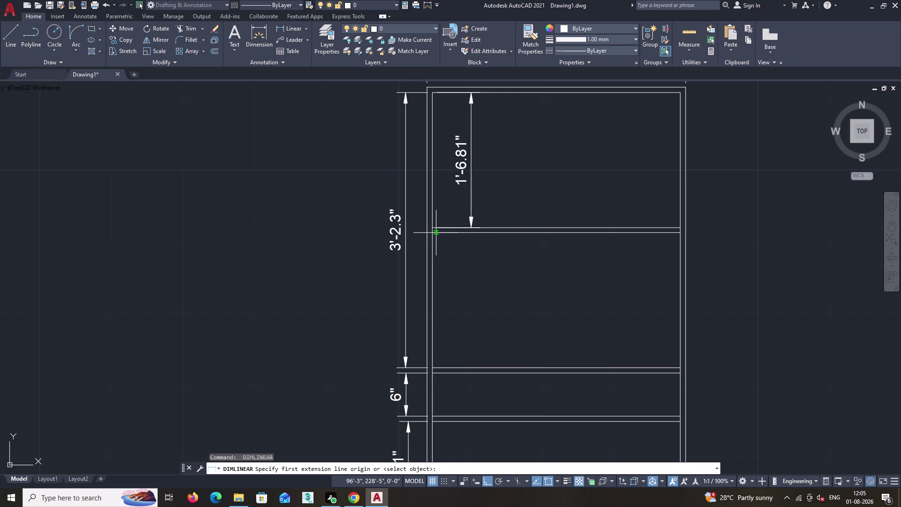
click(432, 234)
click(431, 368)
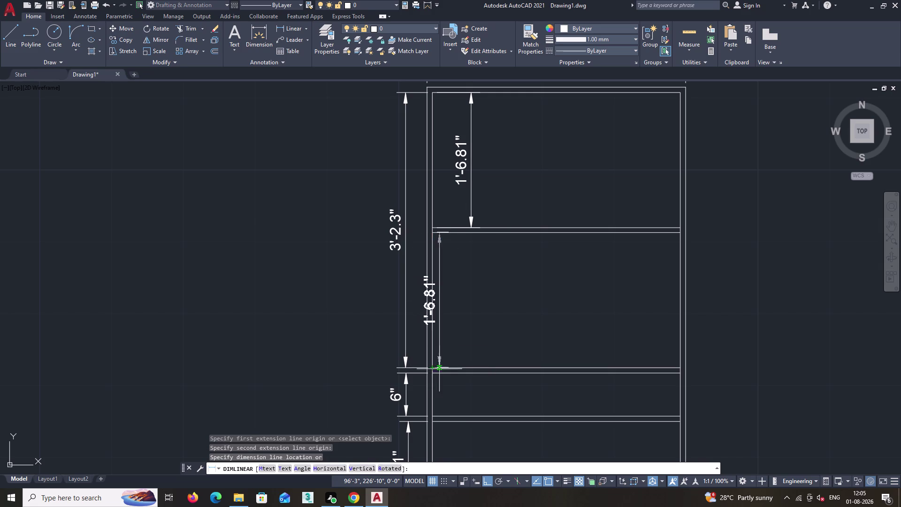
key(Escape)
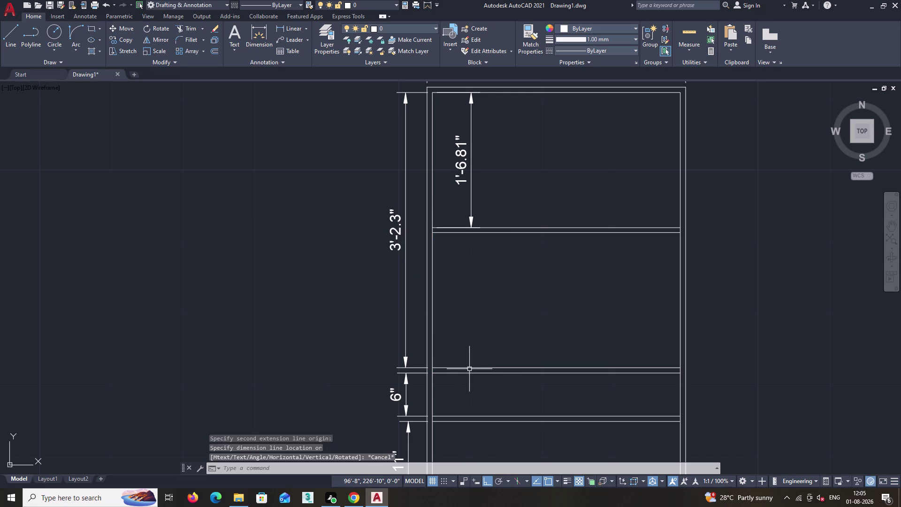
key(ctrl+z)
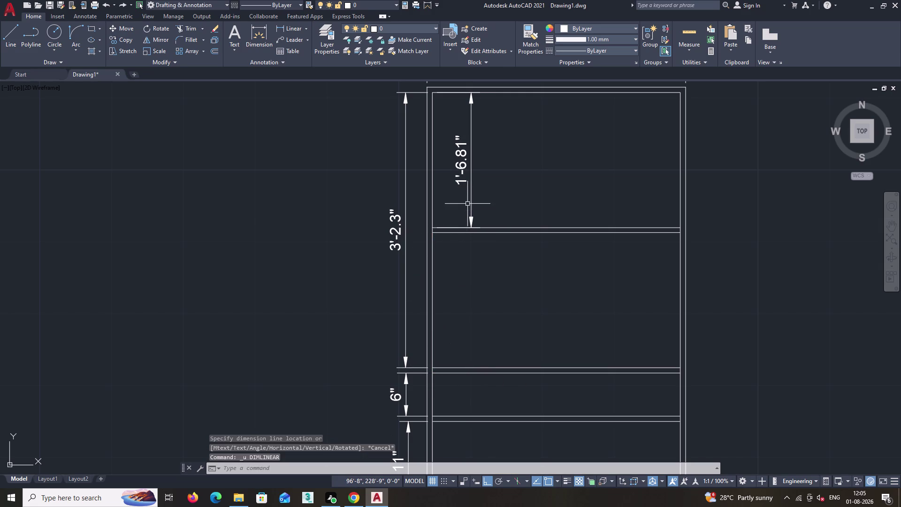
click(471, 195)
key(Delete)
scroll(down, 3)
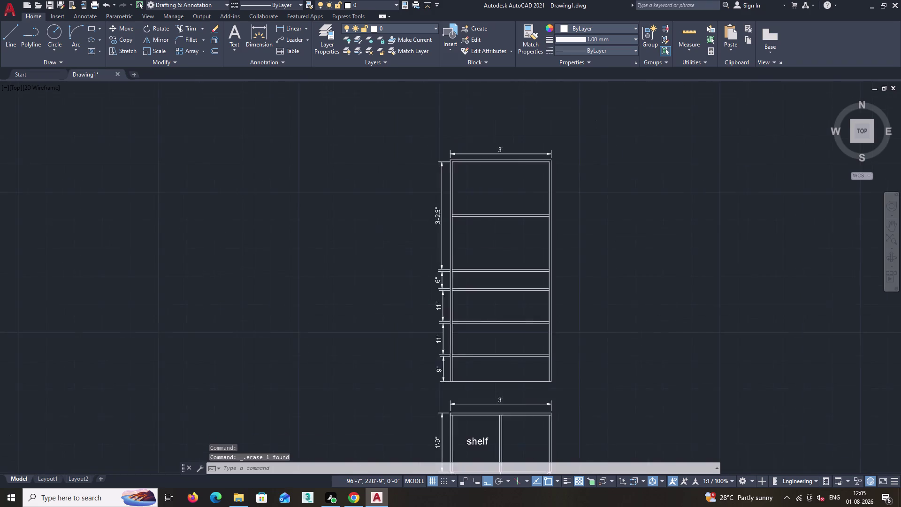
middle_drag(469, 245, 499, 202)
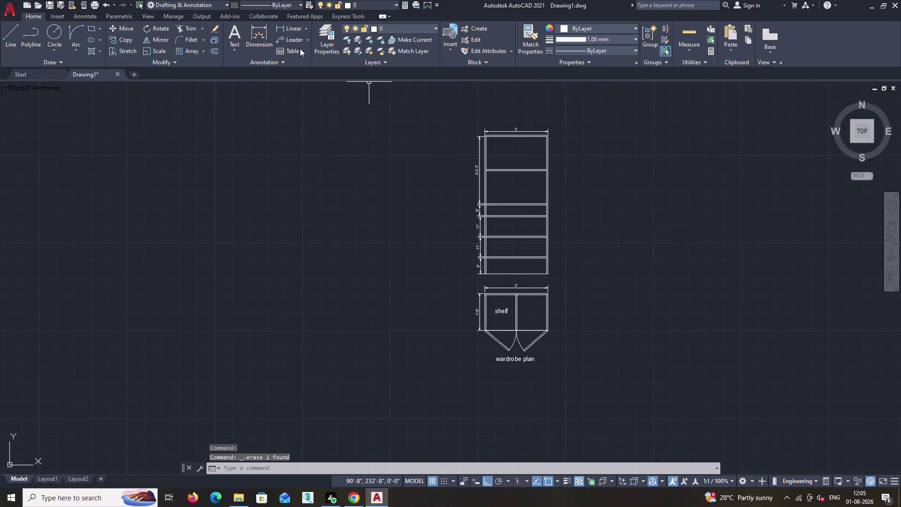
click(292, 28)
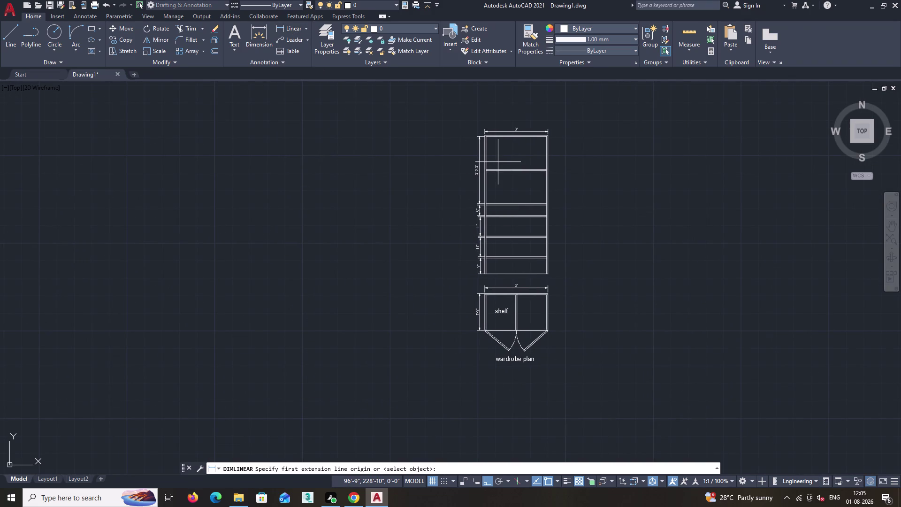
Dimension the overall 6'-7" height from top to bottom corner, outside the shelf dimensions.
scroll(up, 3)
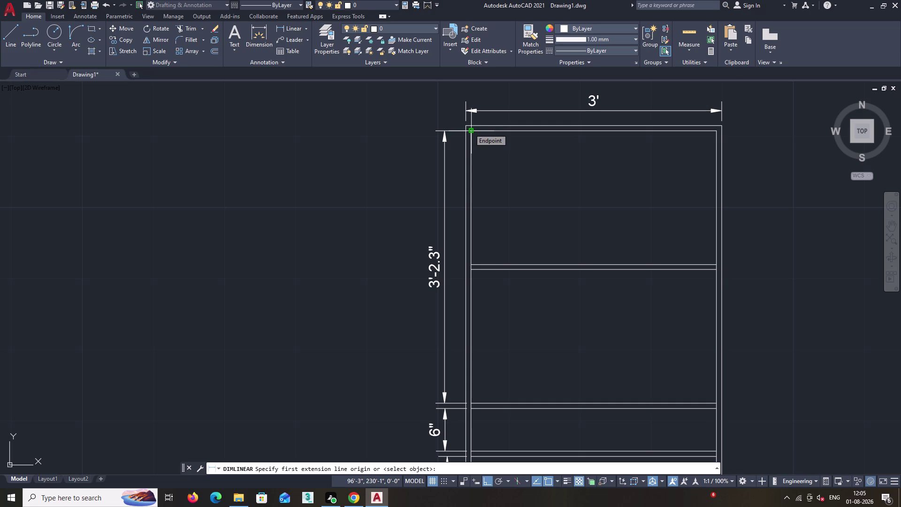
click(464, 125)
scroll(down, 3)
middle_drag(490, 248, 490, 245)
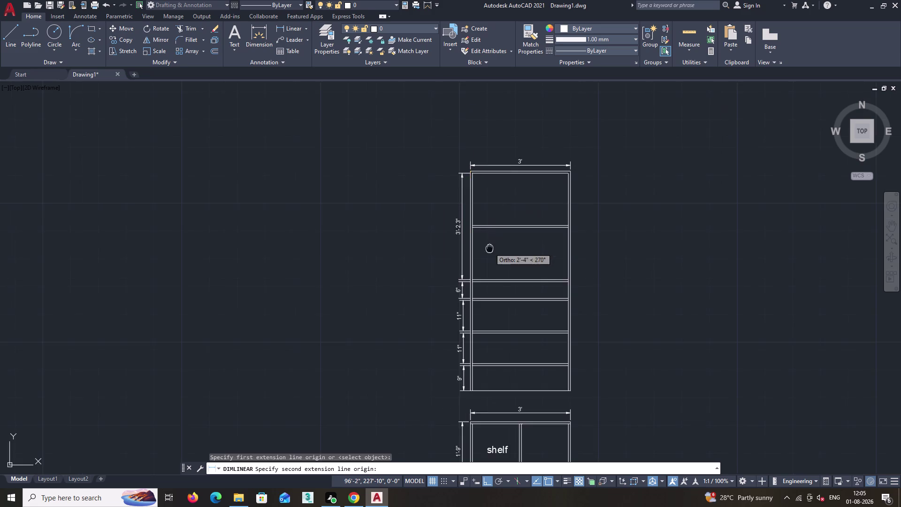
middle_drag(490, 245, 546, 87)
scroll(up, 3)
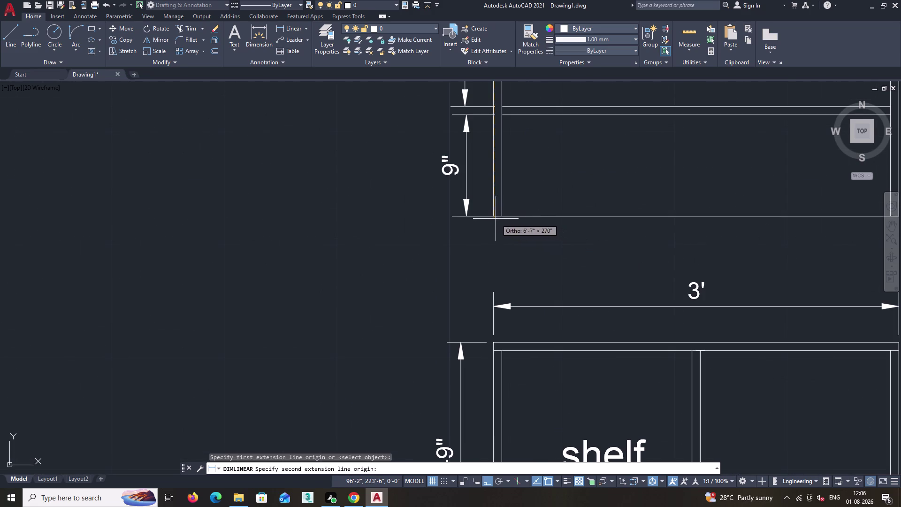
click(494, 216)
scroll(down, 3)
middle_drag(418, 199, 445, 260)
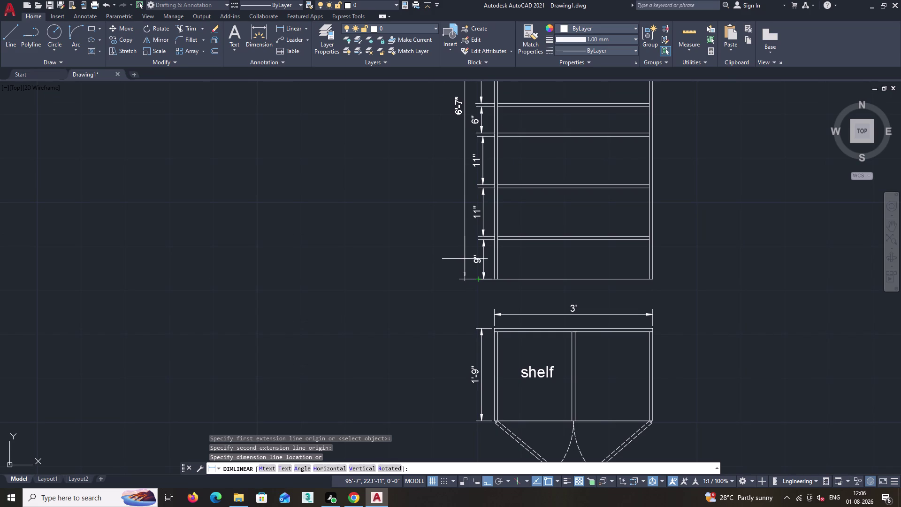
click(465, 259)
Zoom in on the elevation's base and start the Circle command (C).
key(space)
scroll(down, 3)
middle_drag(527, 195, 477, 228)
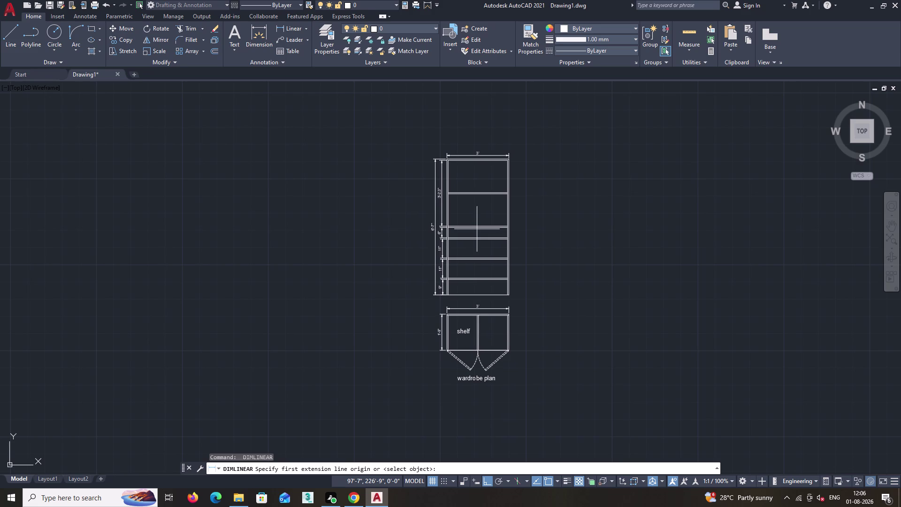
key(space)
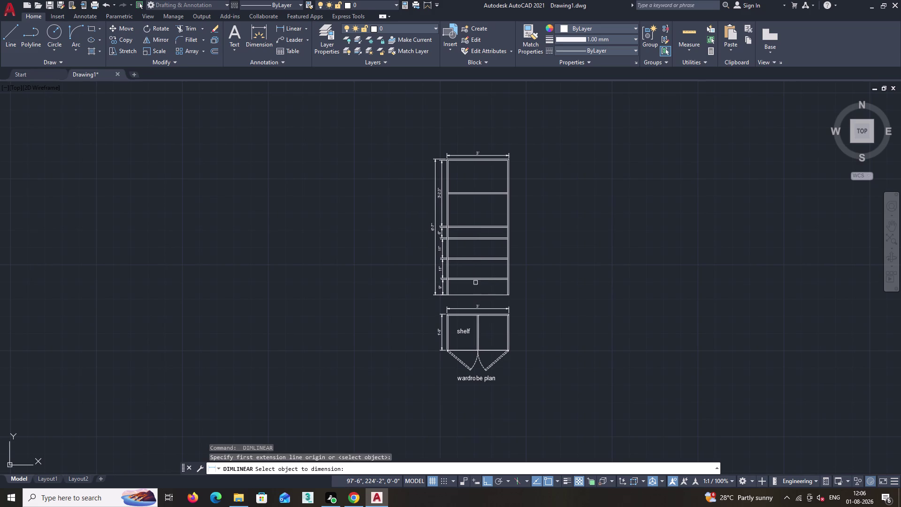
scroll(up, 3)
middle_drag(470, 305, 533, 217)
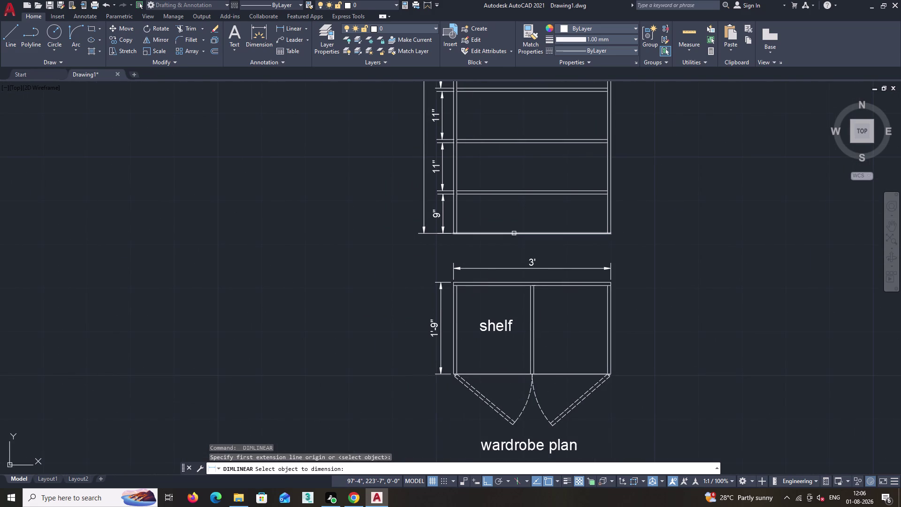
key(space)
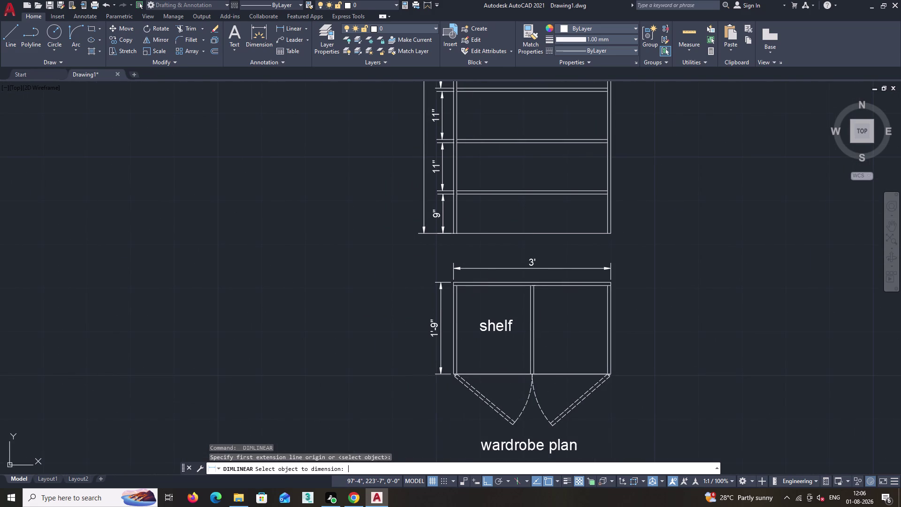
text(c)
key(space)
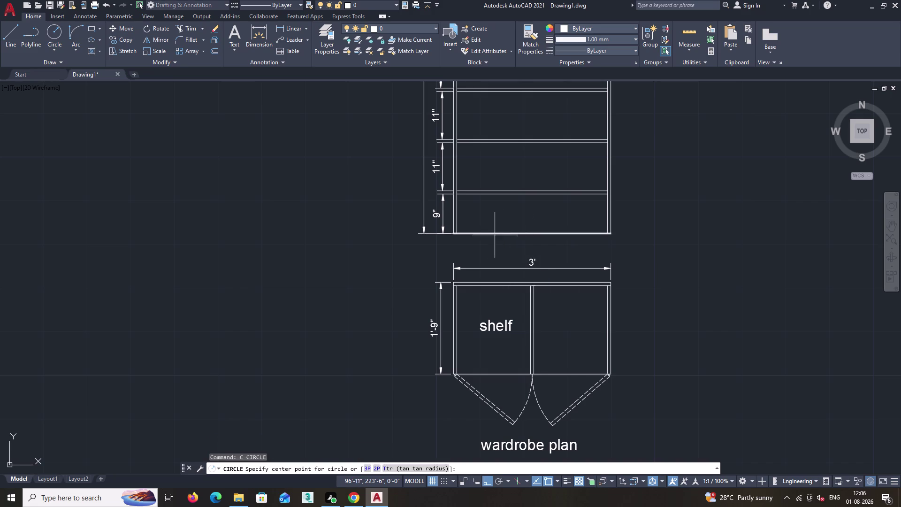
Draw a trial small circle near the base line, then undo it.
scroll(up, 3)
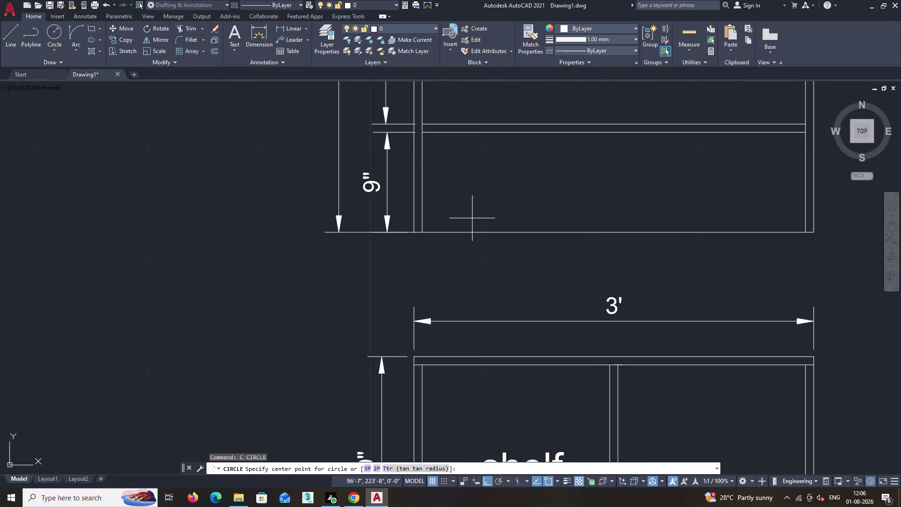
click(471, 218)
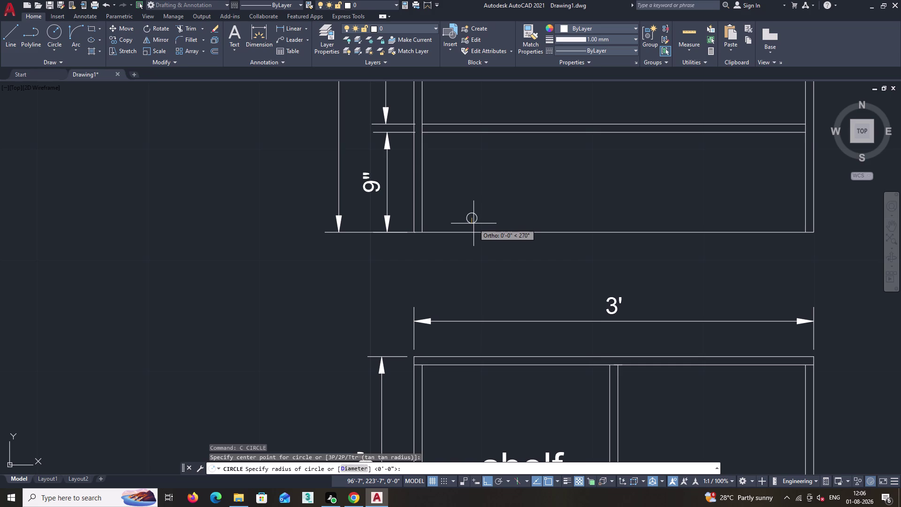
click(474, 224)
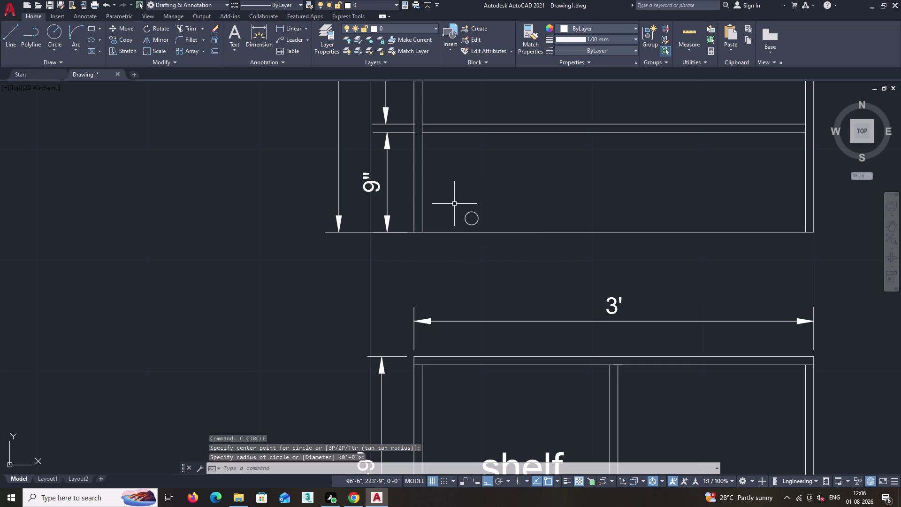
key(ctrl+z)
Draw a small circle just above the base line, cancelling an extra one.
text(c)
key(space)
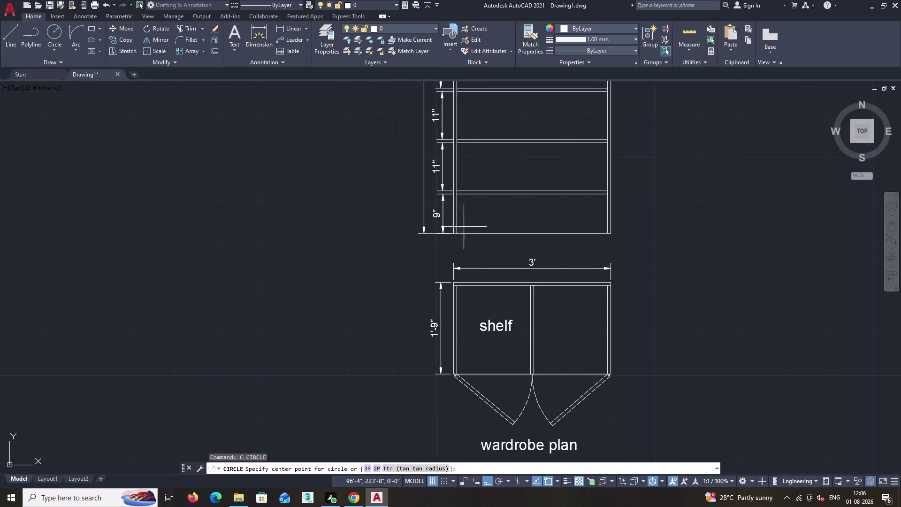
scroll(up, 3)
middle_drag(482, 239, 437, 209)
scroll(up, 3)
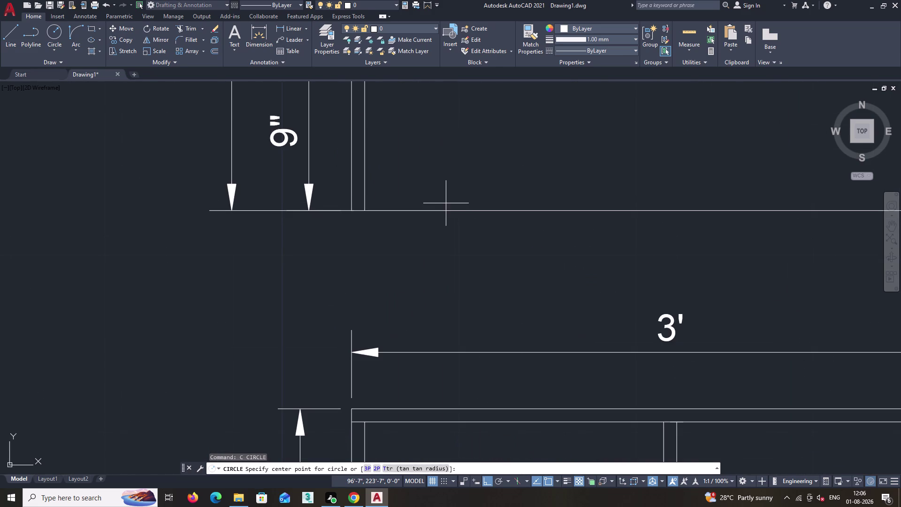
click(458, 194)
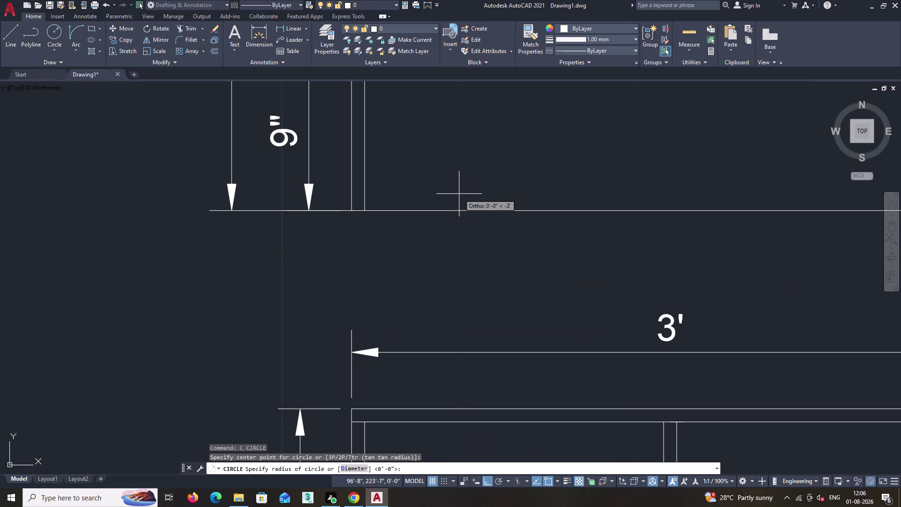
click(463, 199)
key(space)
click(442, 182)
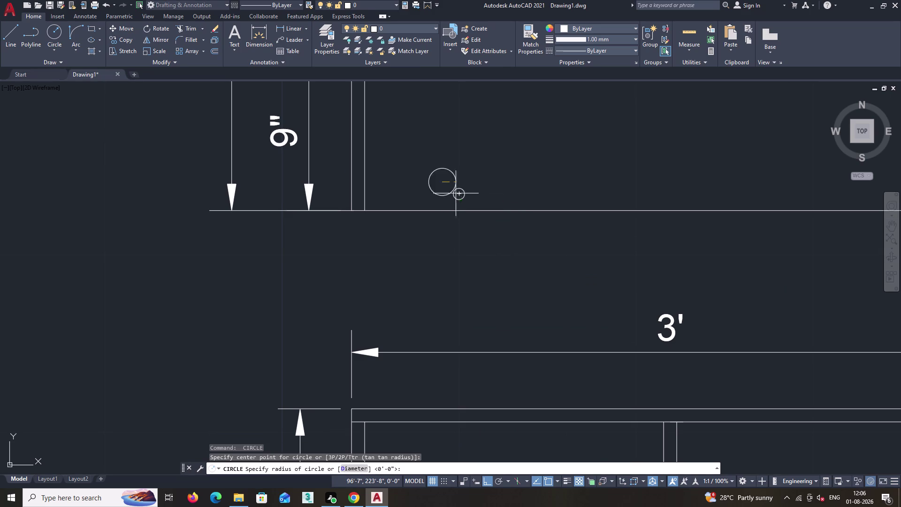
key(Escape)
Window-select the small circle and start moving it.
click(441, 180)
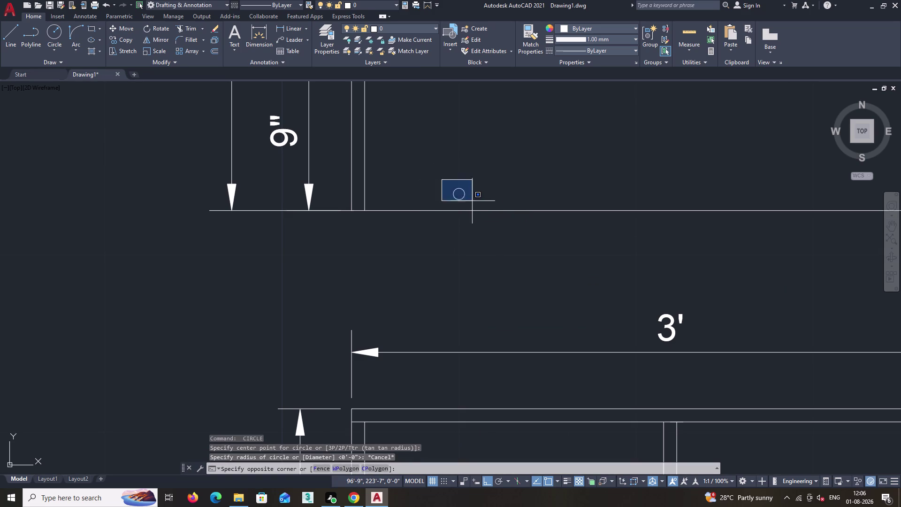
click(479, 204)
text(m)
key(space)
scroll(up, 3)
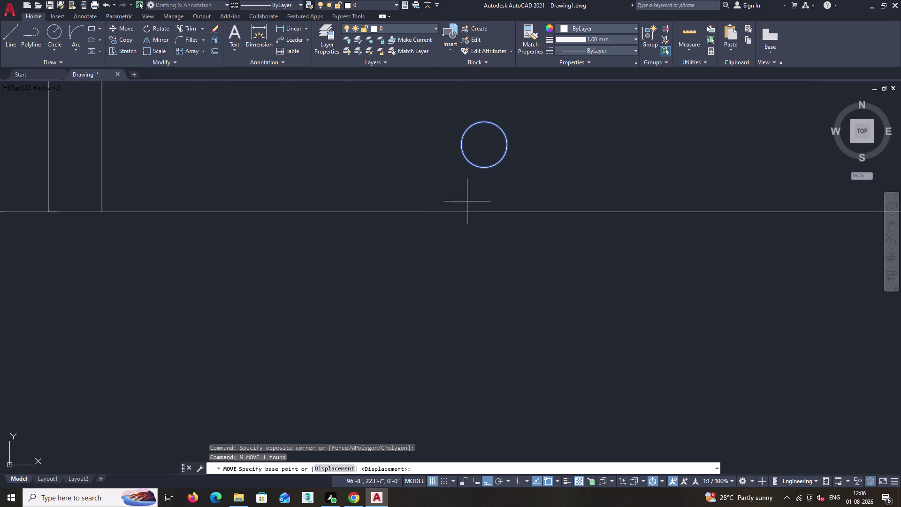
Move the small circle down so it rests on the wardrobe elevation's base line.
click(482, 167)
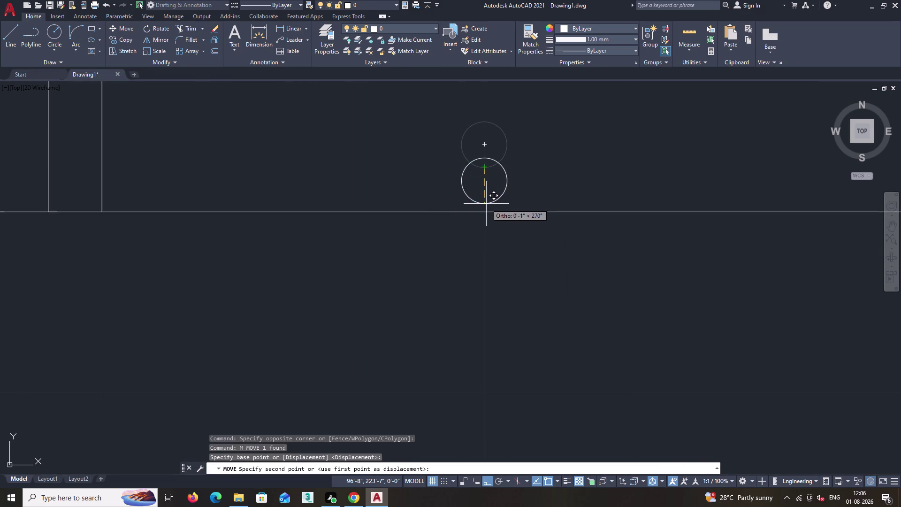
click(485, 212)
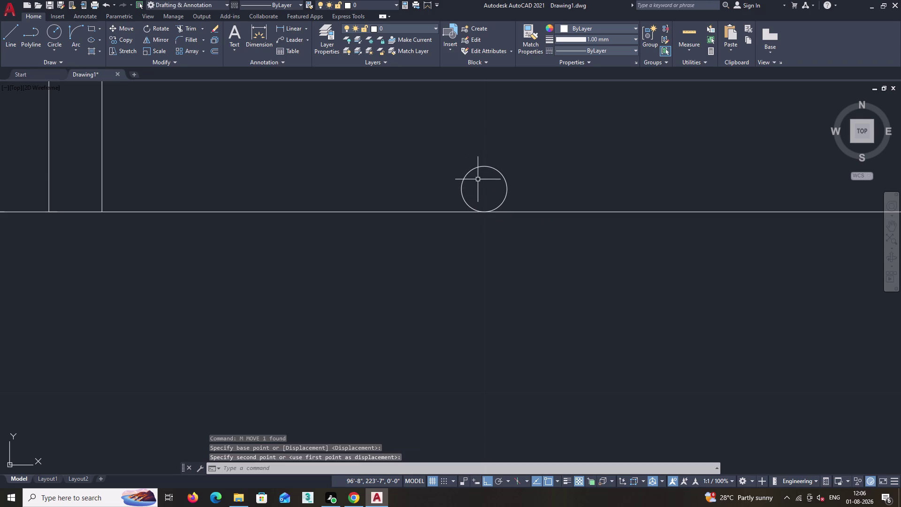
click(474, 170)
Start copying the circle, taking its centre as the base point.
text(co)
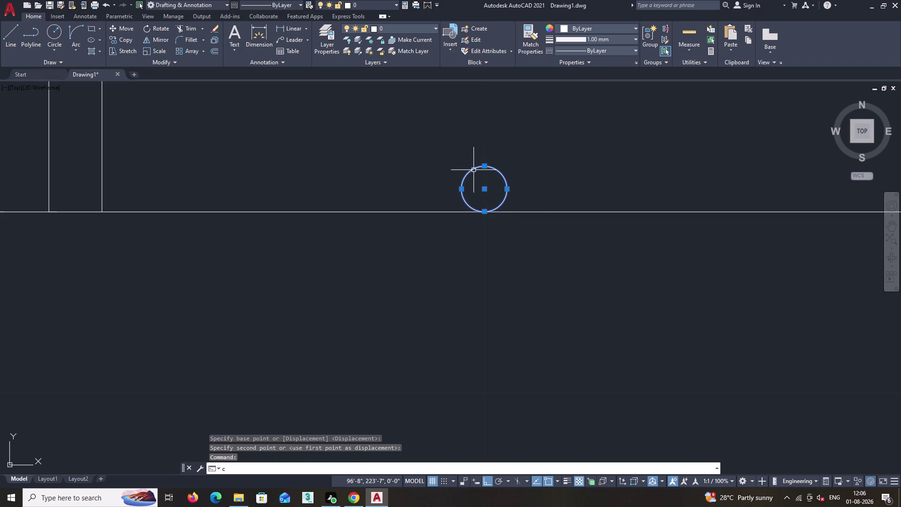
key(Return)
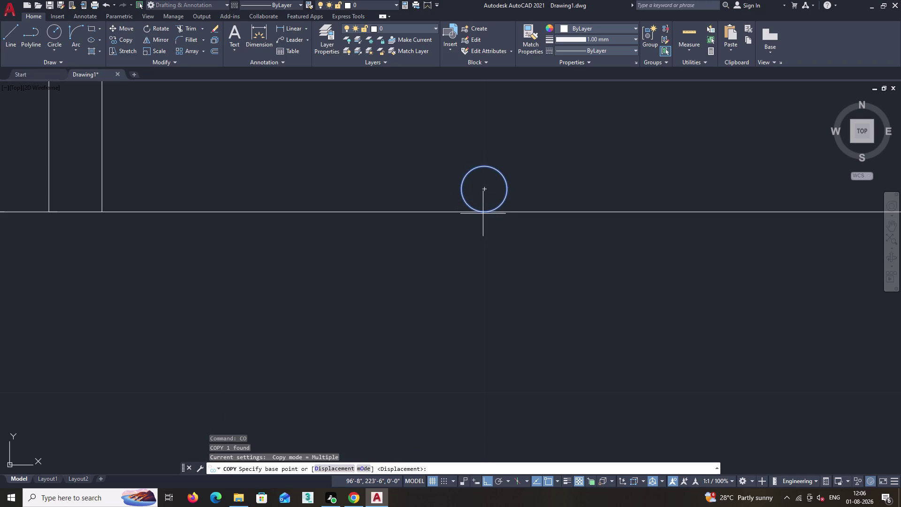
click(486, 213)
scroll(down, 3)
scroll(down, 3)
scroll(down, 3)
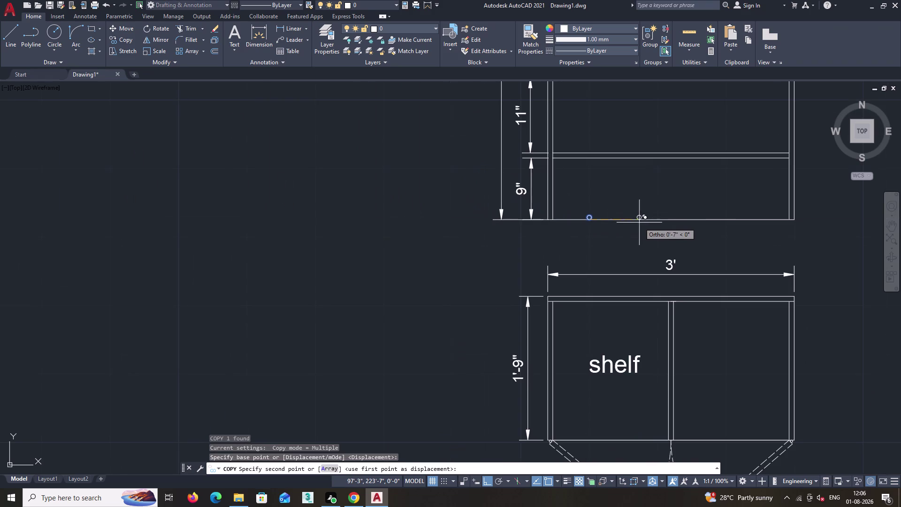
middle_drag(691, 224, 548, 233)
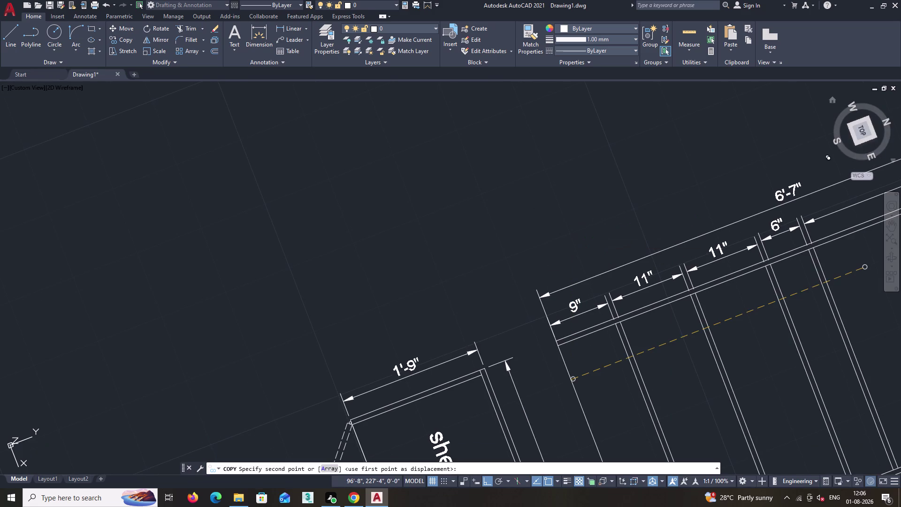
Reset the ViewCube to Top and drop the circle's copy onto the base edge.
click(864, 127)
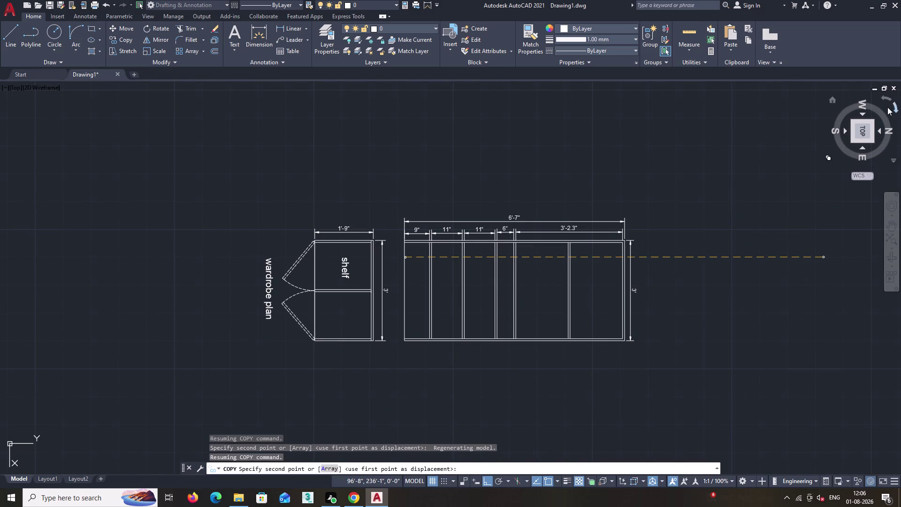
click(886, 99)
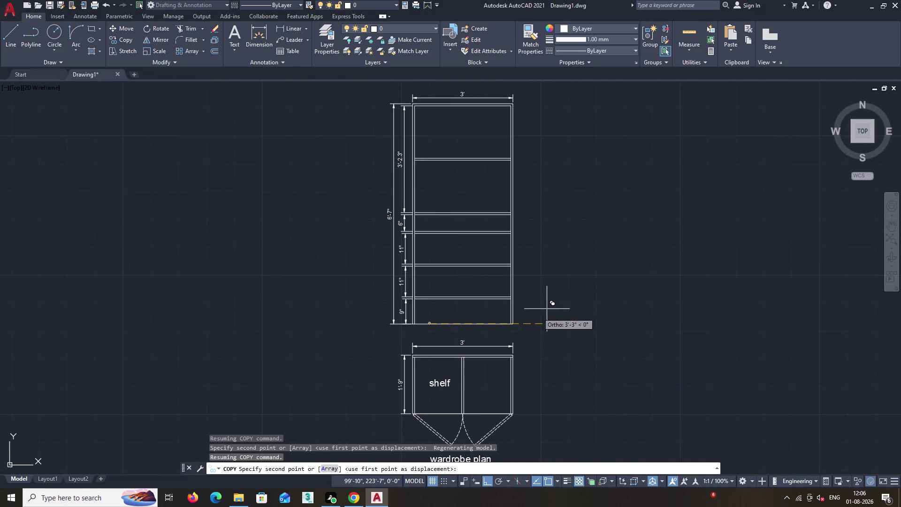
scroll(up, 3)
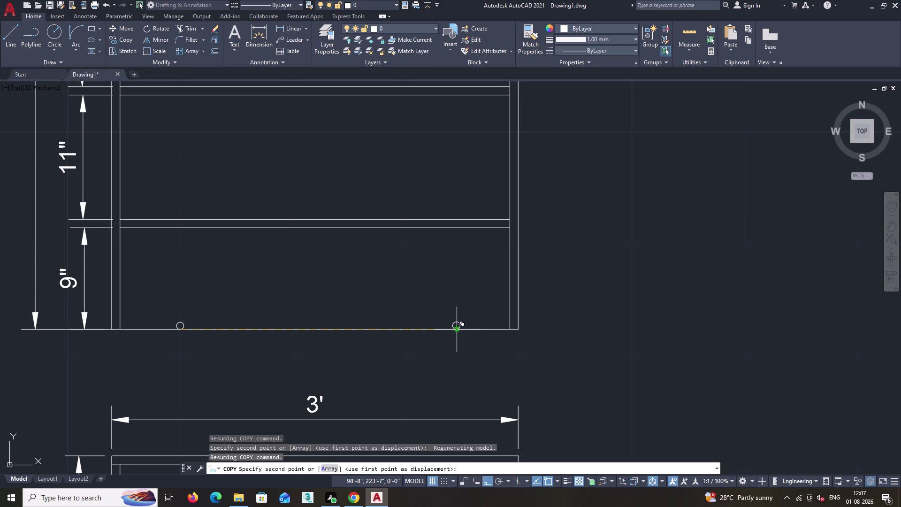
click(456, 330)
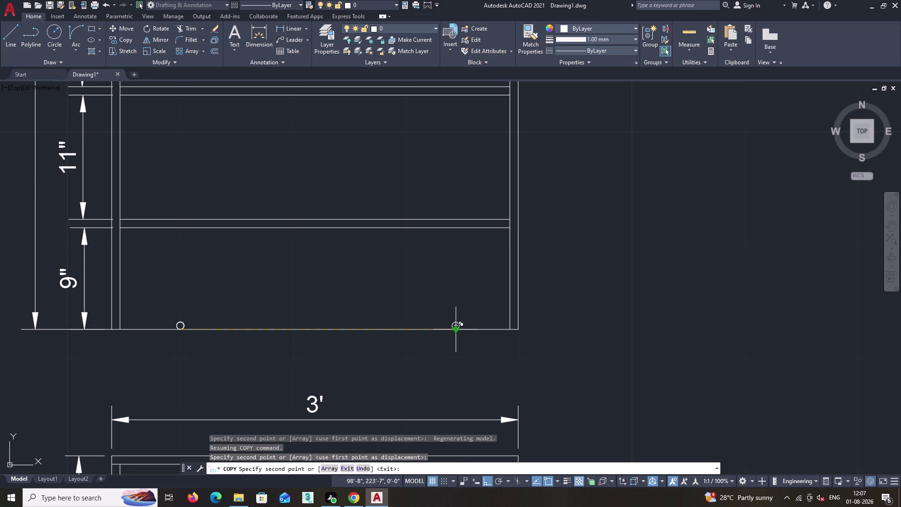
key(space)
scroll(down, 3)
middle_drag(437, 348, 598, 368)
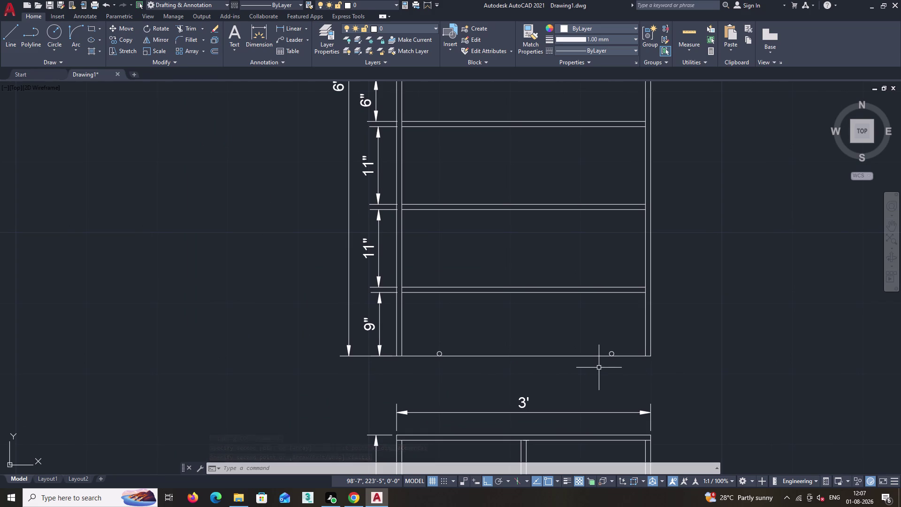
key(l)
key(Return)
Draw a line along the base circles to the right side and up 8 inches.
scroll(up, 3)
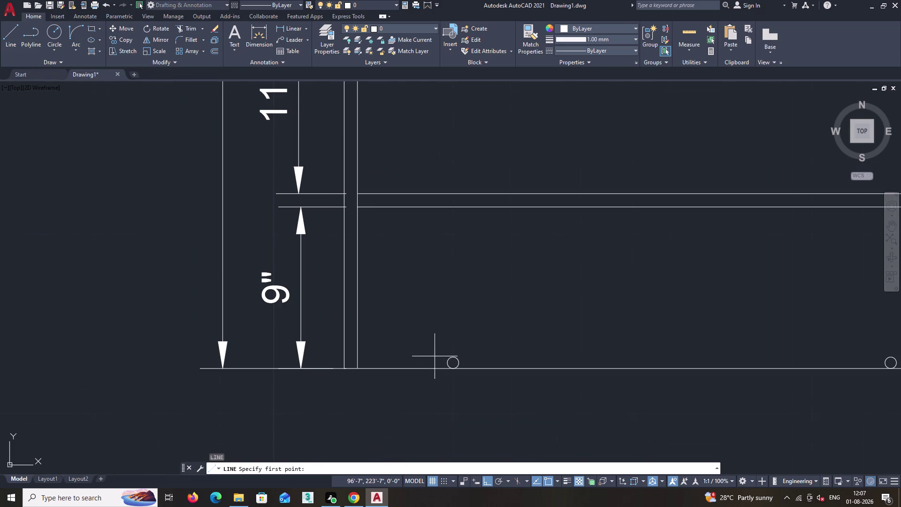
click(454, 356)
scroll(down, 3)
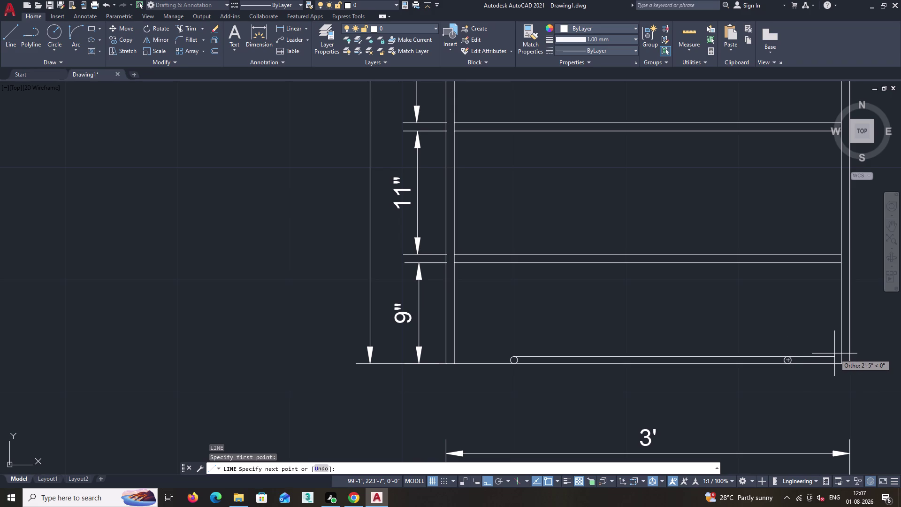
click(835, 353)
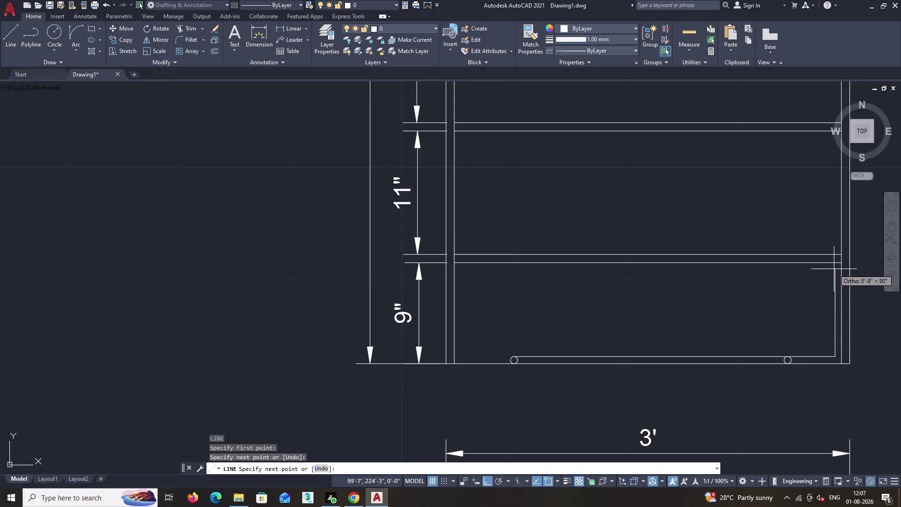
key(space)
key(o)
Offset the lowest shelf line 0.74 inch downward.
key(Return)
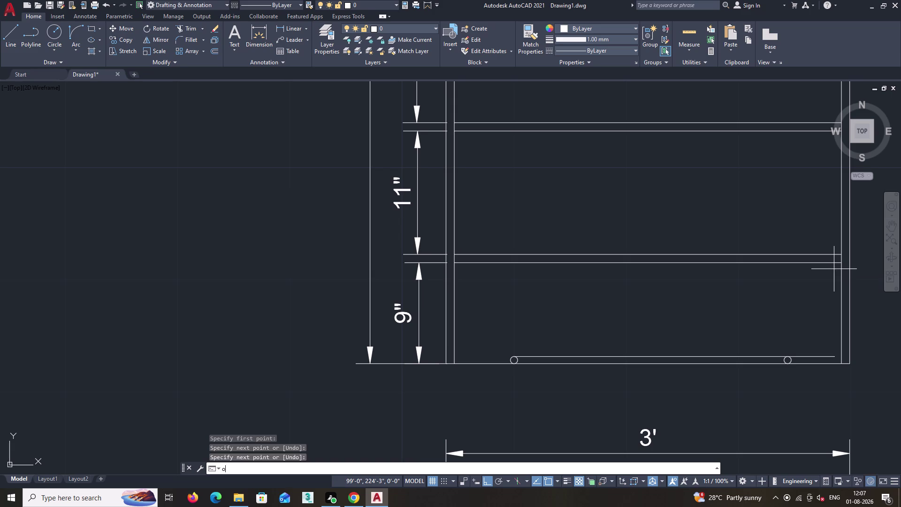
text(0.)
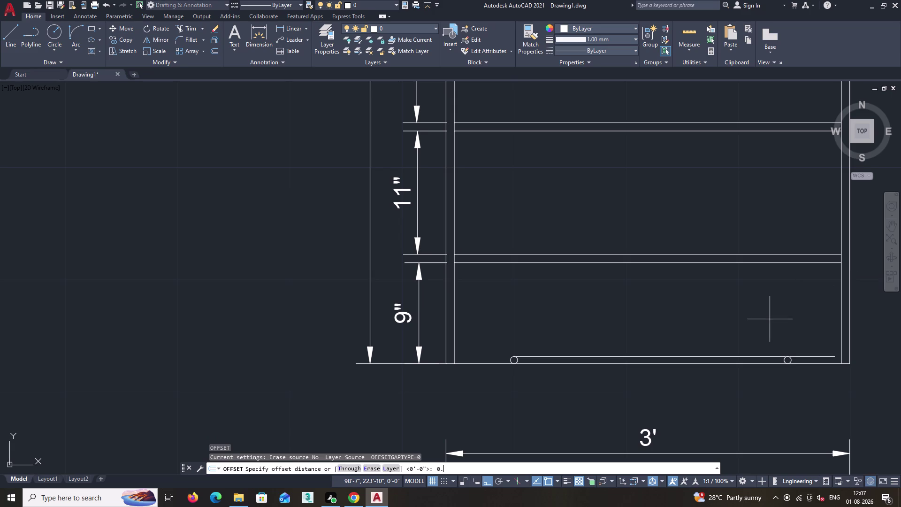
text(74)
key(shift+quotedbl)
key(Return)
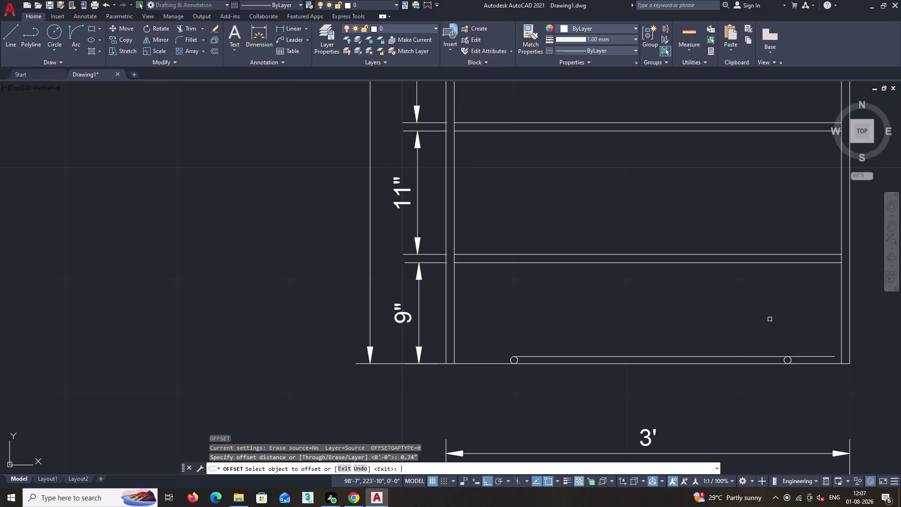
click(736, 263)
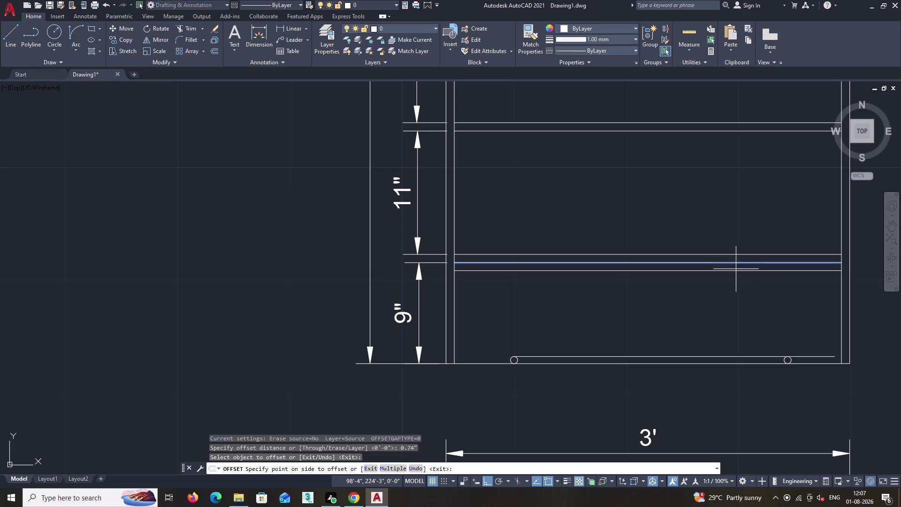
click(734, 280)
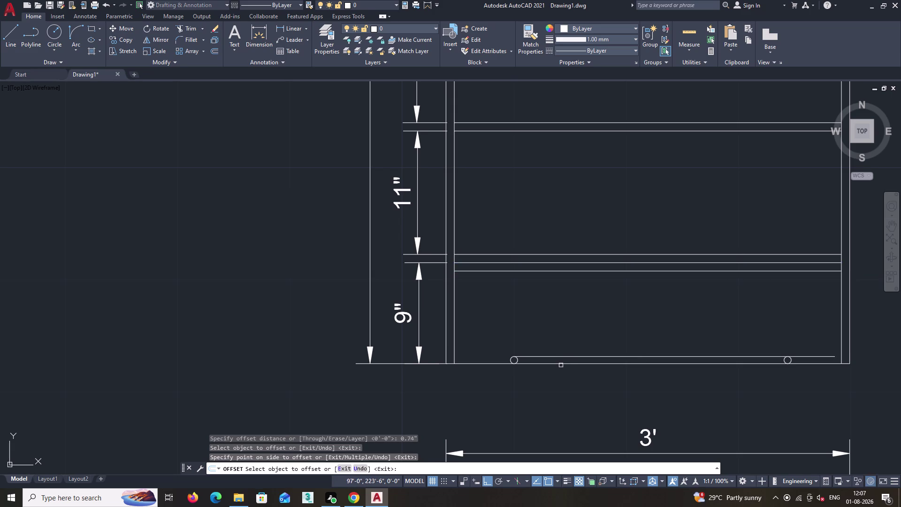
Offset the left and right side lines 0.74 inch inward.
click(455, 324)
click(484, 324)
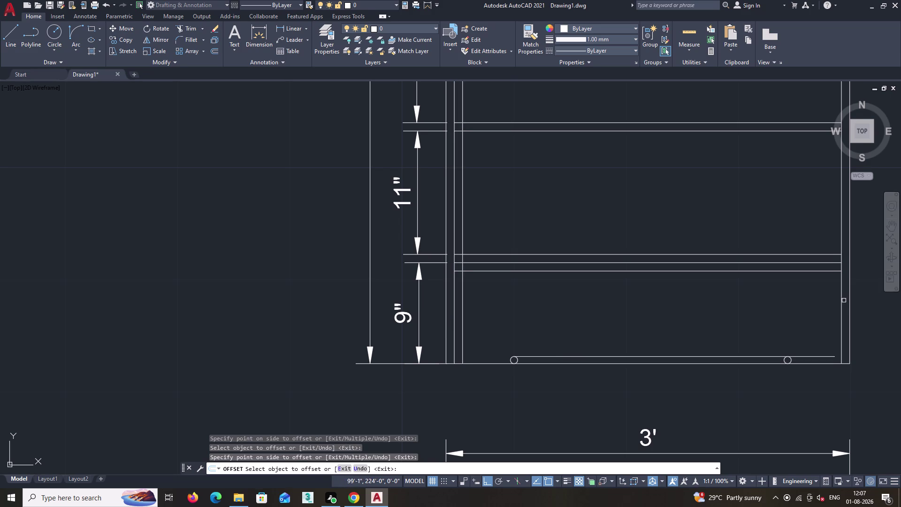
click(841, 300)
click(812, 308)
key(space)
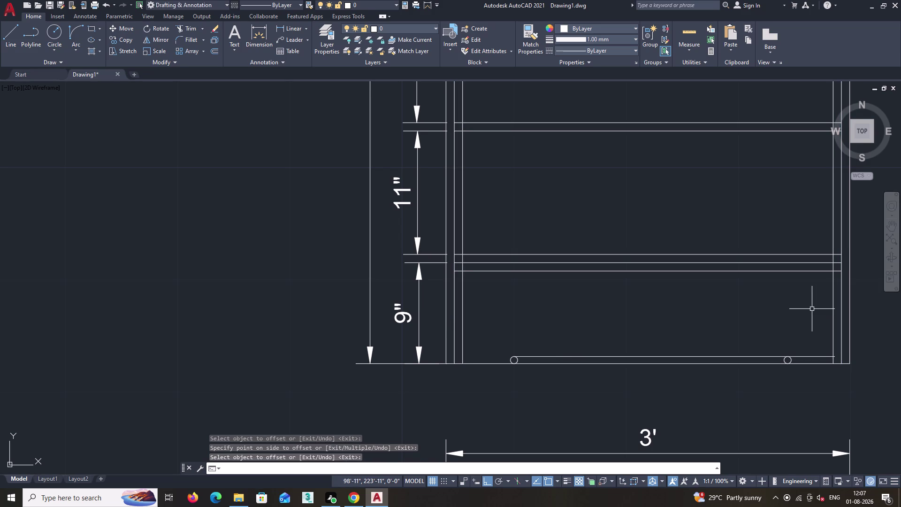
Extend the new base line to the side wall.
key(e)
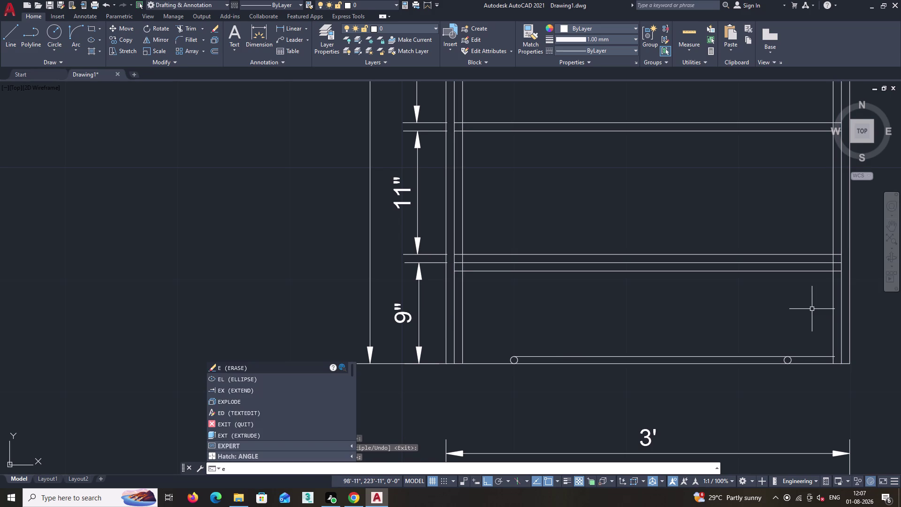
text(x)
key(space)
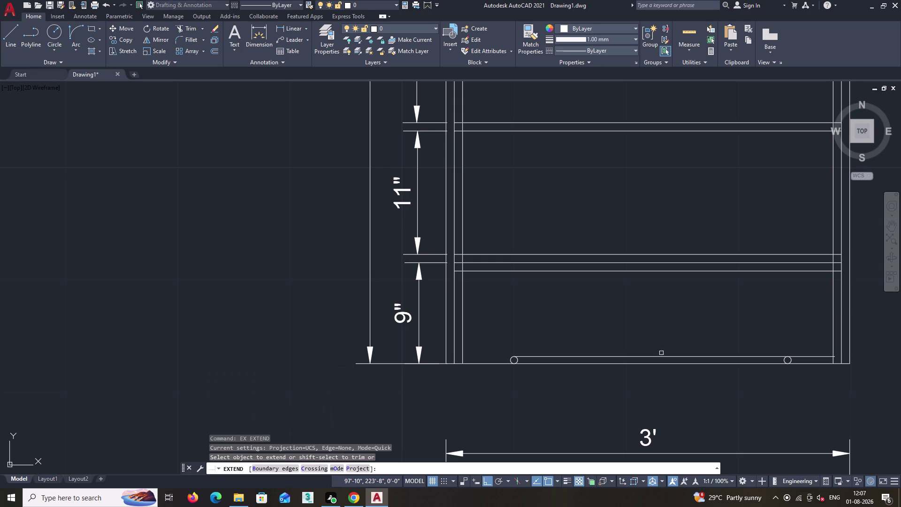
click(633, 357)
key(space)
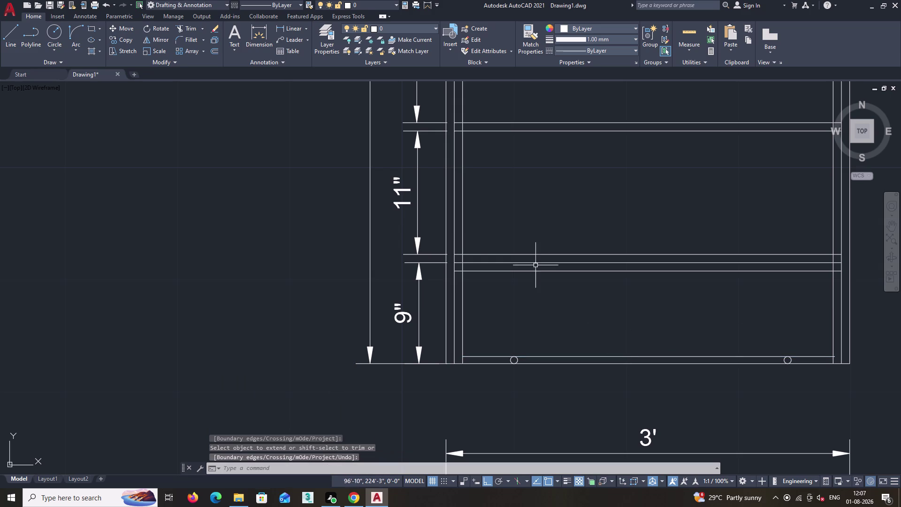
Trim the line ends at the left side and delete the leftover stray line.
text(tr)
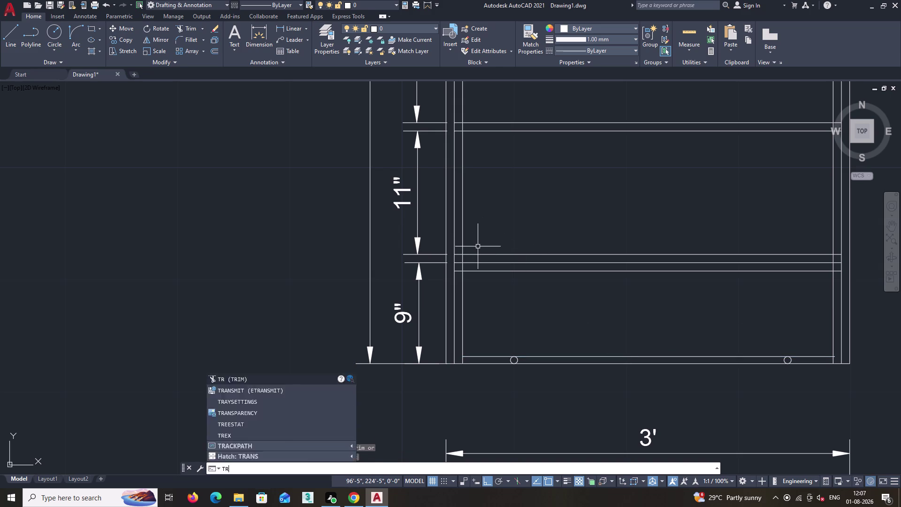
key(space)
scroll(up, 3)
click(459, 254)
click(442, 255)
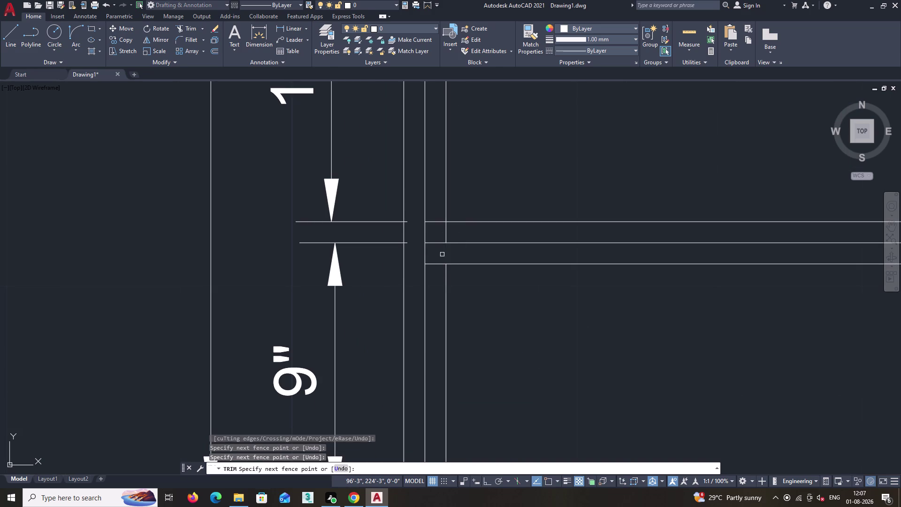
click(453, 233)
click(444, 233)
key(space)
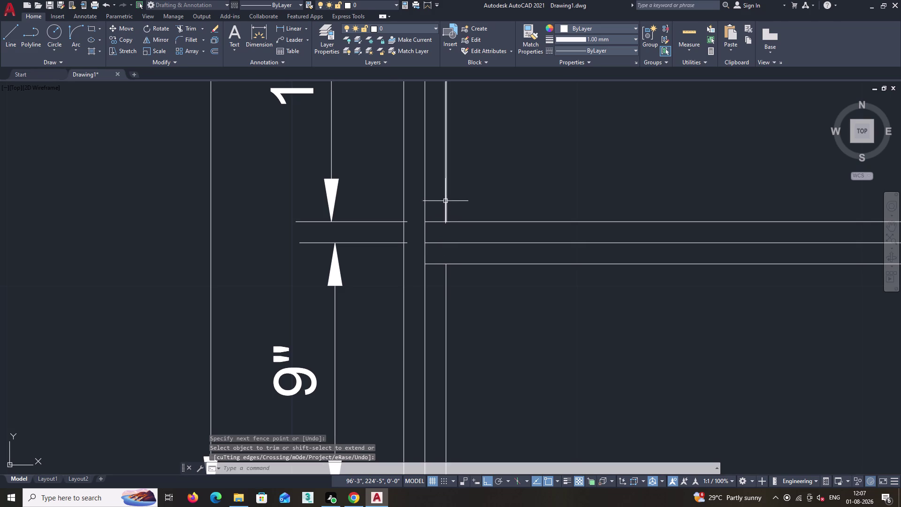
click(445, 201)
key(Delete)
Trim more line ends in the drawer area and delete the leftover vertical line.
scroll(down, 3)
scroll(down, 3)
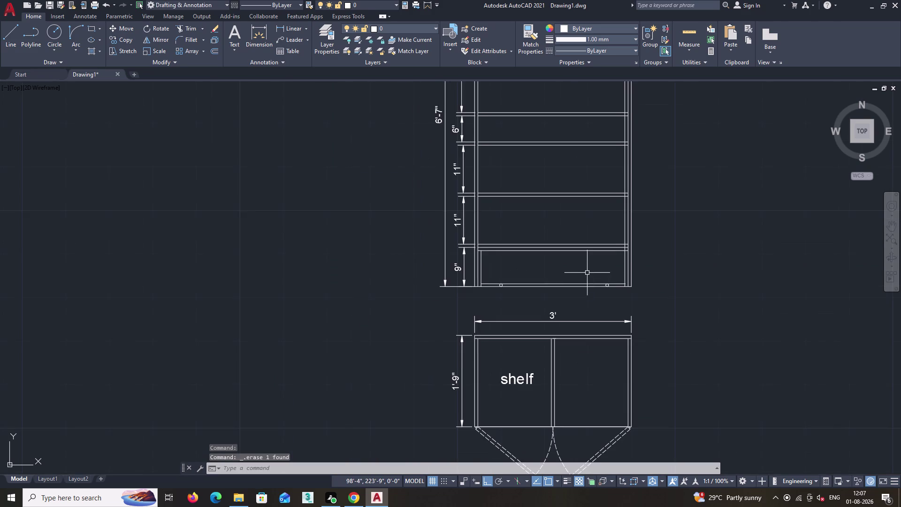
middle_drag(587, 272, 513, 295)
text(tr)
key(space)
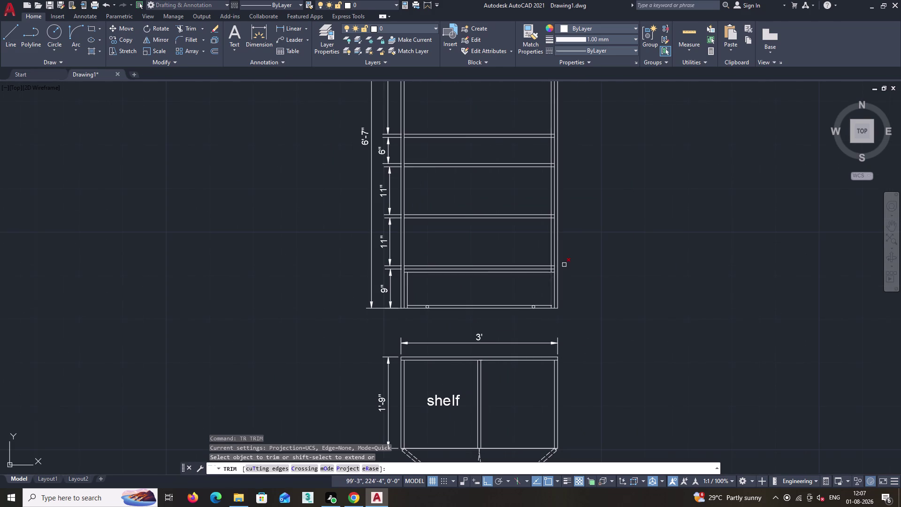
scroll(up, 3)
click(528, 282)
click(516, 283)
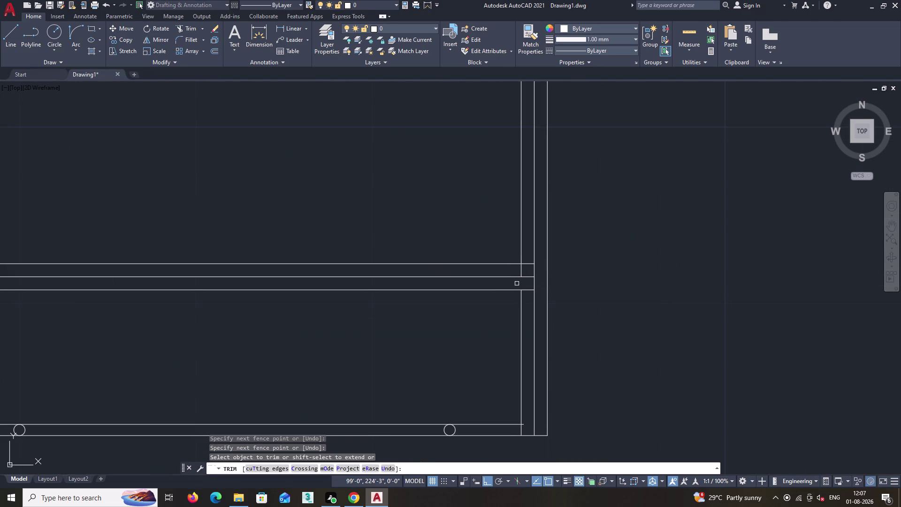
key(space)
click(522, 251)
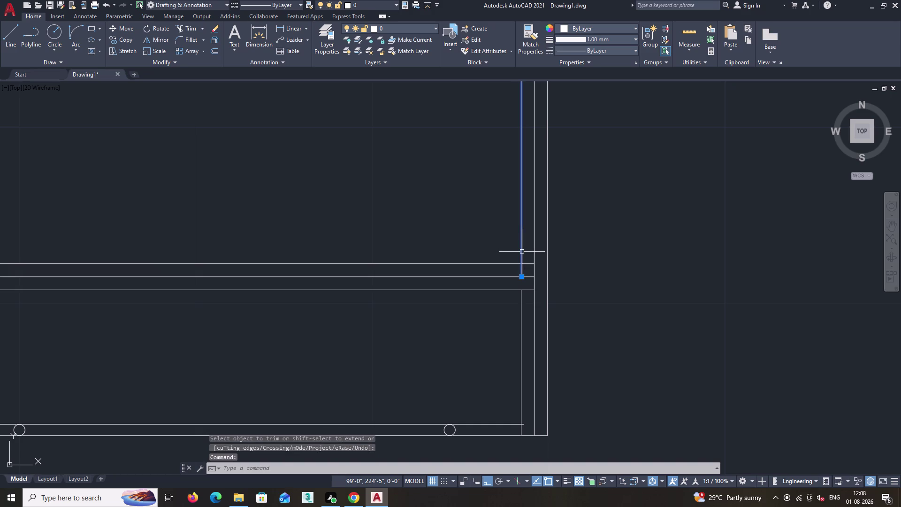
key(Delete)
Trim the overshoots at the drawer outline and its top-left corner.
scroll(down, 3)
middle_drag(476, 314, 536, 303)
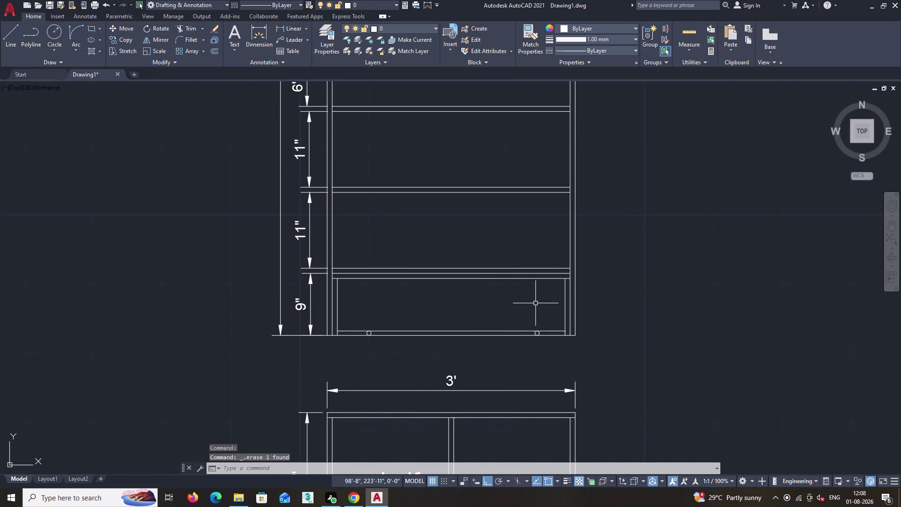
text(tr)
key(space)
scroll(up, 3)
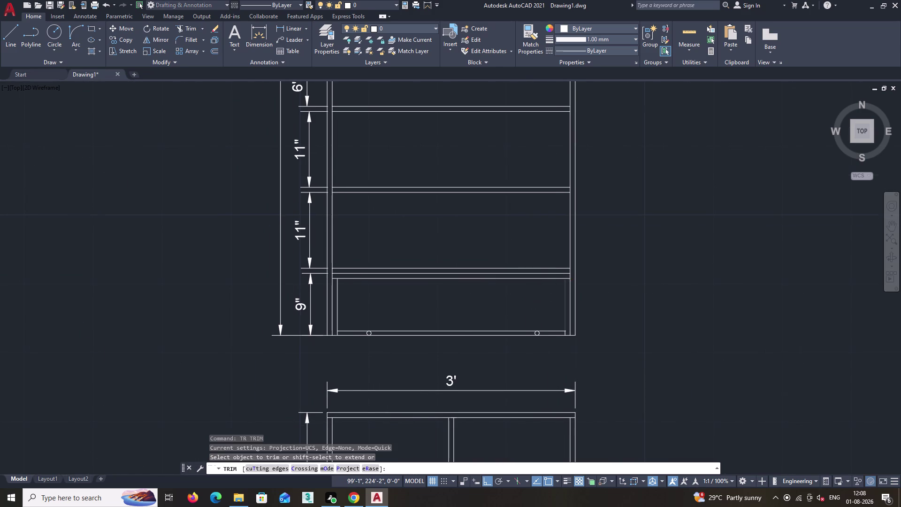
scroll(up, 3)
click(566, 274)
scroll(down, 3)
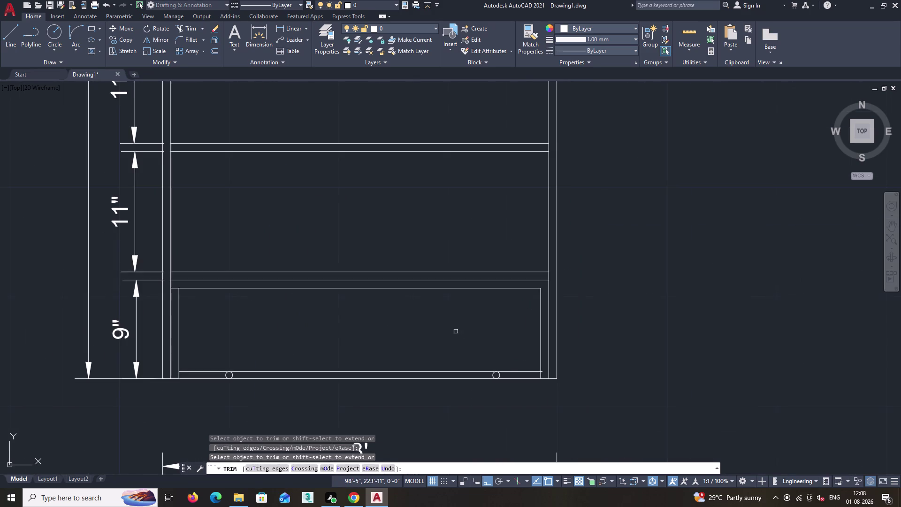
middle_drag(536, 331, 693, 310)
scroll(up, 3)
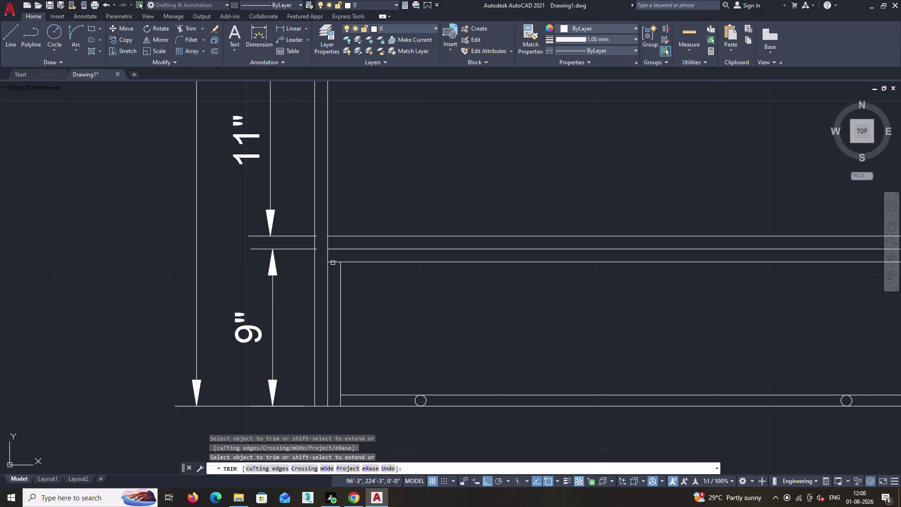
click(334, 262)
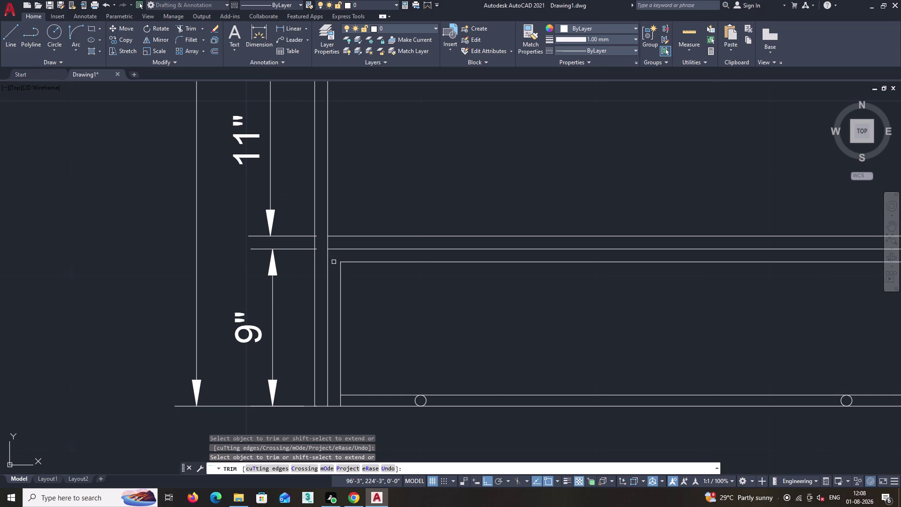
key(space)
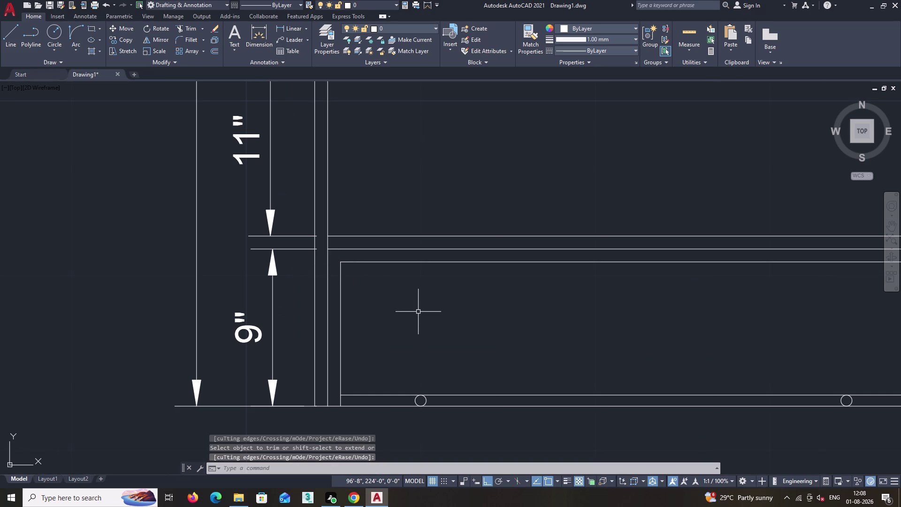
Trim the overhanging segments at the drawer panel's lower corners.
text(tr)
key(space)
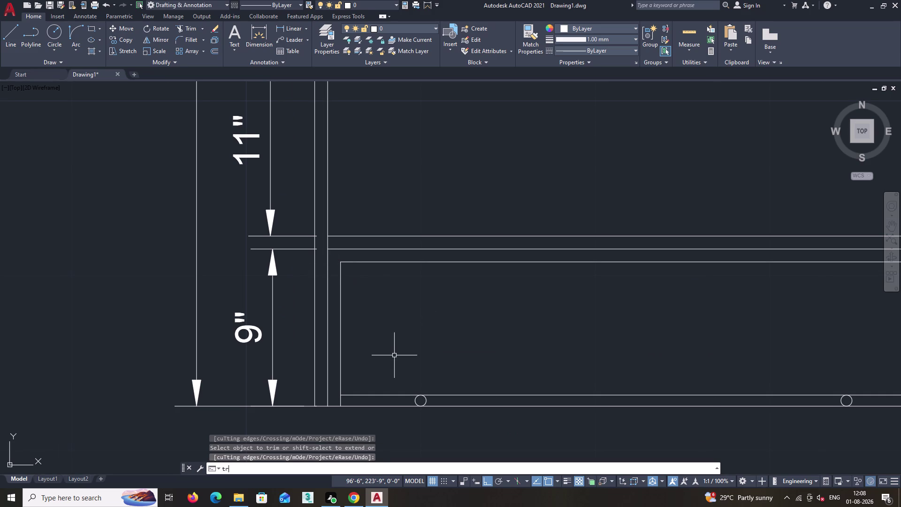
click(342, 402)
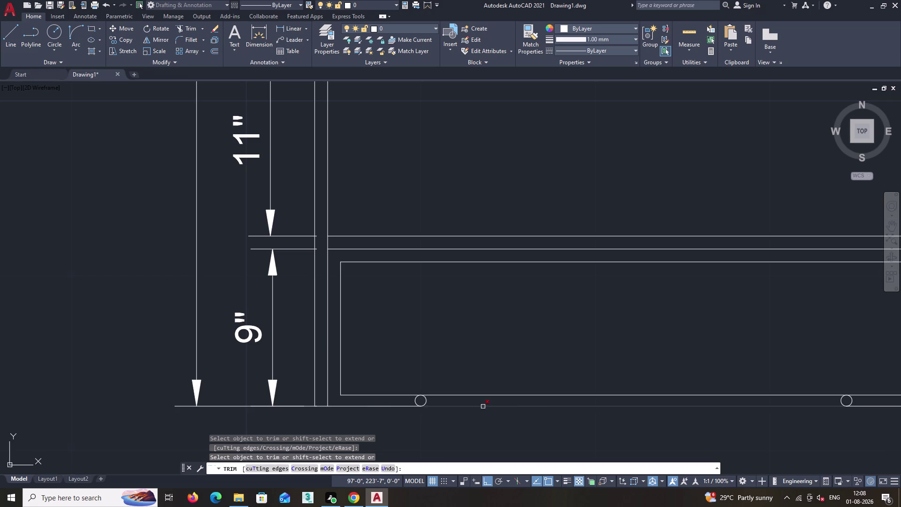
scroll(down, 3)
middle_drag(706, 418, 608, 408)
scroll(up, 3)
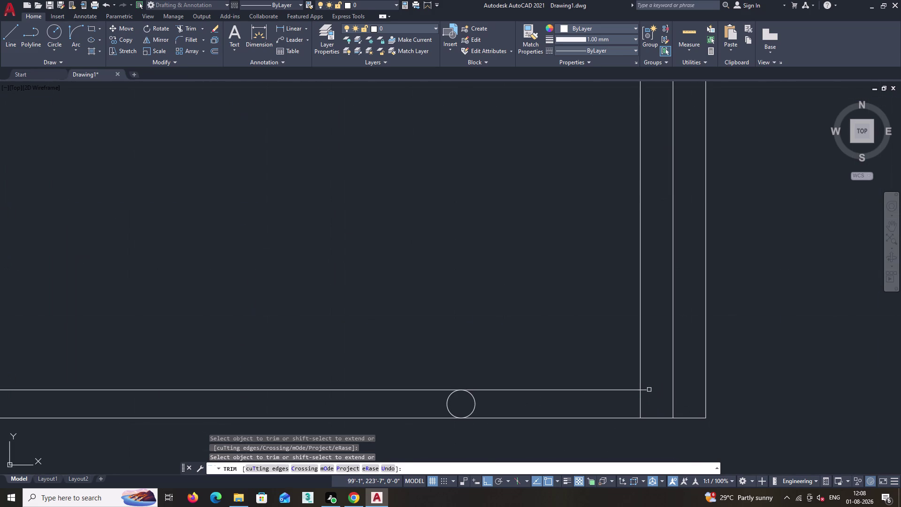
double_click(647, 389)
double_click(640, 403)
key(space)
scroll(down, 3)
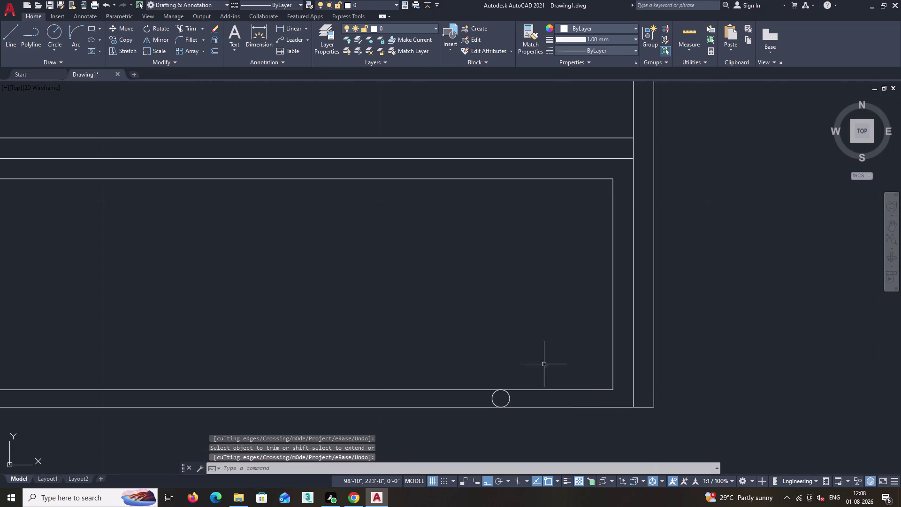
middle_drag(519, 334, 569, 343)
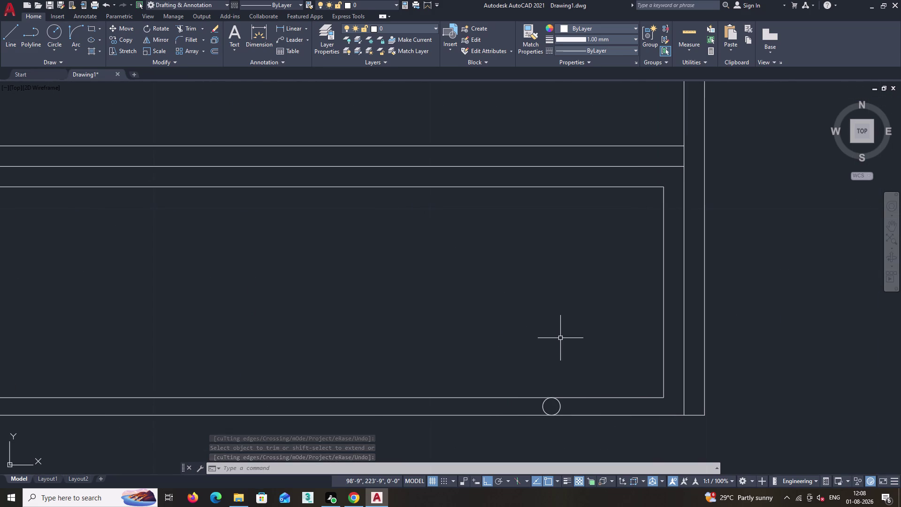
Offset the drawer panel's right edge 0.34 inch inward.
key(o)
key(Return)
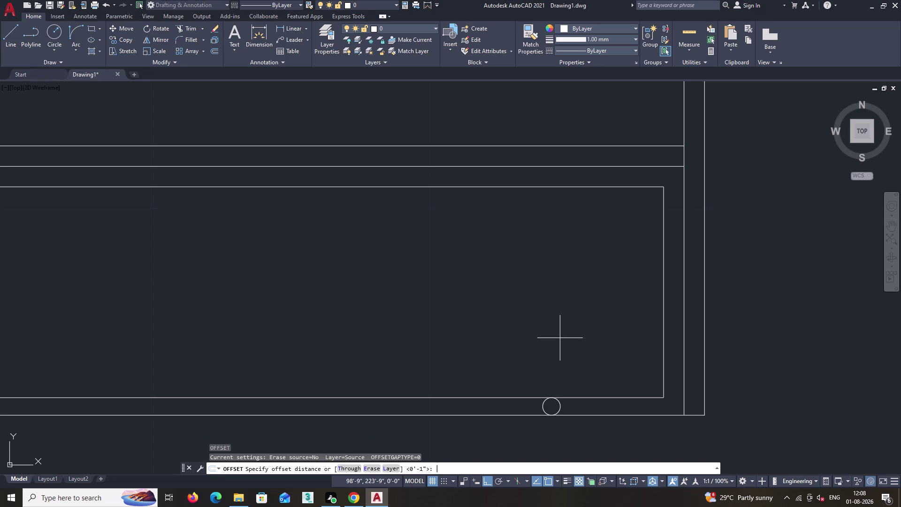
text(0.)
text(3)
text(4")
key(Return)
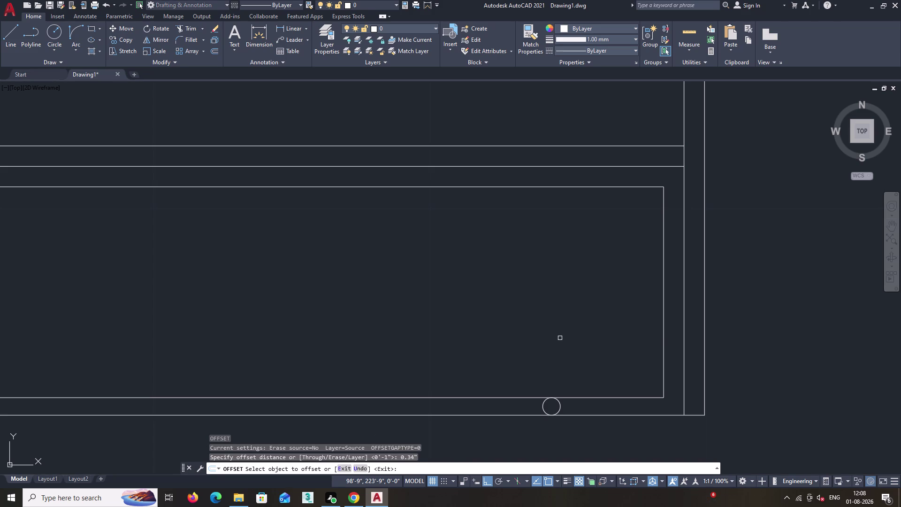
click(664, 336)
click(641, 333)
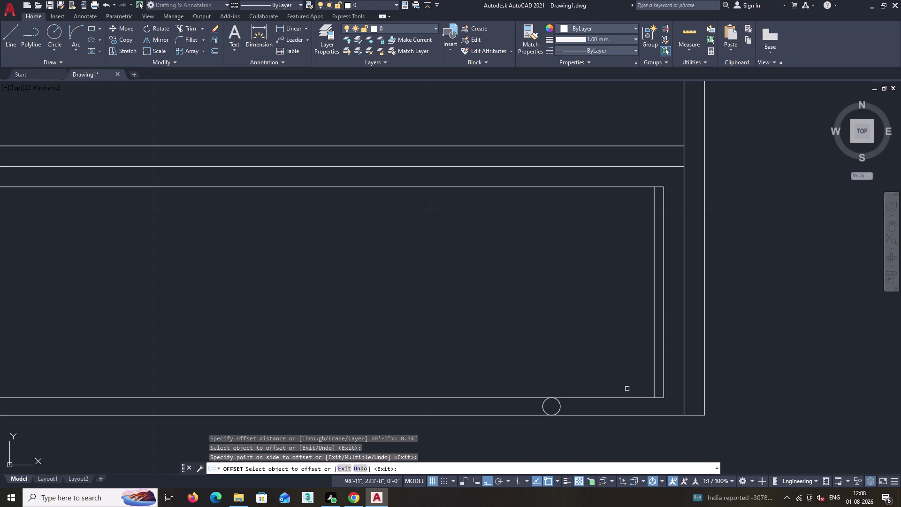
Offset the panel's other edge and left edge 0.34 inch inward too.
click(625, 398)
click(627, 375)
scroll(down, 3)
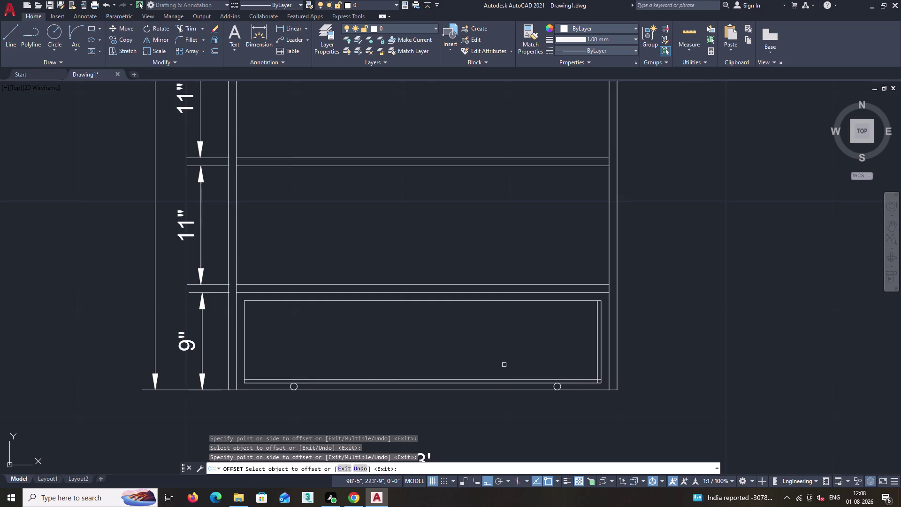
middle_drag(502, 364, 686, 360)
click(428, 340)
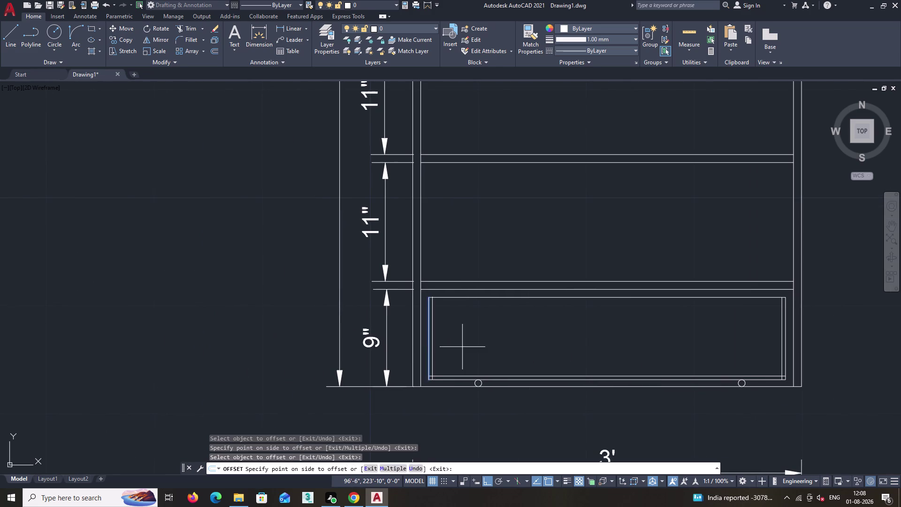
click(469, 348)
key(space)
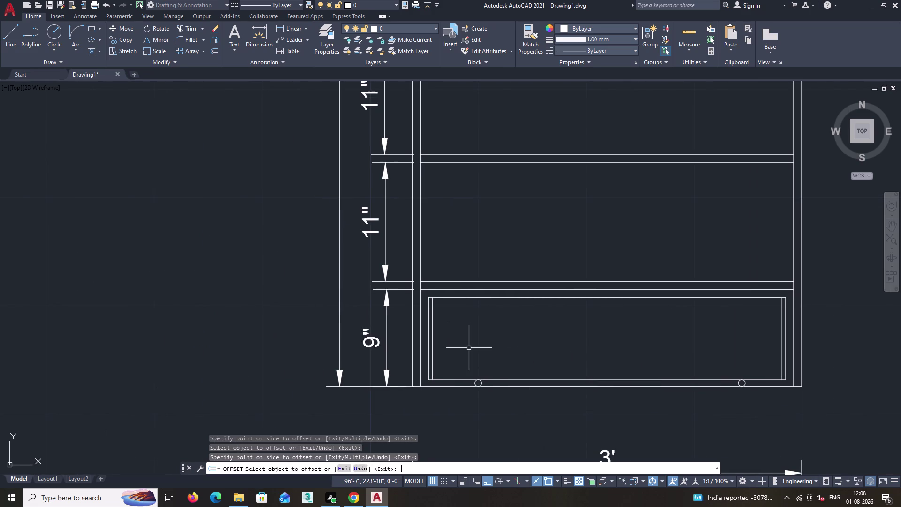
key(r)
key(e)
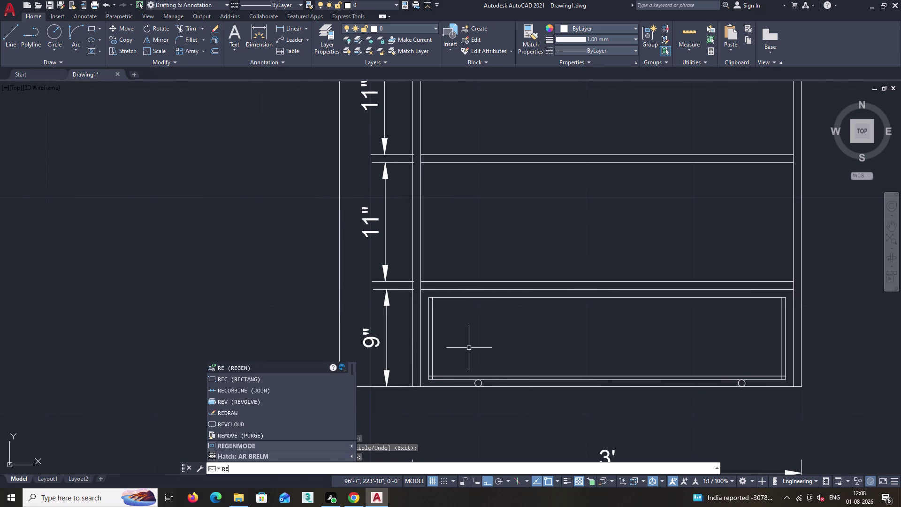
key(Escape)
Trim the inner outline's overhangs at the panel's left corner.
text(tr)
key(space)
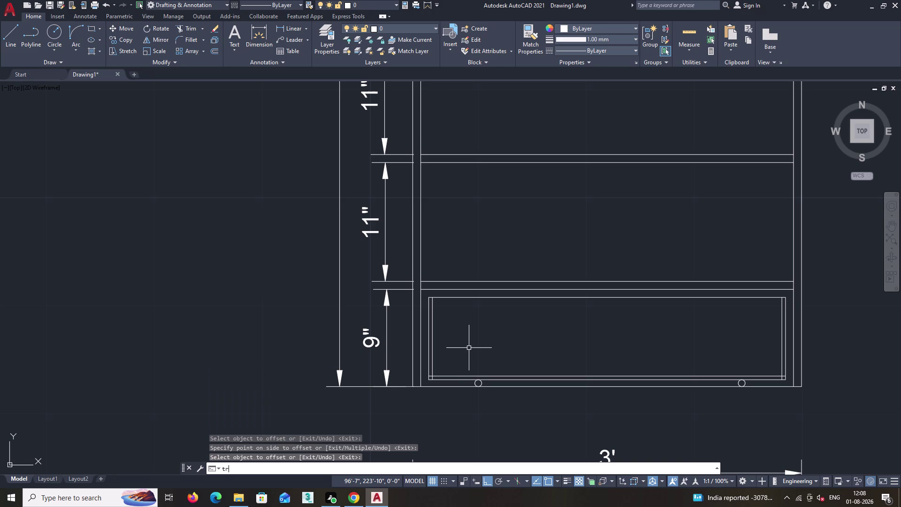
scroll(up, 3)
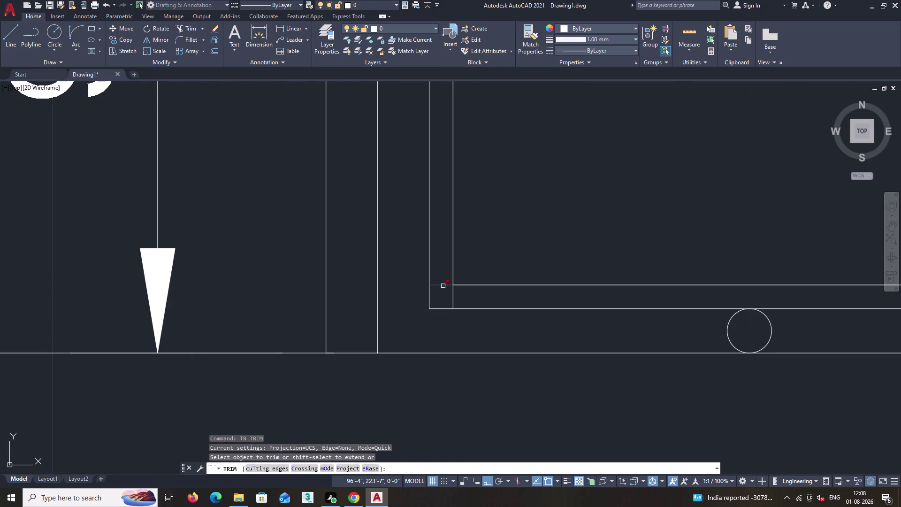
click(442, 286)
click(452, 299)
Trim the inner outline's overhangs at the panel's lower-right corner.
scroll(down, 3)
middle_drag(734, 322, 415, 383)
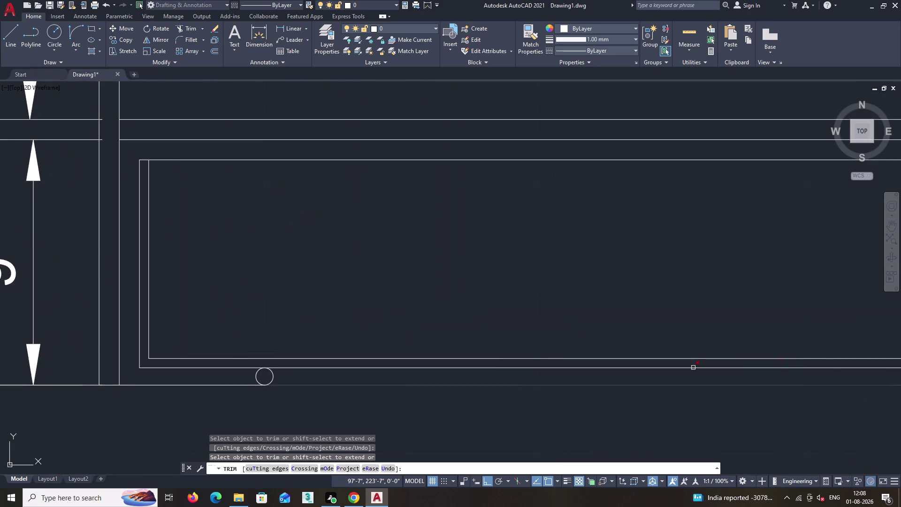
middle_drag(789, 364, 603, 360)
middle_click(595, 360)
middle_drag(820, 377, 678, 369)
scroll(up, 3)
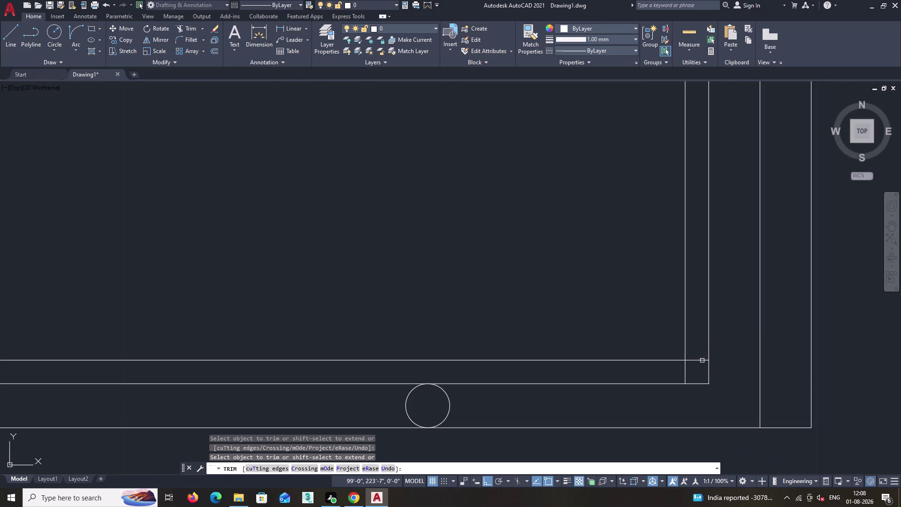
click(699, 362)
click(684, 370)
key(space)
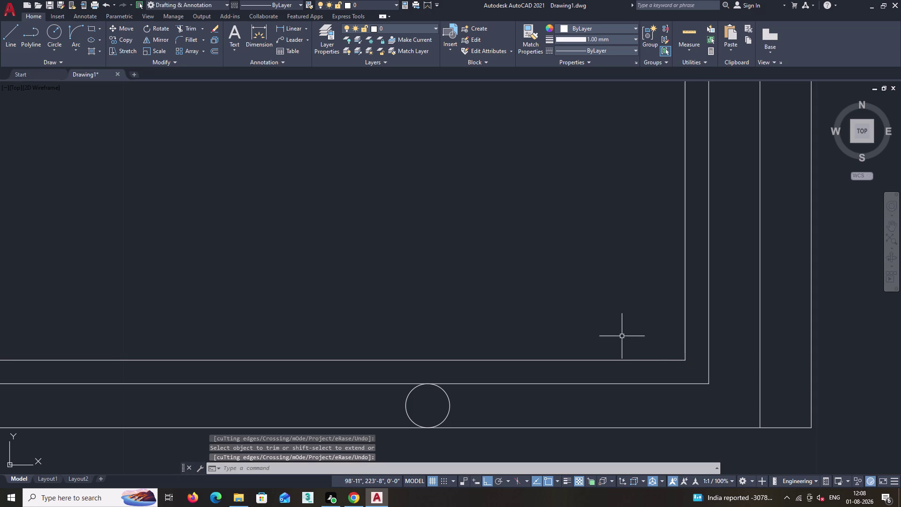
scroll(down, 3)
scroll(down, 3)
middle_drag(542, 315, 612, 329)
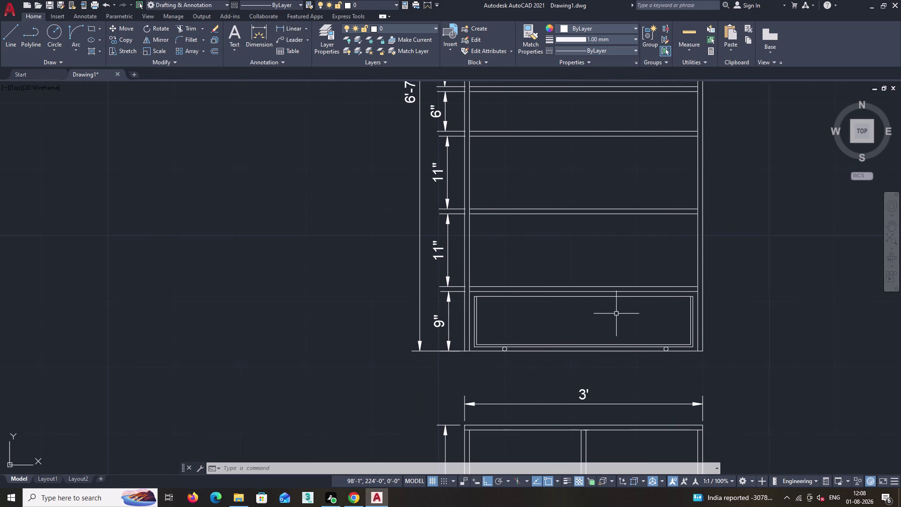
middle_drag(497, 236, 523, 314)
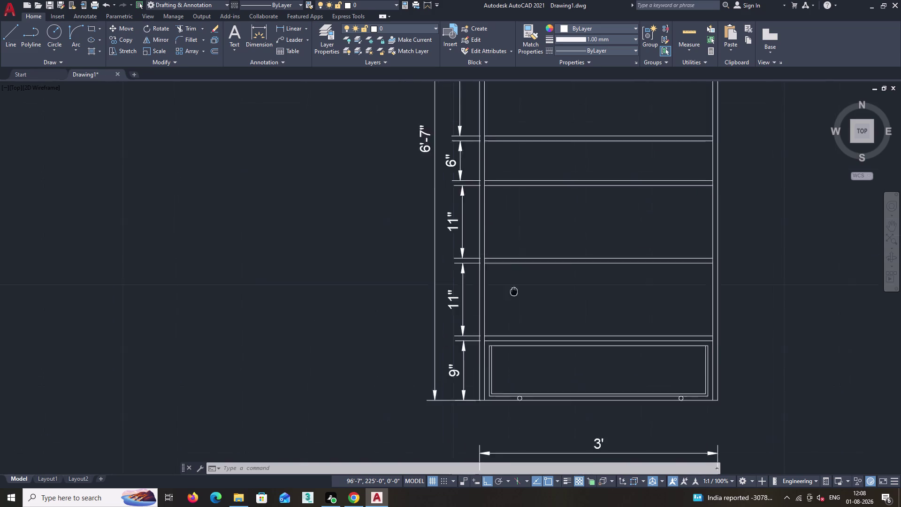
middle_drag(523, 314, 534, 341)
scroll(up, 3)
Offset the left and right side wall lines 0.74 inch inward by the upper shelves.
middle_drag(520, 223, 501, 265)
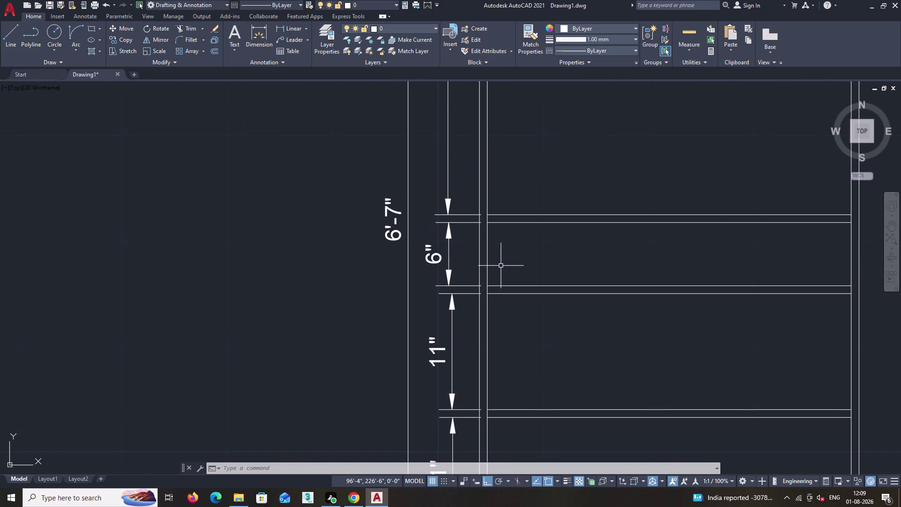
key(o)
key(Return)
text(0.7)
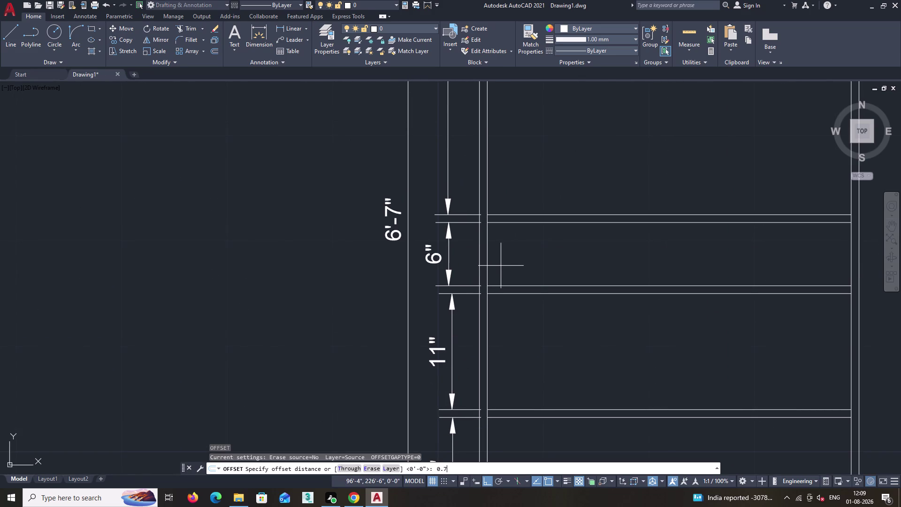
text(4")
key(Return)
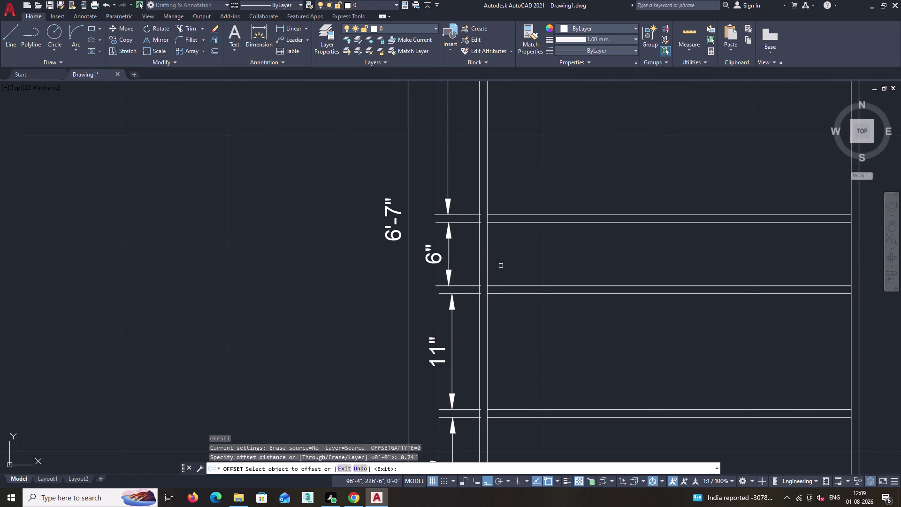
click(487, 255)
click(518, 256)
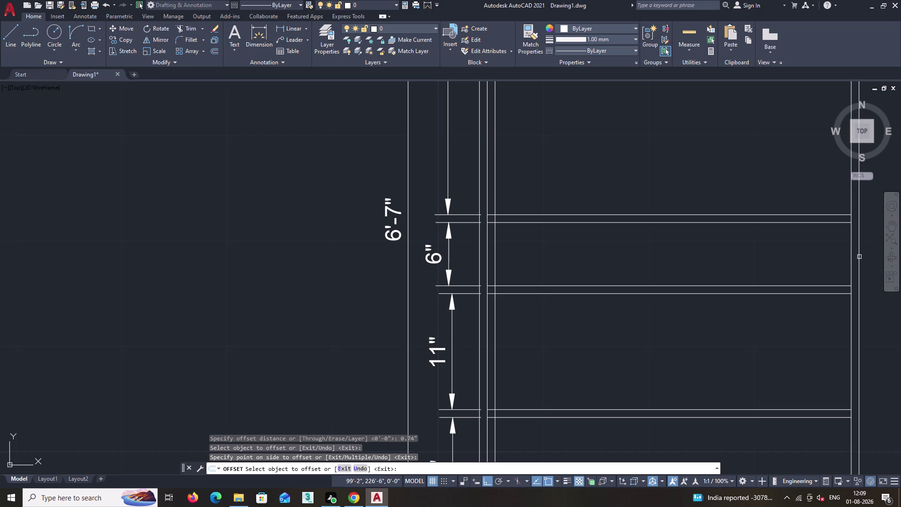
click(850, 258)
click(809, 261)
key(space)
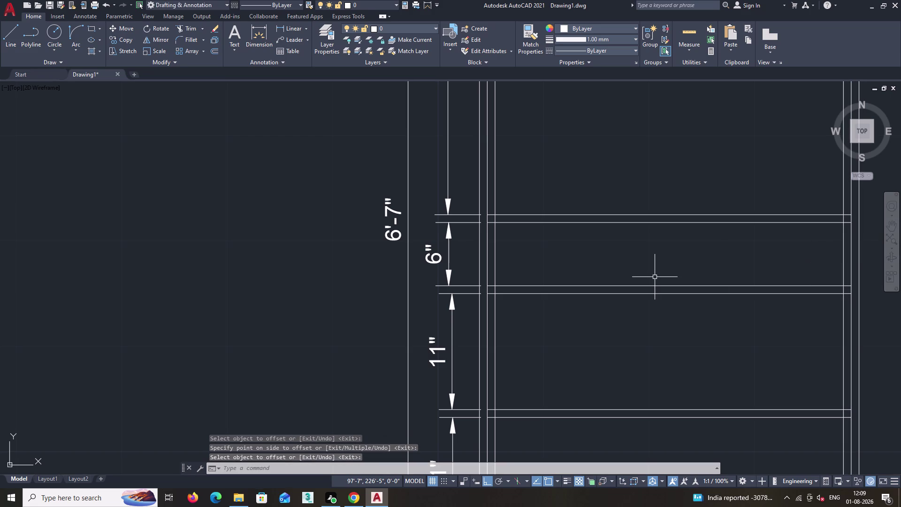
Begin a fence trim across the shelf line ends by the left wall.
text(tr)
key(space)
scroll(up, 3)
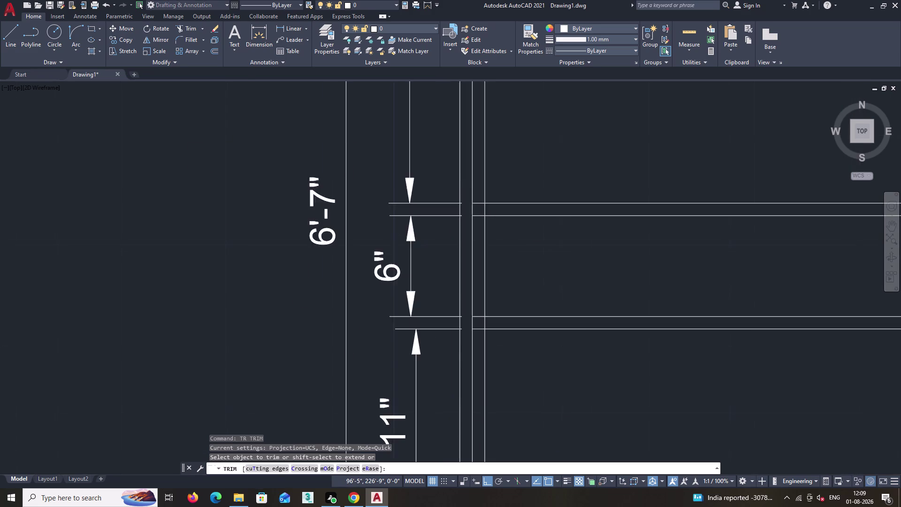
click(478, 194)
click(465, 193)
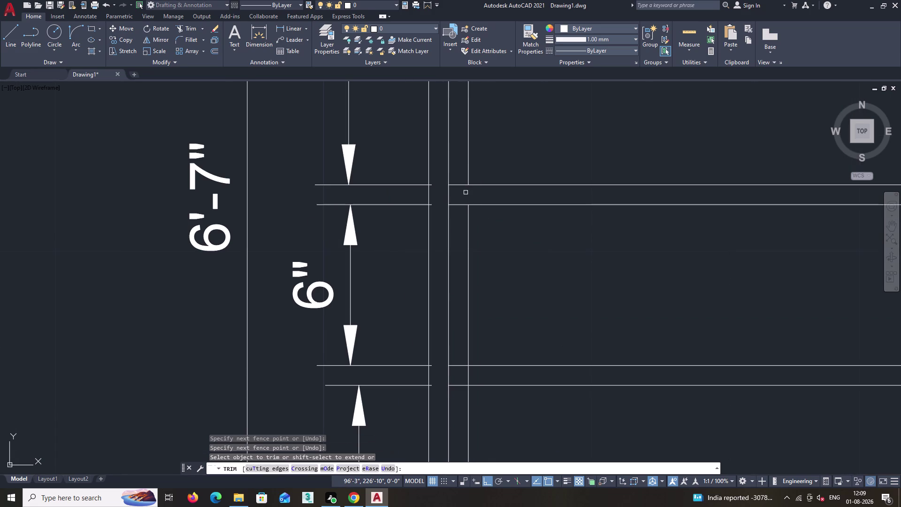